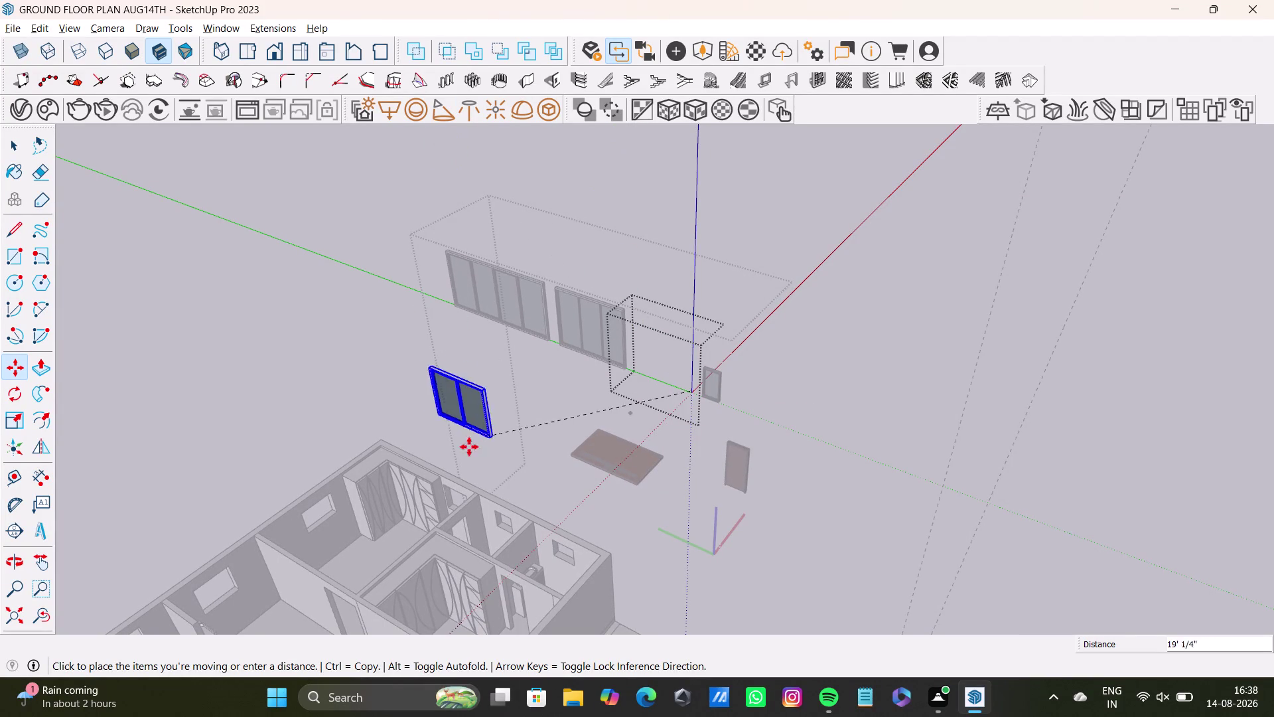
Select the two-pane window and rotate it about its corner to align it in its box.
scroll(up, 3)
key(space)
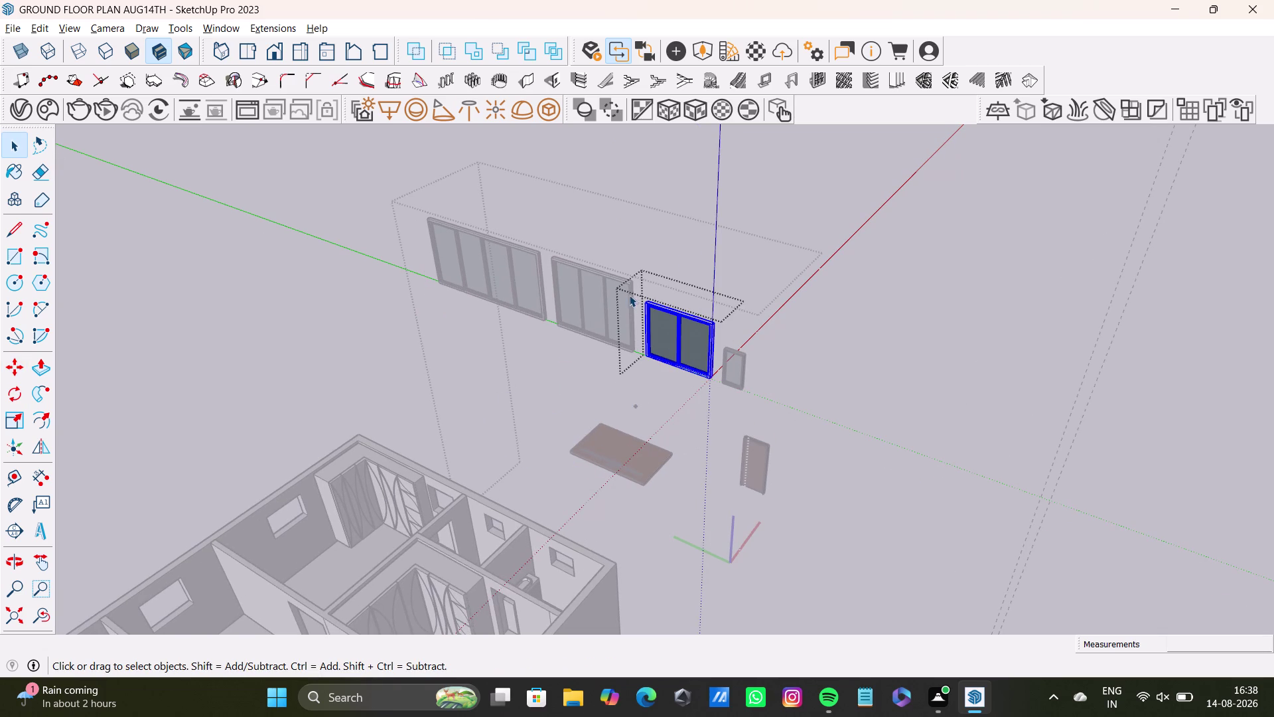
drag(625, 278, 732, 397)
key(m)
click(711, 376)
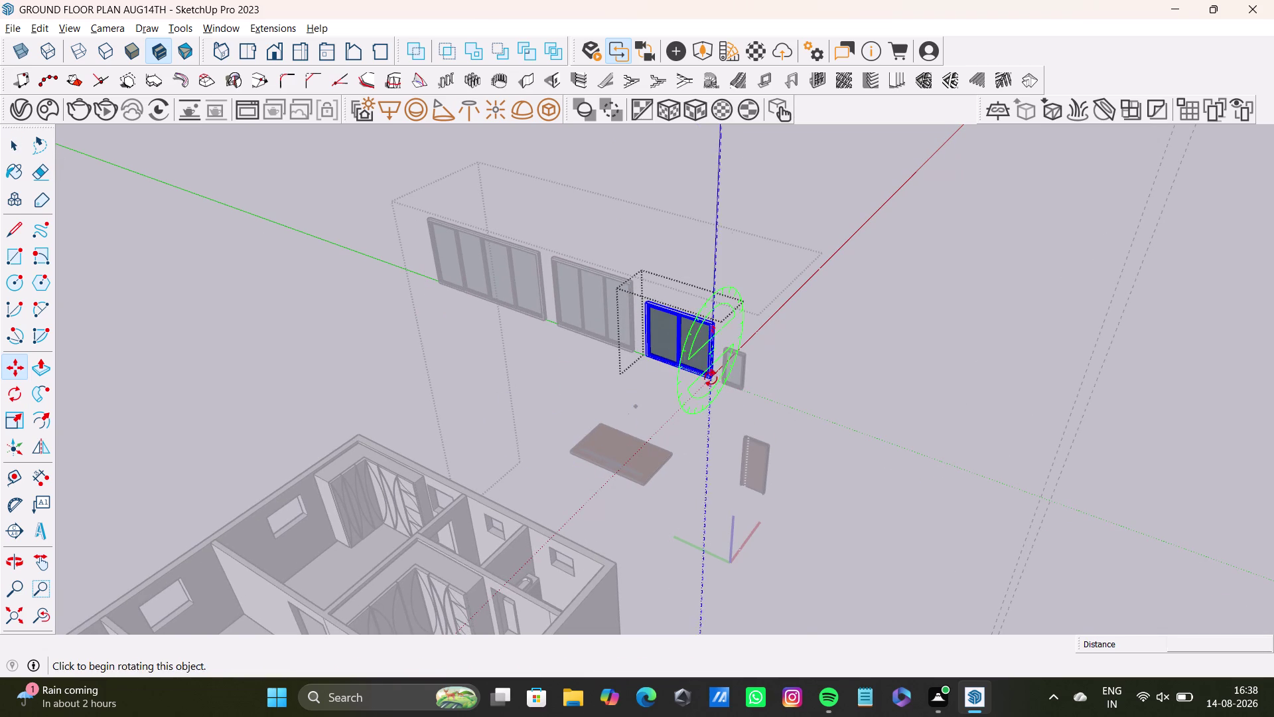
scroll(down, 3)
key(space)
scroll(up, 3)
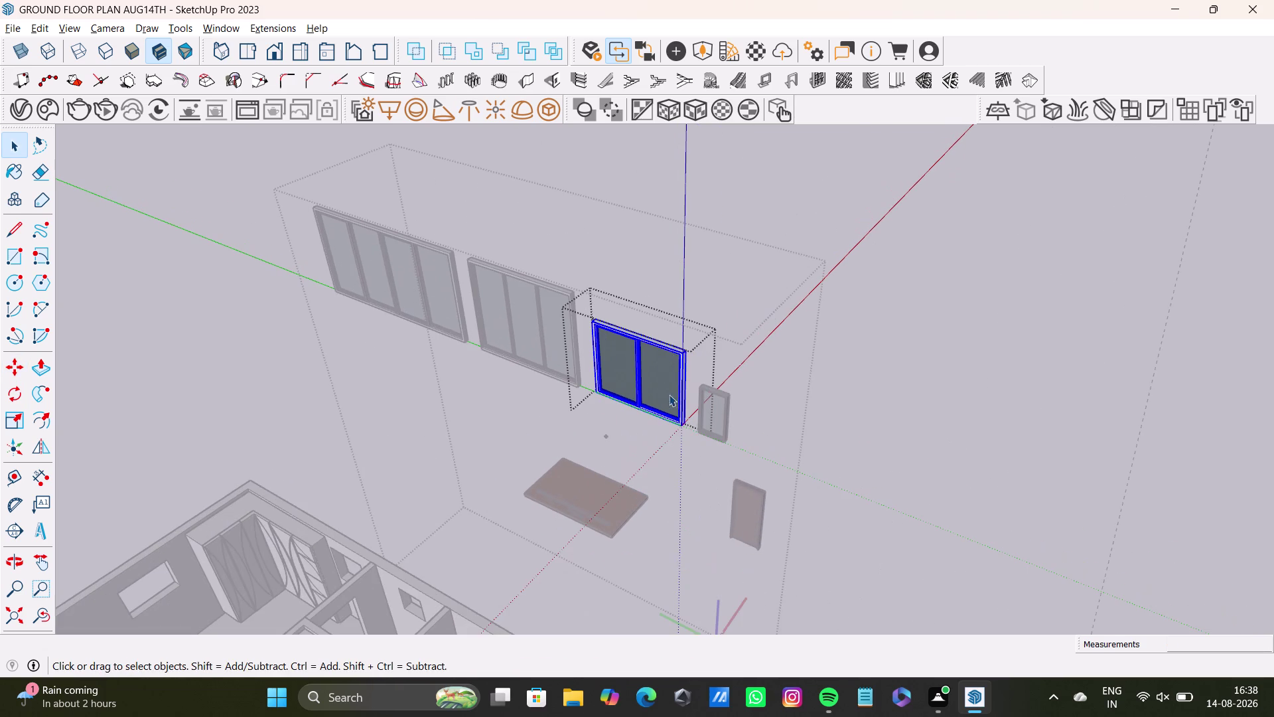
Pick up the two-pane window at its corner with Move.
key(m)
click(686, 430)
click(685, 429)
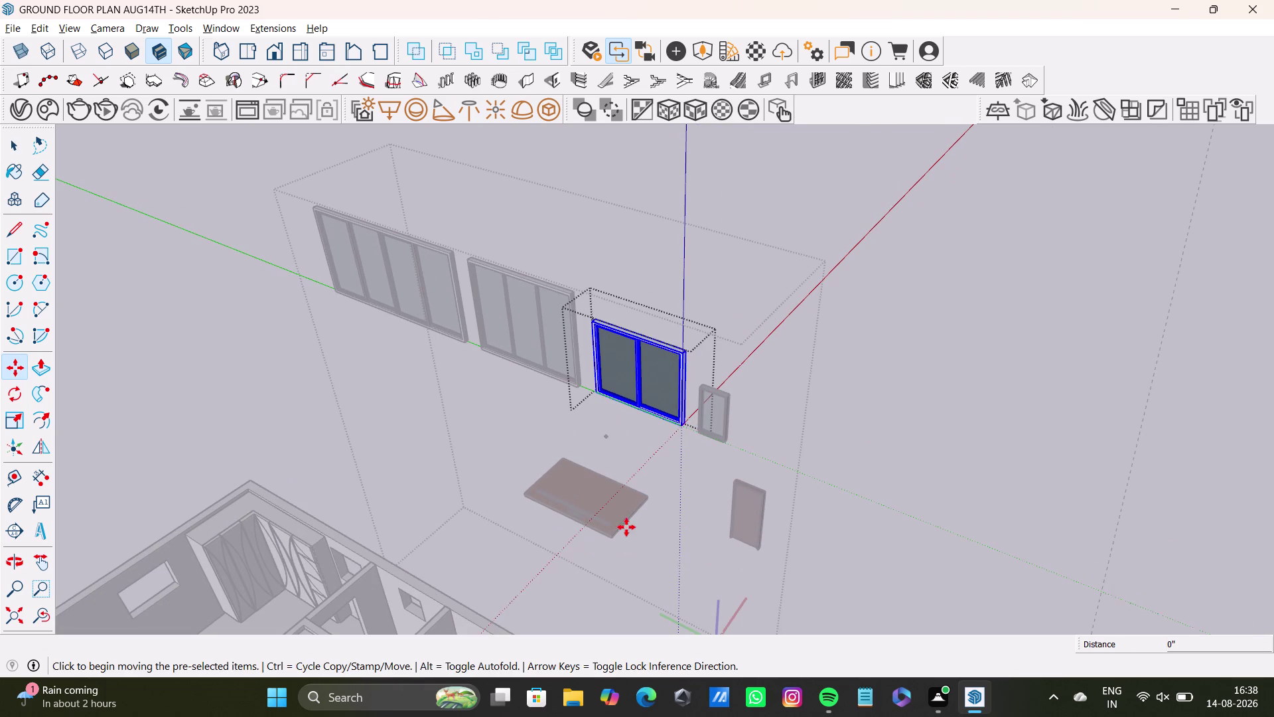
click(679, 430)
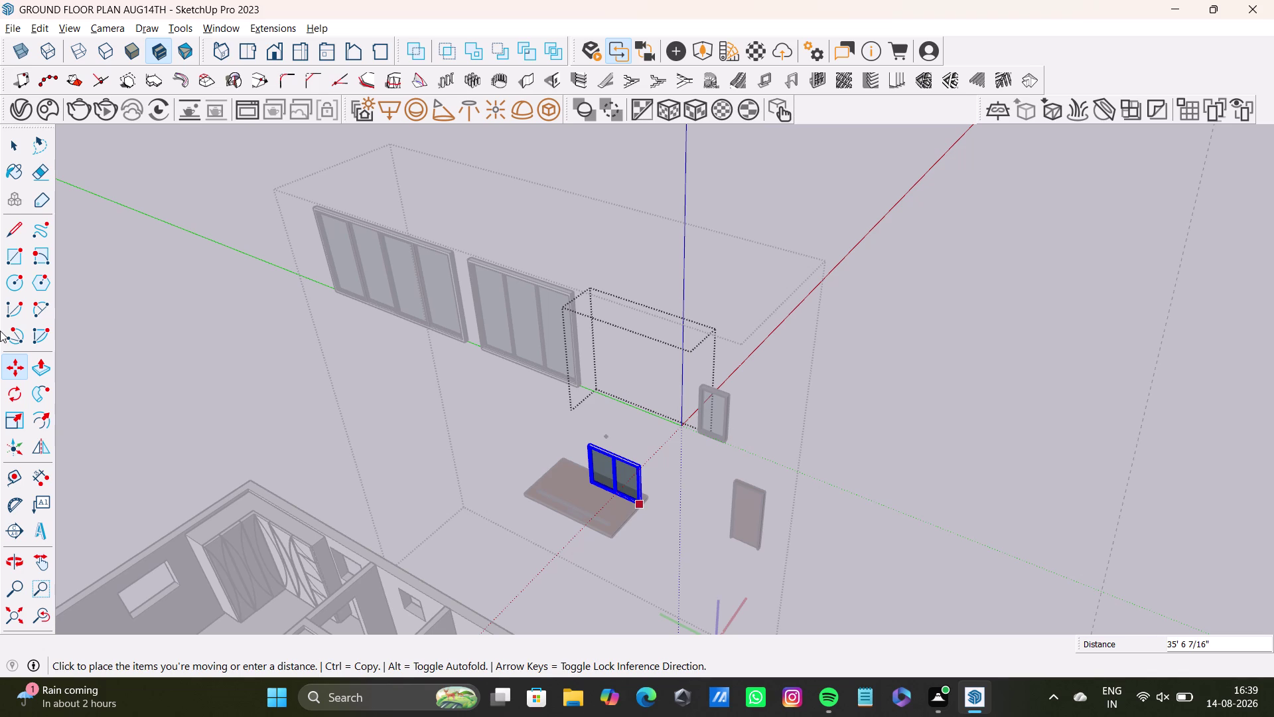
scroll(up, 3)
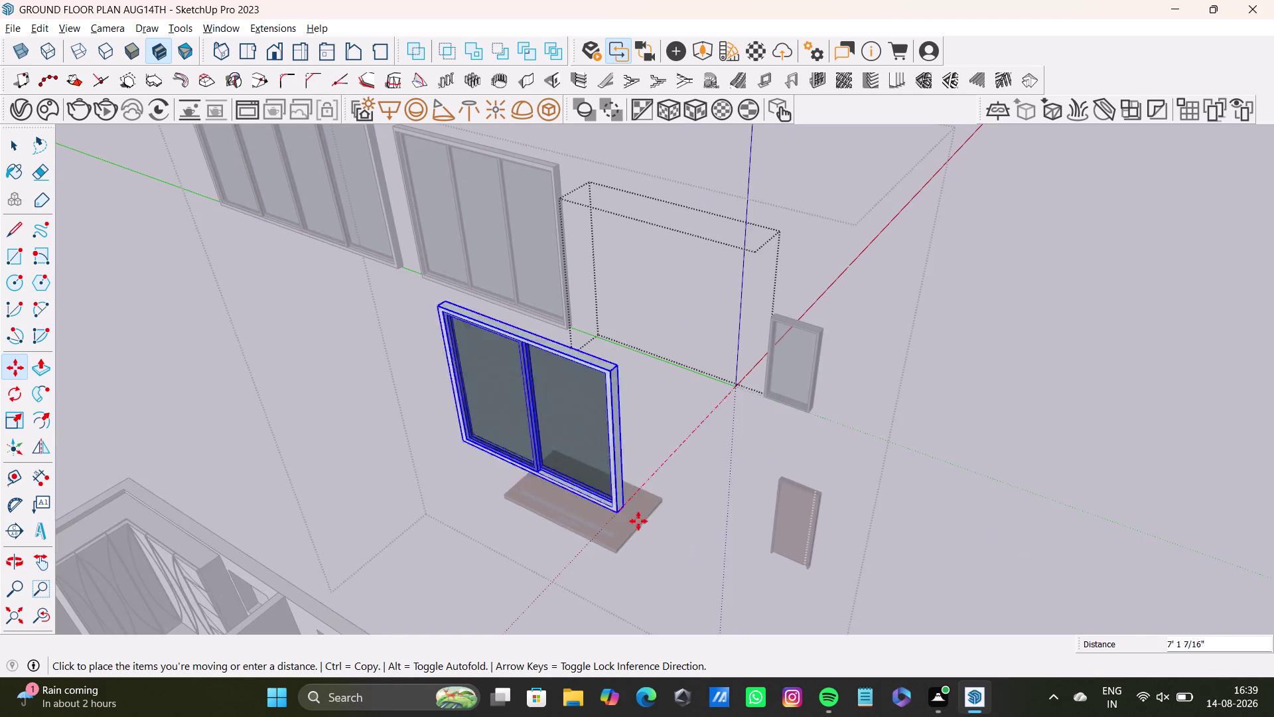
scroll(down, 3)
Carry the window toward the house, orbiting to face the wall openings, then cancel the move.
middle_drag(669, 512, 709, 325)
scroll(up, 3)
middle_drag(682, 431, 609, 472)
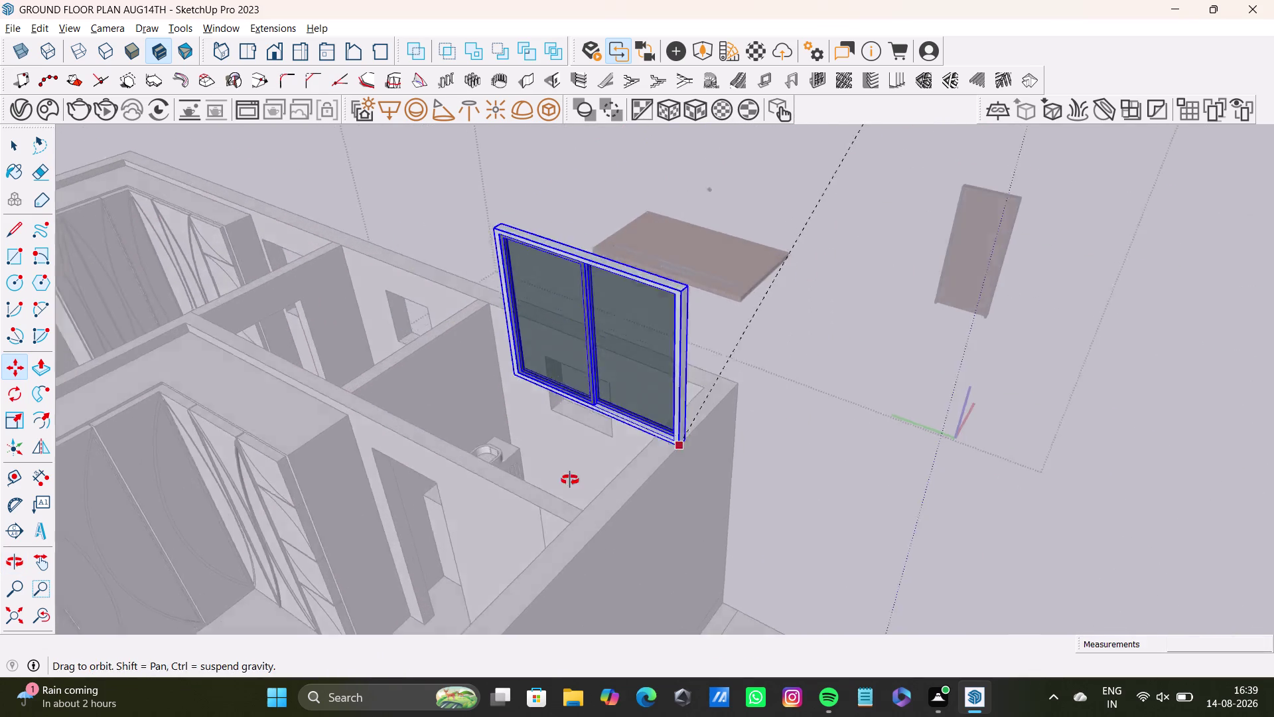
middle_drag(609, 473, 121, 503)
scroll(up, 3)
middle_drag(559, 371, 935, 410)
middle_drag(498, 397, 700, 356)
middle_drag(588, 460, 314, 392)
scroll(down, 3)
middle_drag(589, 431, 695, 357)
middle_drag(697, 357, 704, 449)
key(space)
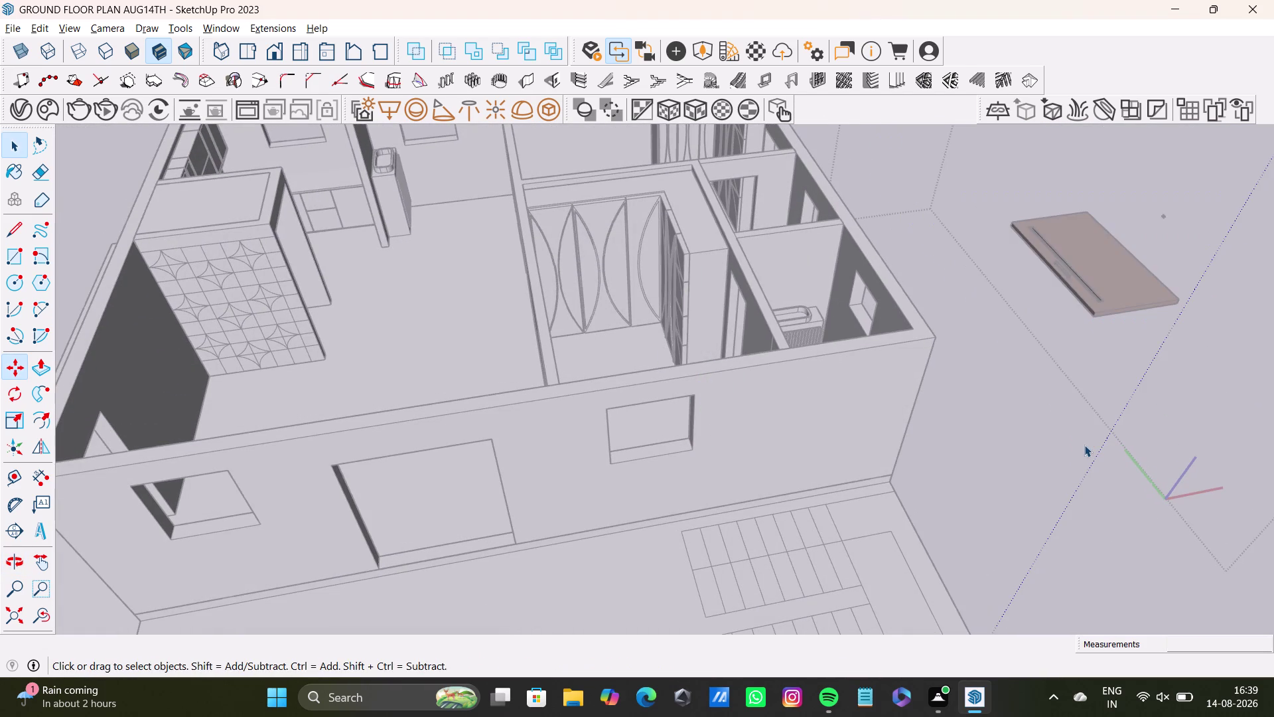
Select the whole narrow window in its box, start moving it, then cancel.
scroll(down, 3)
middle_drag(921, 406, 754, 442)
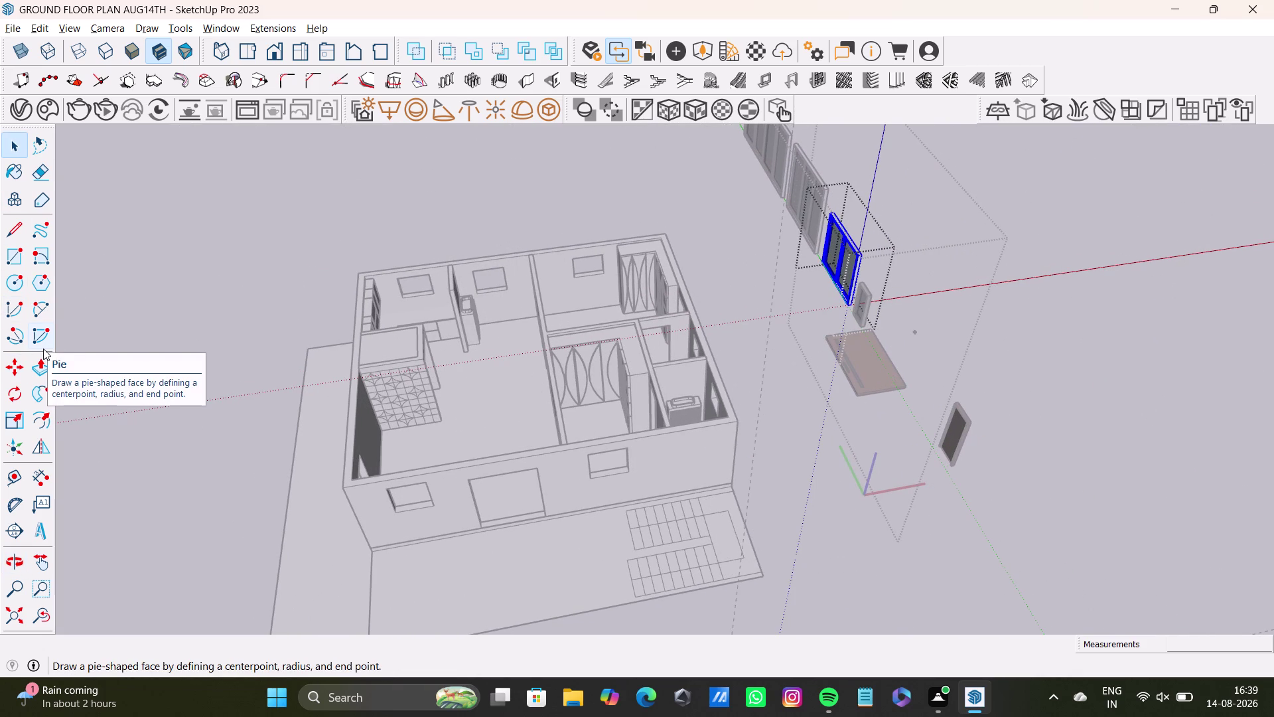
scroll(up, 3)
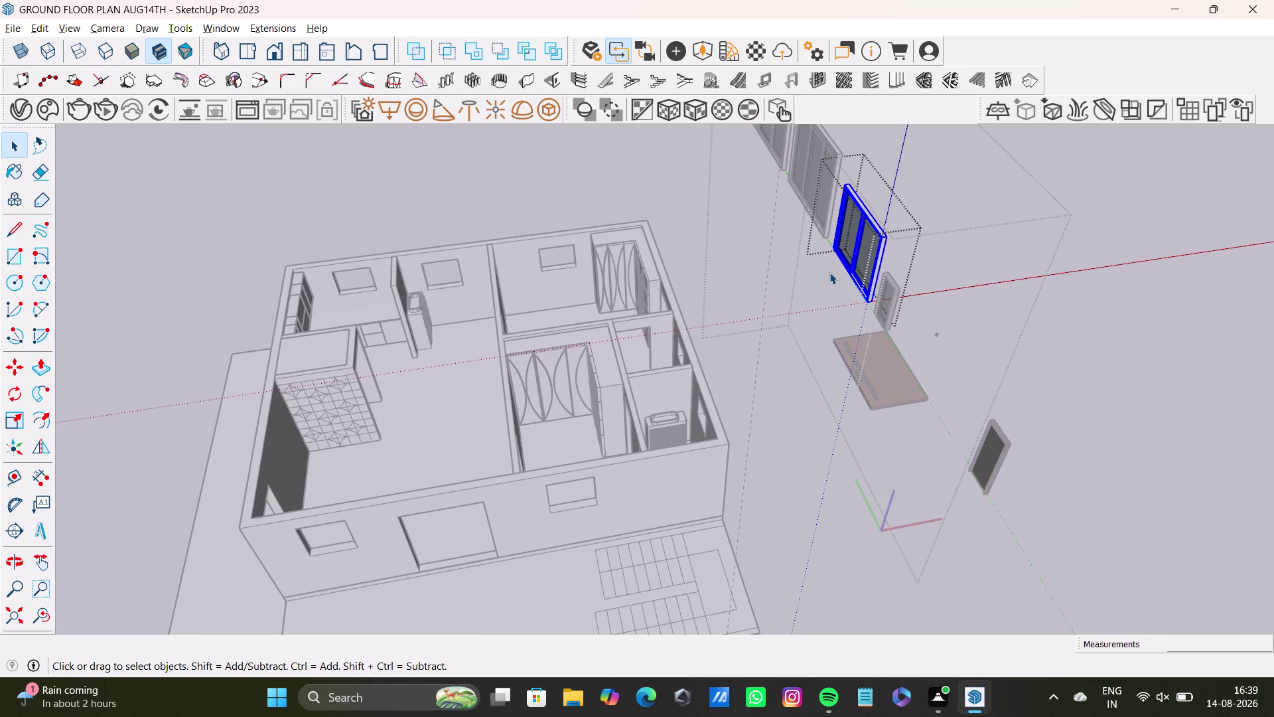
scroll(up, 3)
scroll(down, 3)
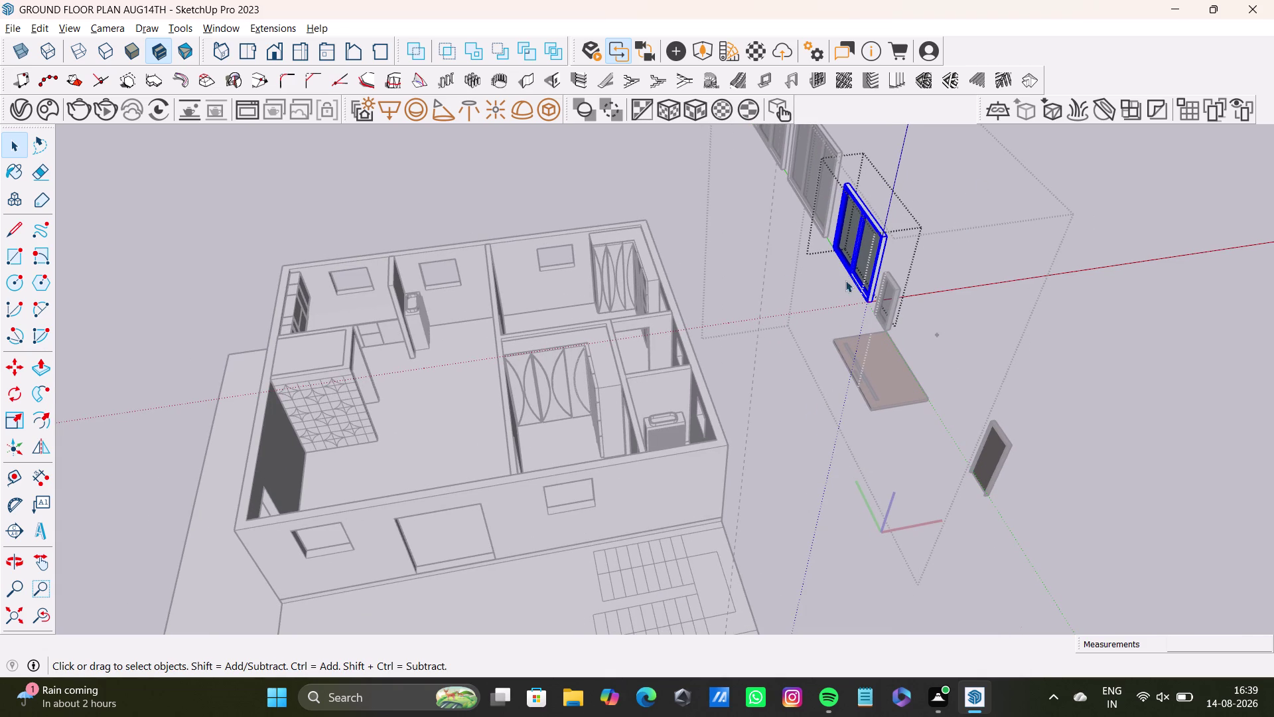
click(859, 278)
triple_click(872, 282)
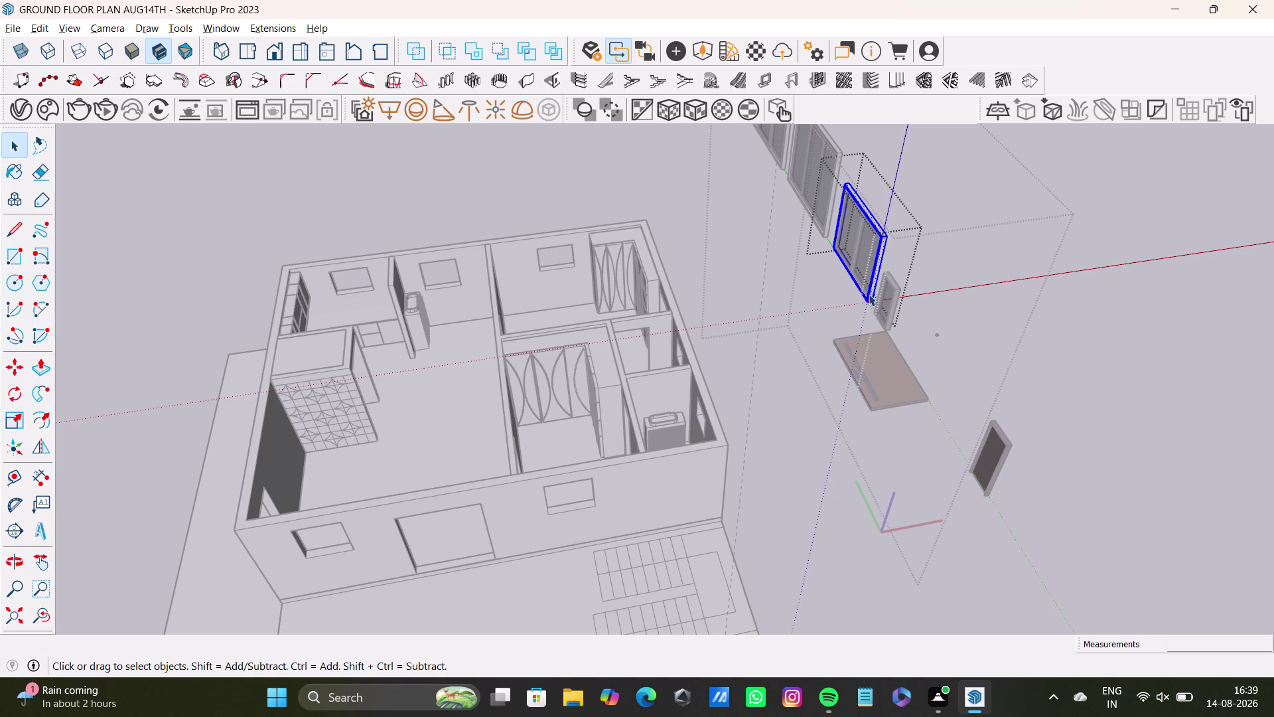
key(m)
click(869, 309)
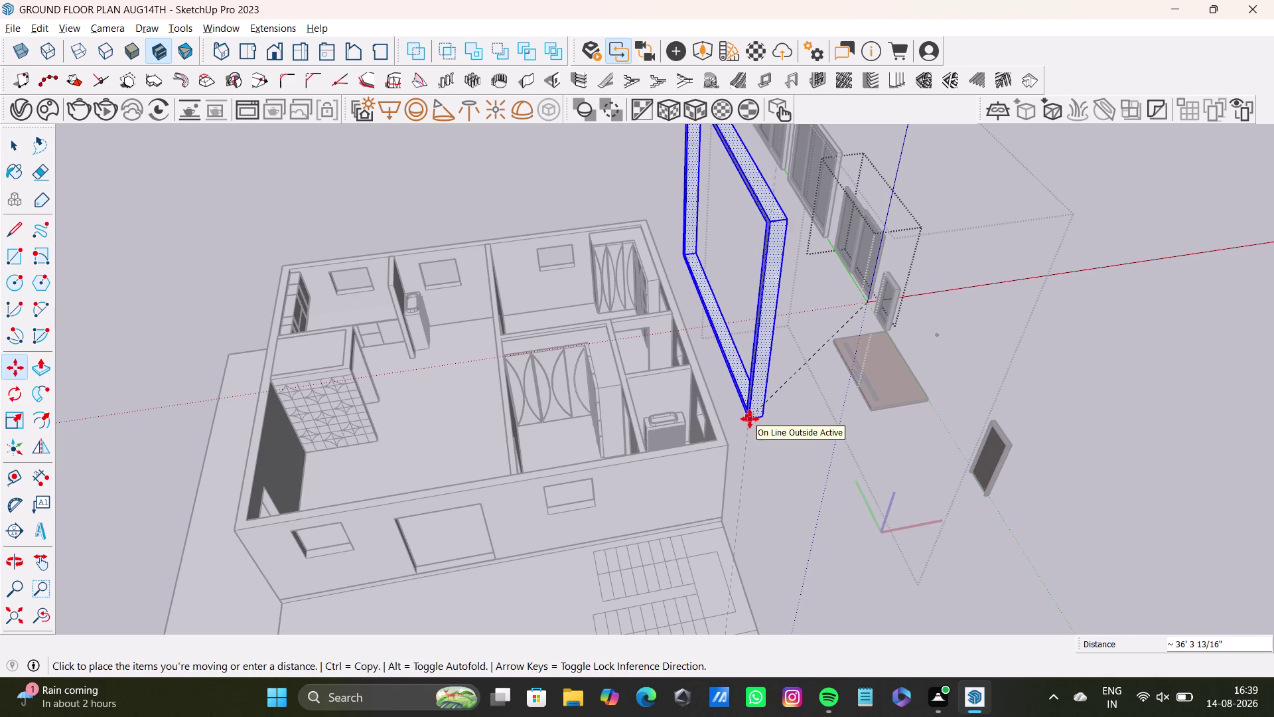
scroll(down, 3)
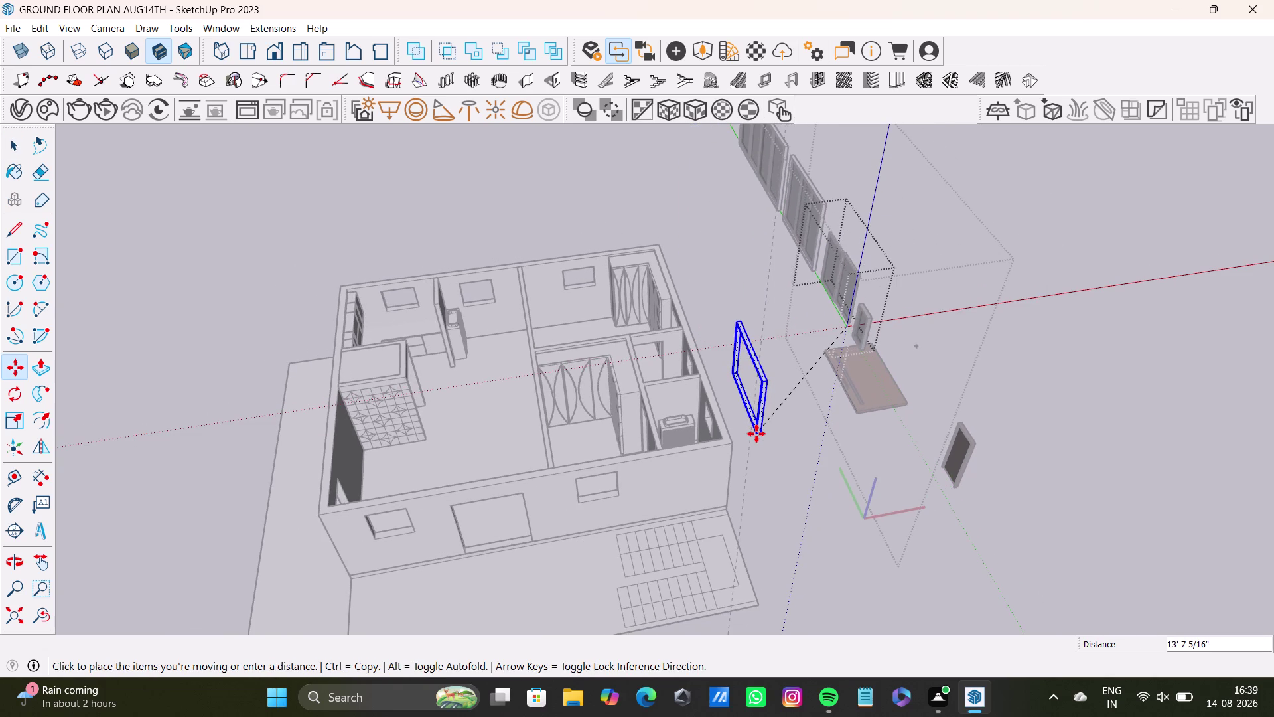
key(space)
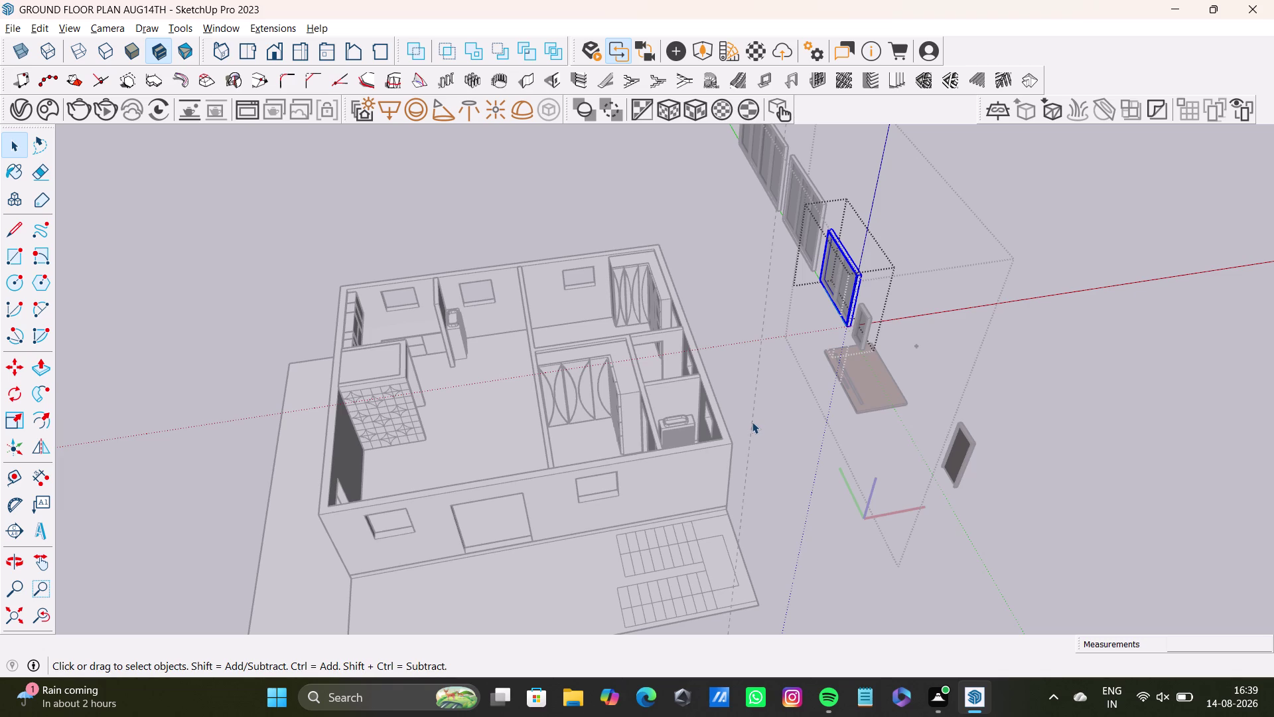
Exit the inner and outer window component editing back to the main model.
key(space)
triple_click(972, 286)
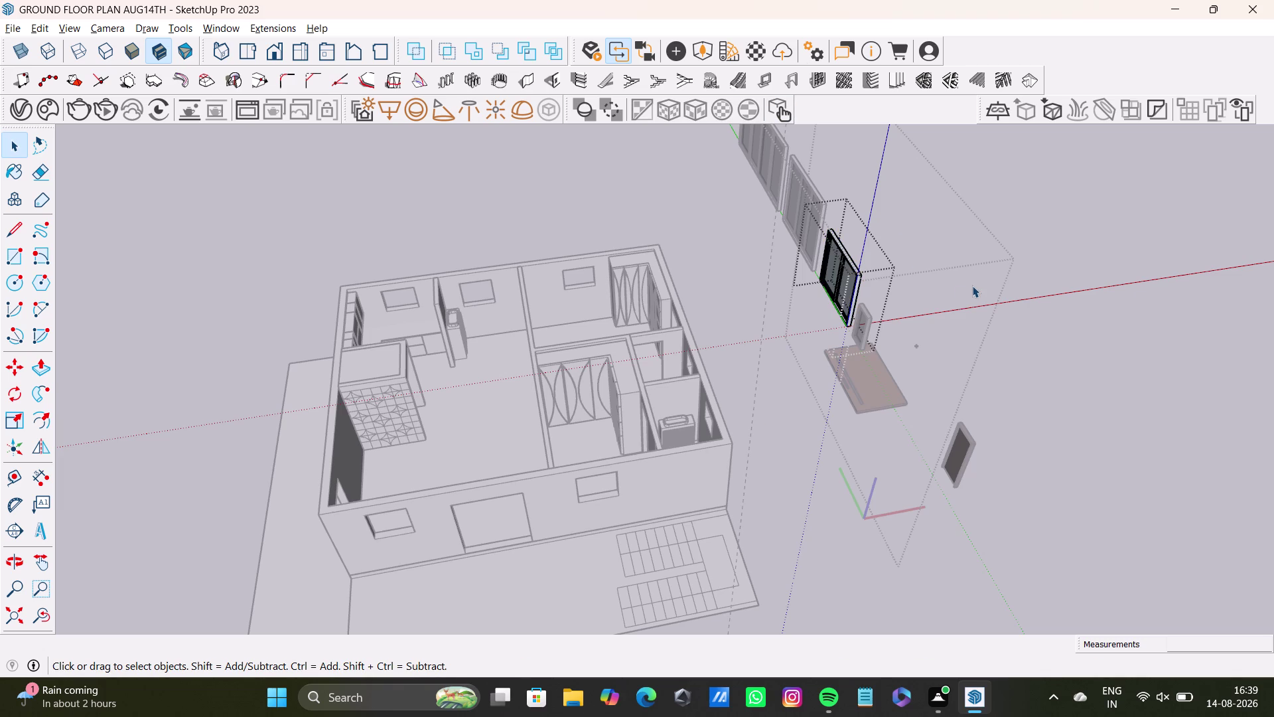
double_click(972, 286)
double_click(972, 285)
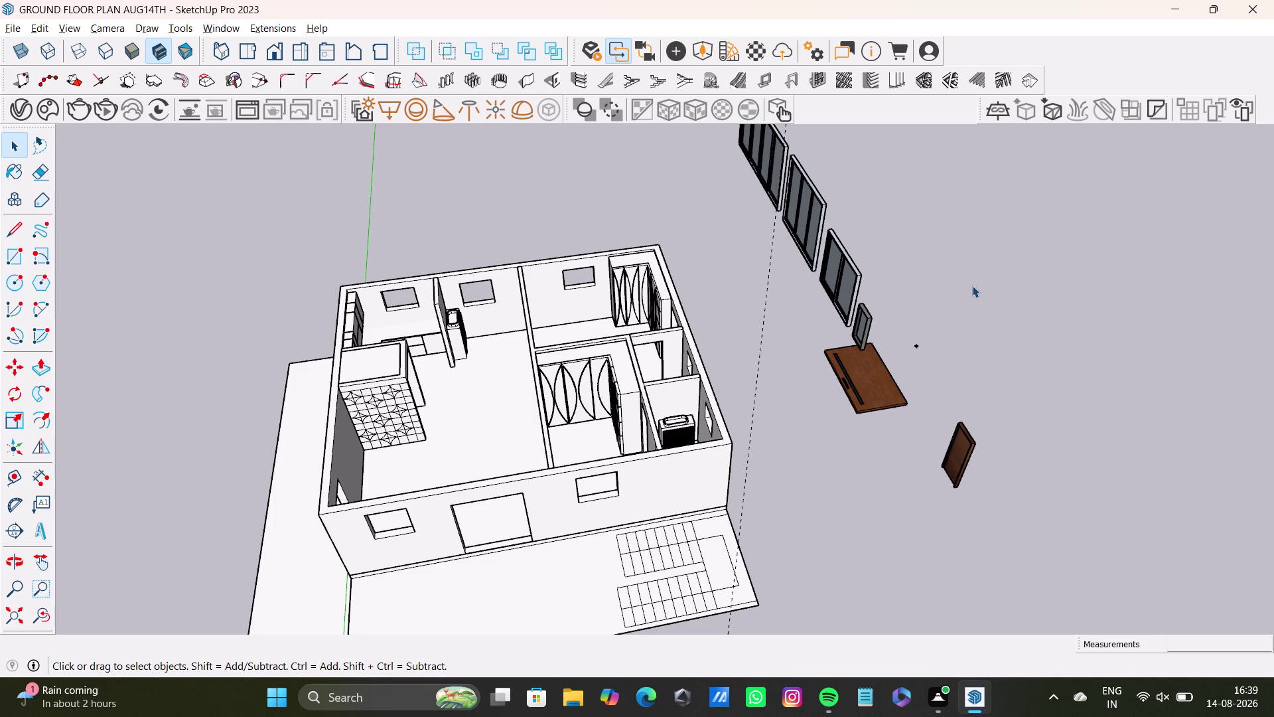
scroll(up, 3)
middle_drag(864, 293, 954, 268)
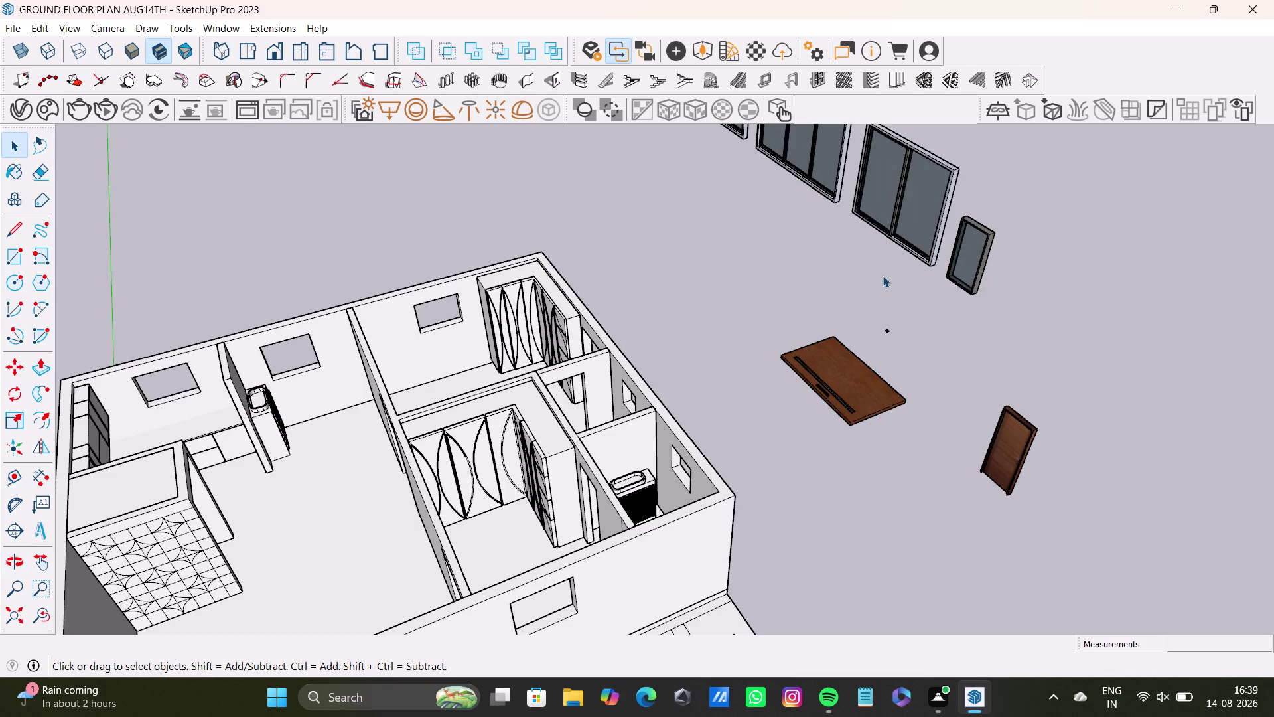
key(space)
scroll(down, 3)
middle_drag(921, 272, 790, 371)
scroll(up, 3)
middle_drag(829, 383, 950, 335)
drag(993, 200, 993, 215)
drag(903, 181, 918, 217)
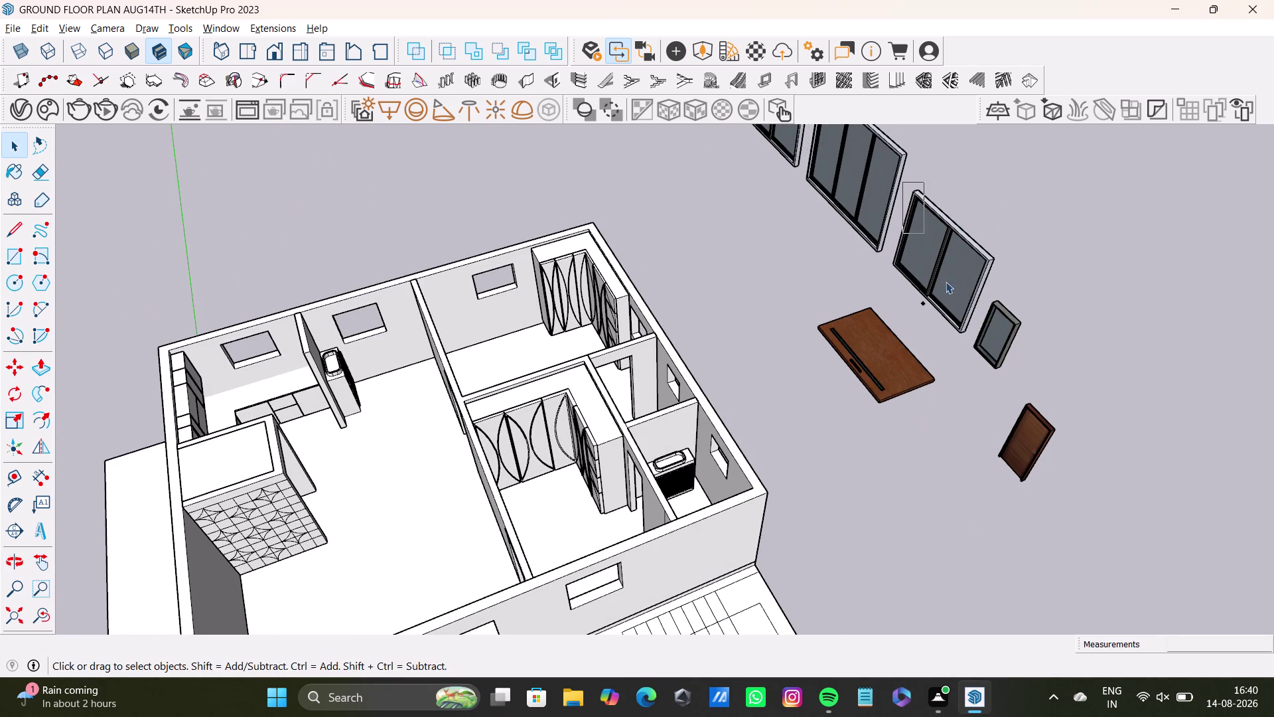
drag(918, 217, 1022, 409)
triple_click(962, 286)
click(963, 285)
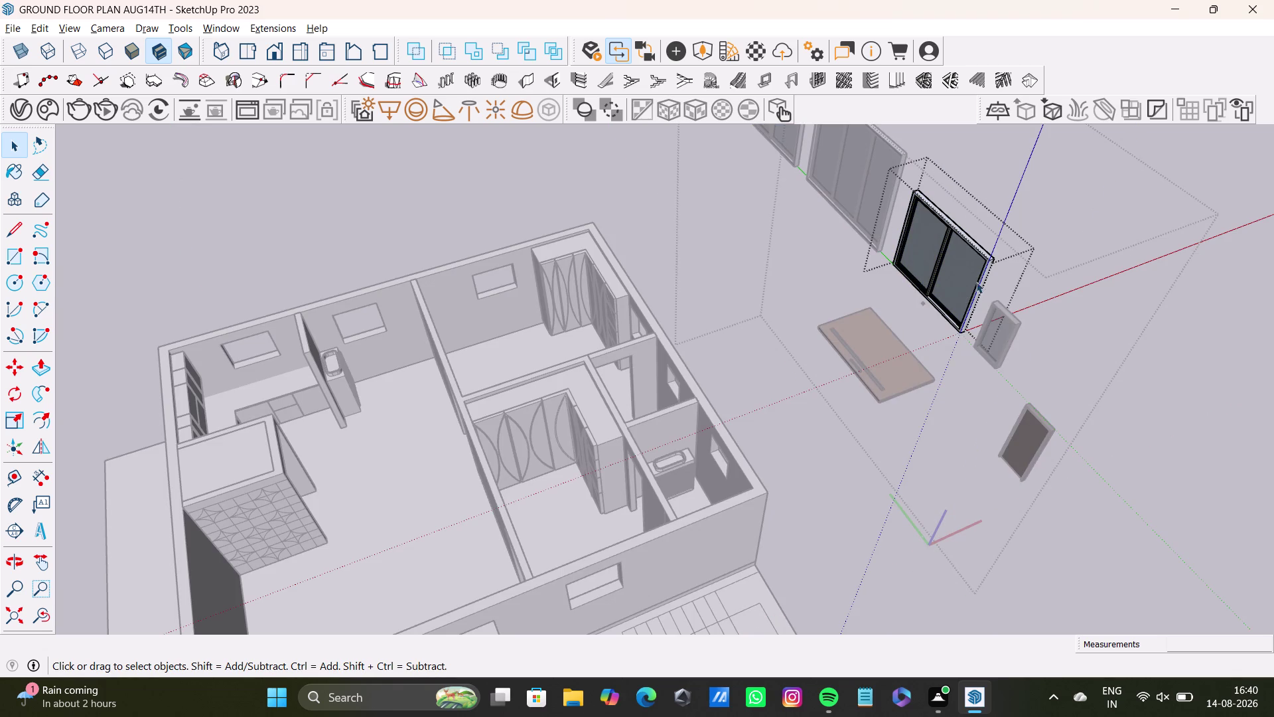
key(space)
key(space)
key(space)
key(space)
triple_click(1085, 210)
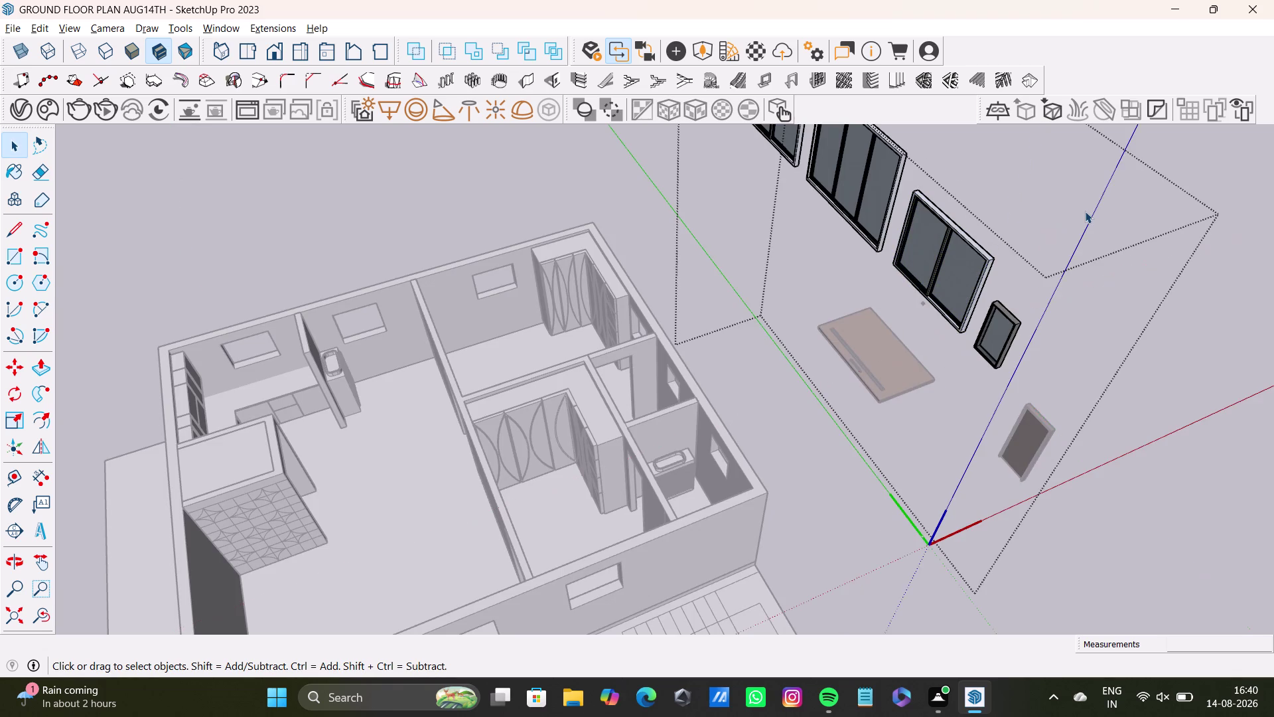
double_click(1085, 211)
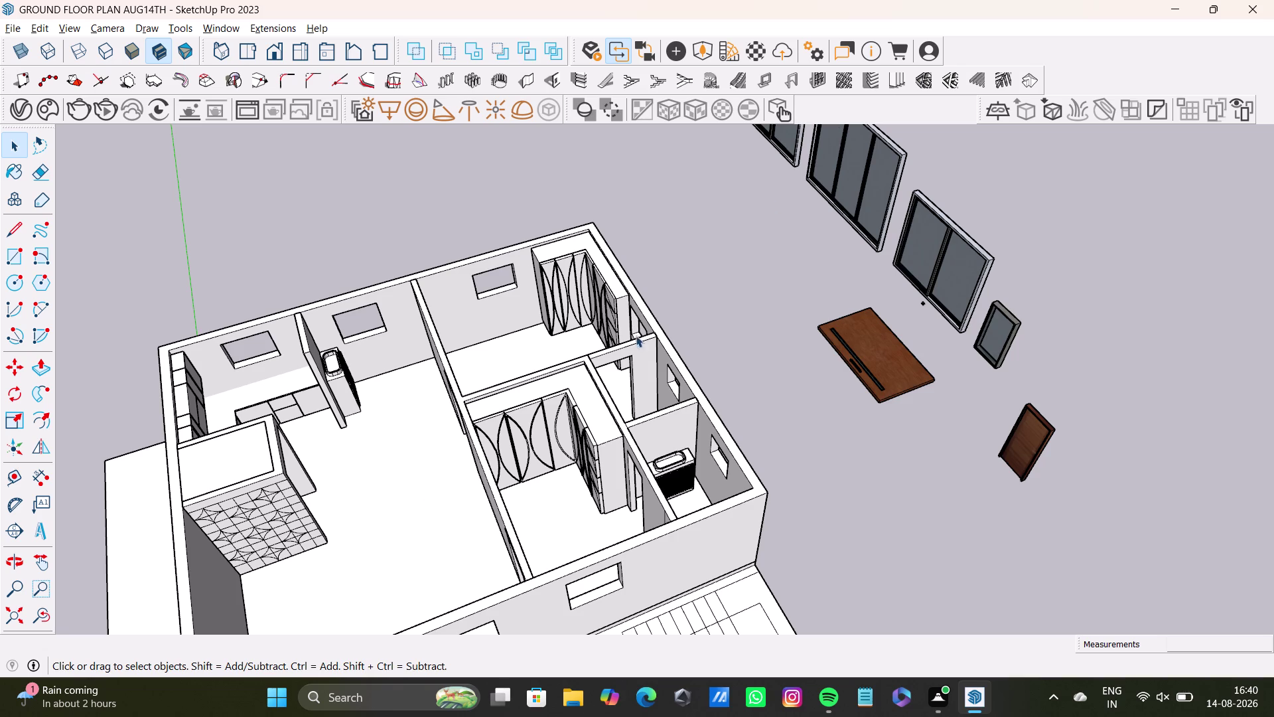
scroll(up, 3)
scroll(down, 3)
middle_drag(591, 403, 597, 329)
middle_drag(688, 343, 288, 326)
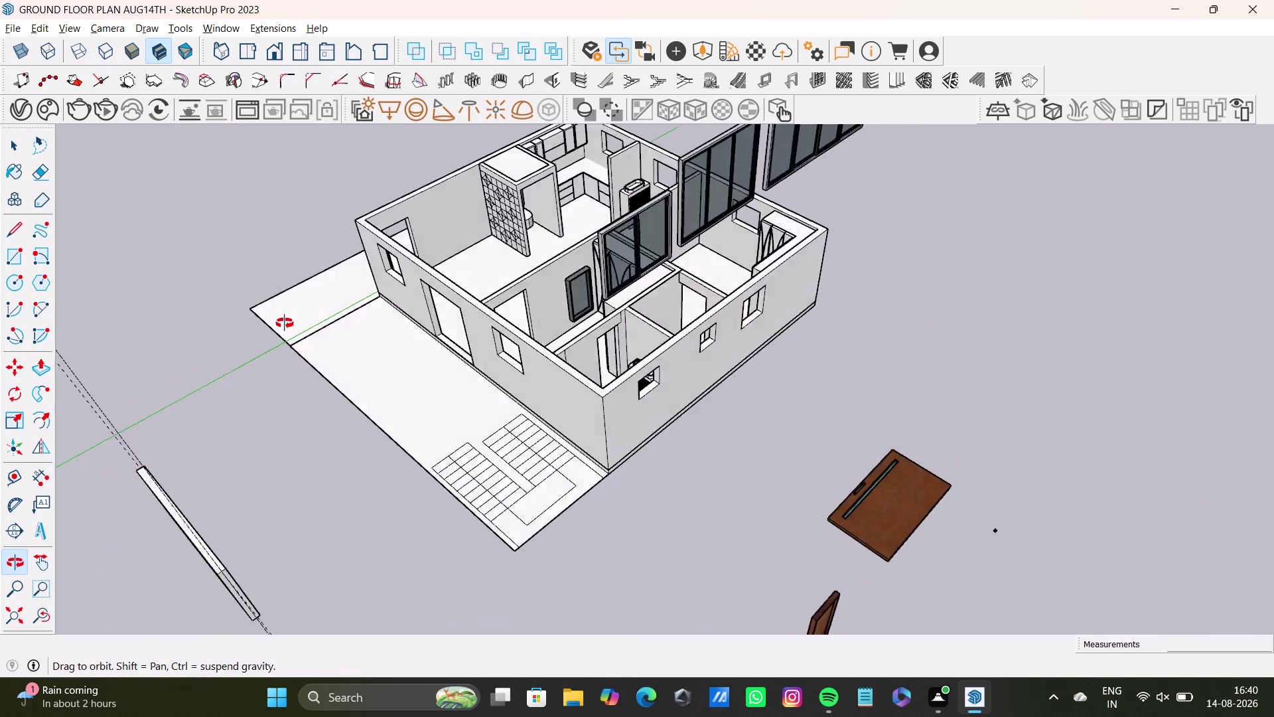
middle_drag(287, 326, 190, 322)
scroll(up, 3)
middle_drag(476, 284, 942, 337)
middle_drag(620, 401, 761, 436)
middle_drag(731, 300, 406, 531)
scroll(up, 3)
middle_drag(651, 425, 740, 349)
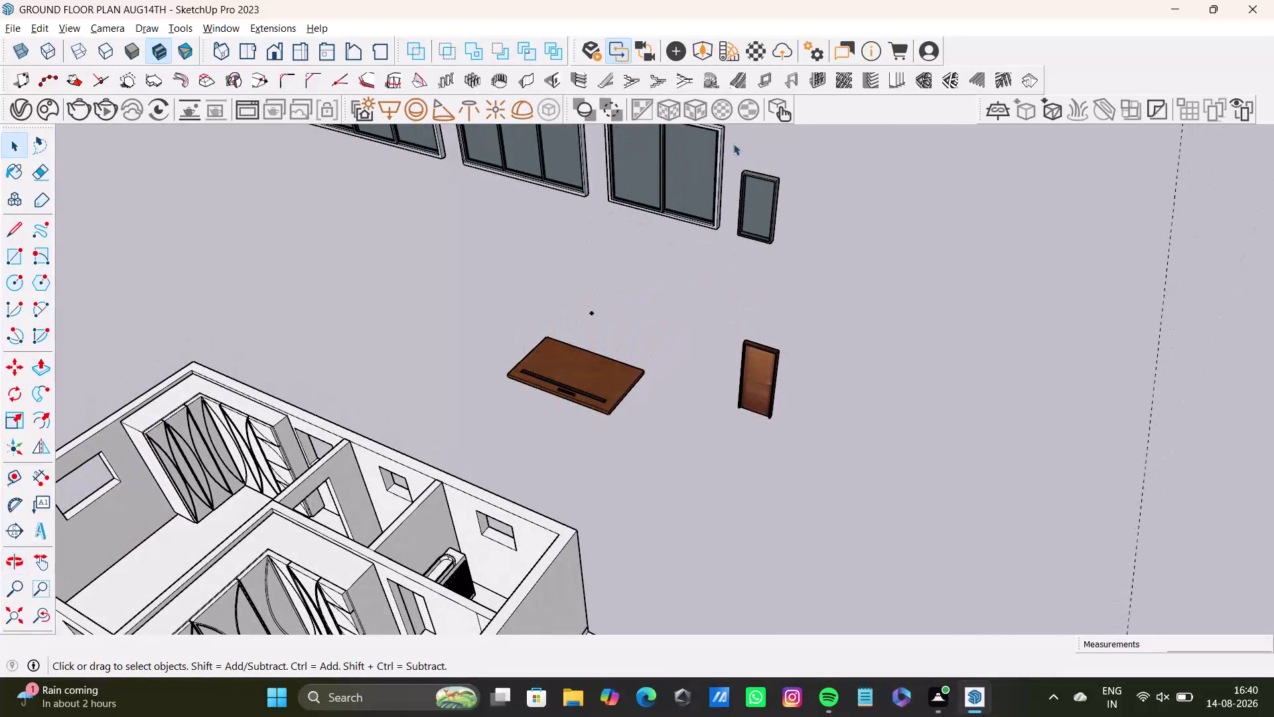
Select and open the small single window, briefly start moving it, then cancel.
drag(733, 143, 833, 307)
triple_click(771, 222)
double_click(770, 222)
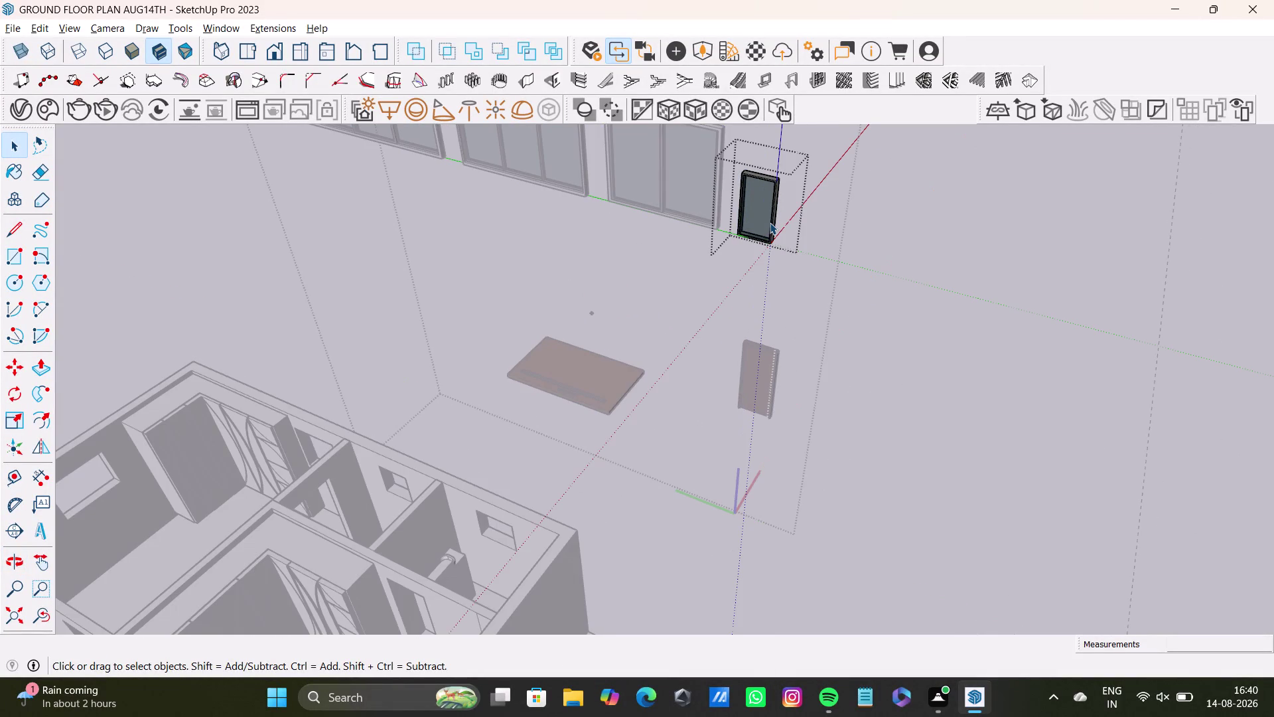
key(m)
click(773, 245)
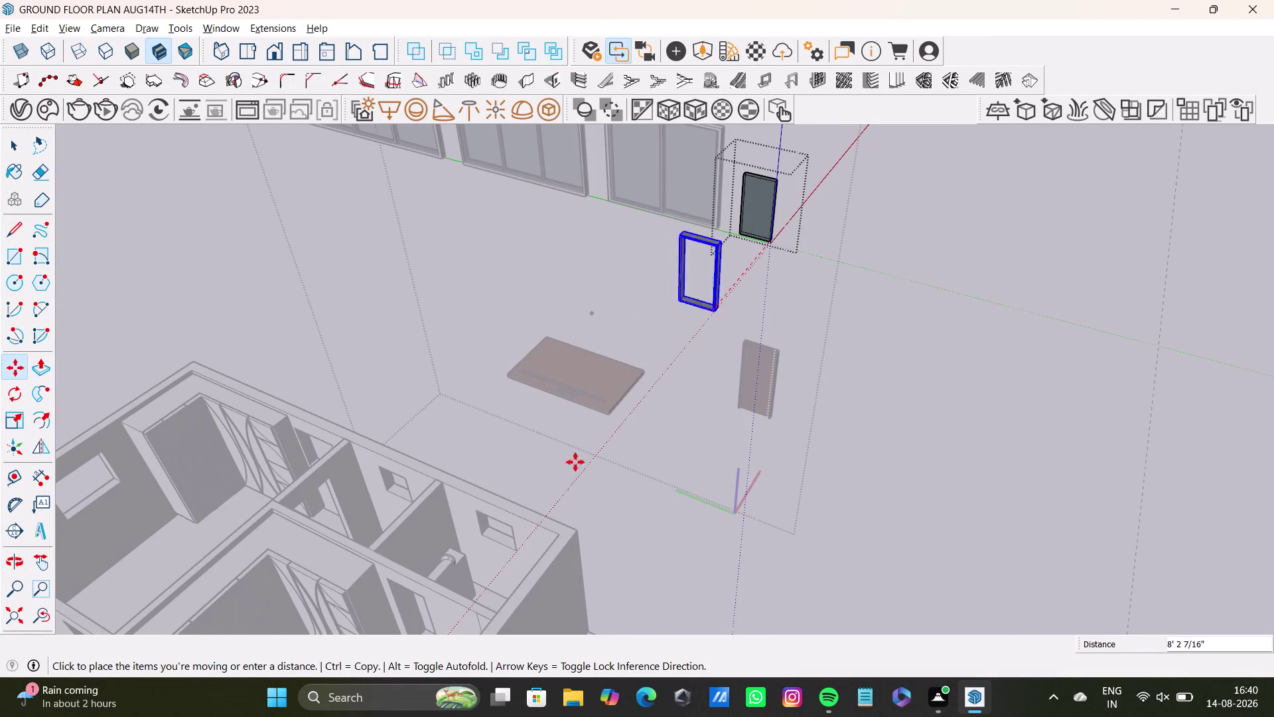
scroll(down, 3)
key(space)
scroll(up, 3)
triple_click(722, 241)
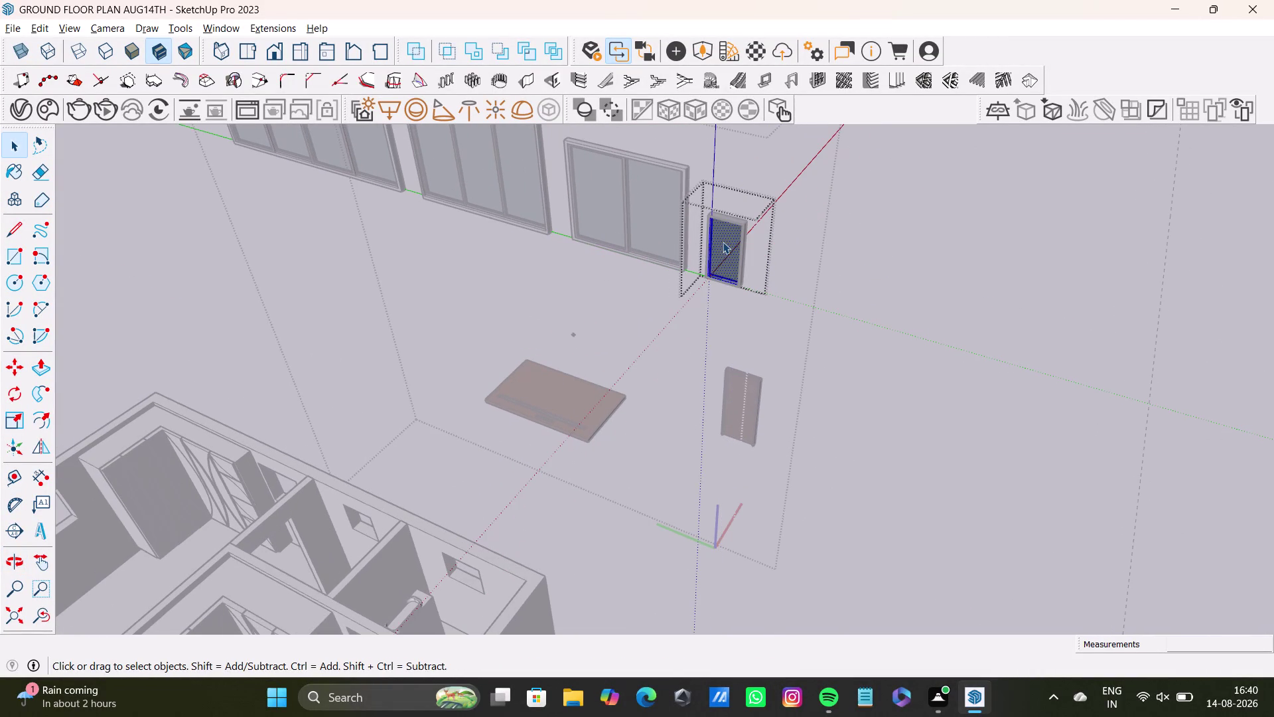
key(space)
click(882, 312)
triple_click(883, 312)
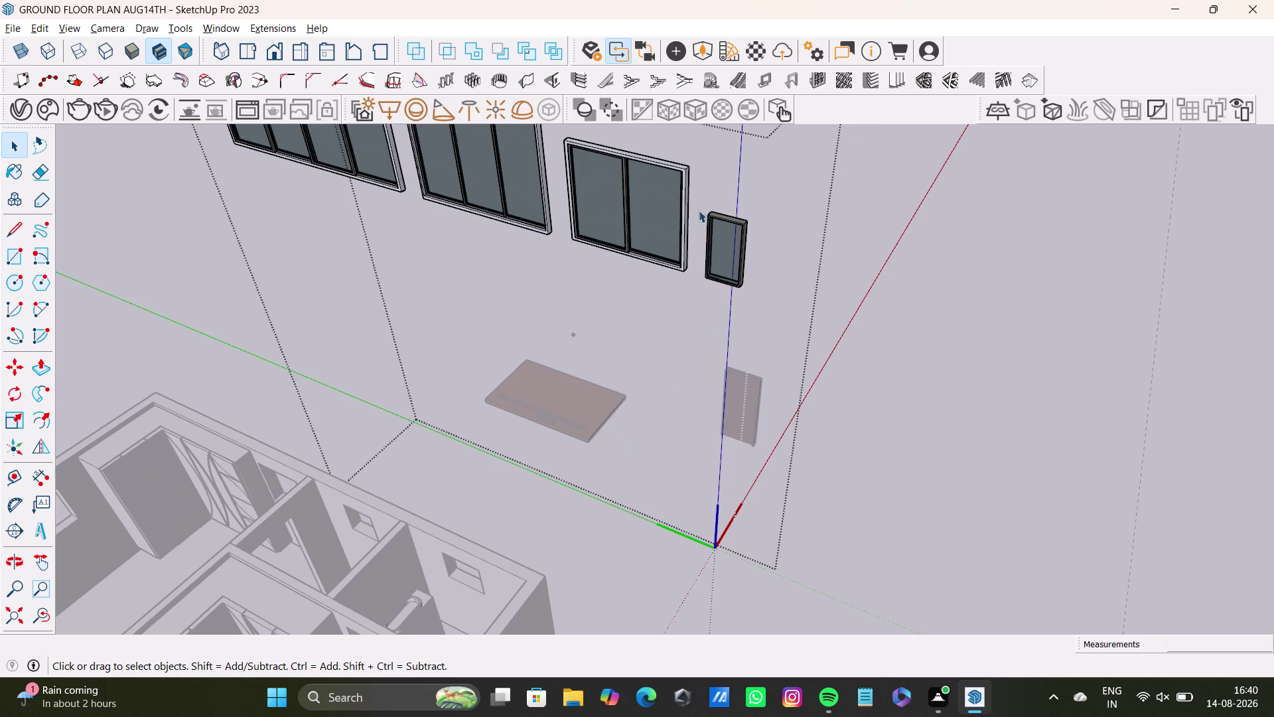
Face the row of windows, reselect the single-pane window, and orbit toward the house walls.
middle_drag(704, 251, 836, 277)
drag(792, 160, 803, 172)
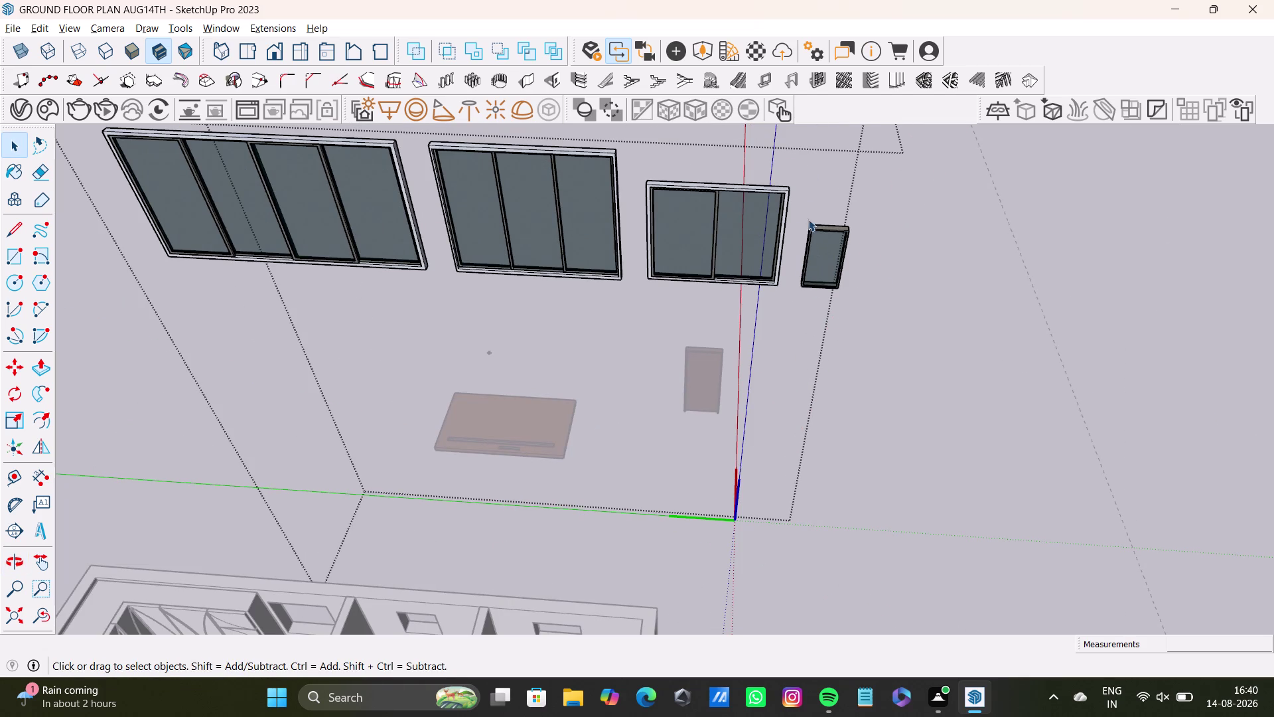
drag(799, 179, 872, 336)
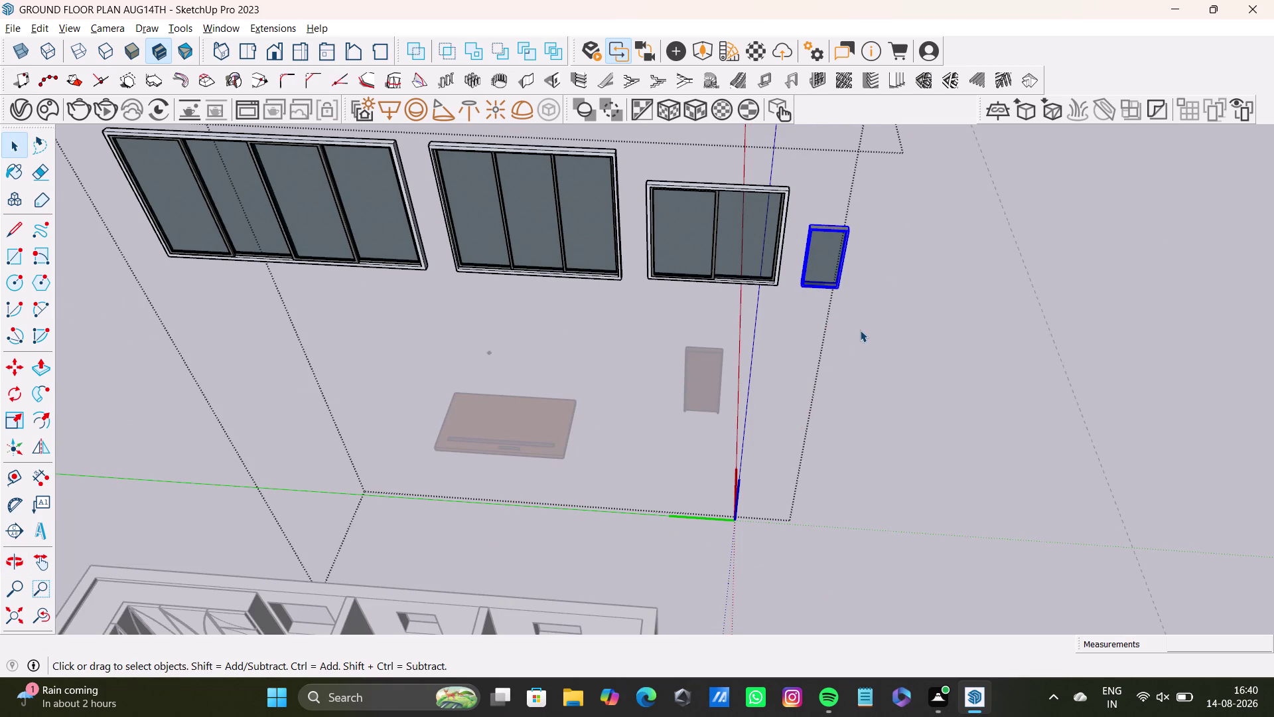
click(835, 201)
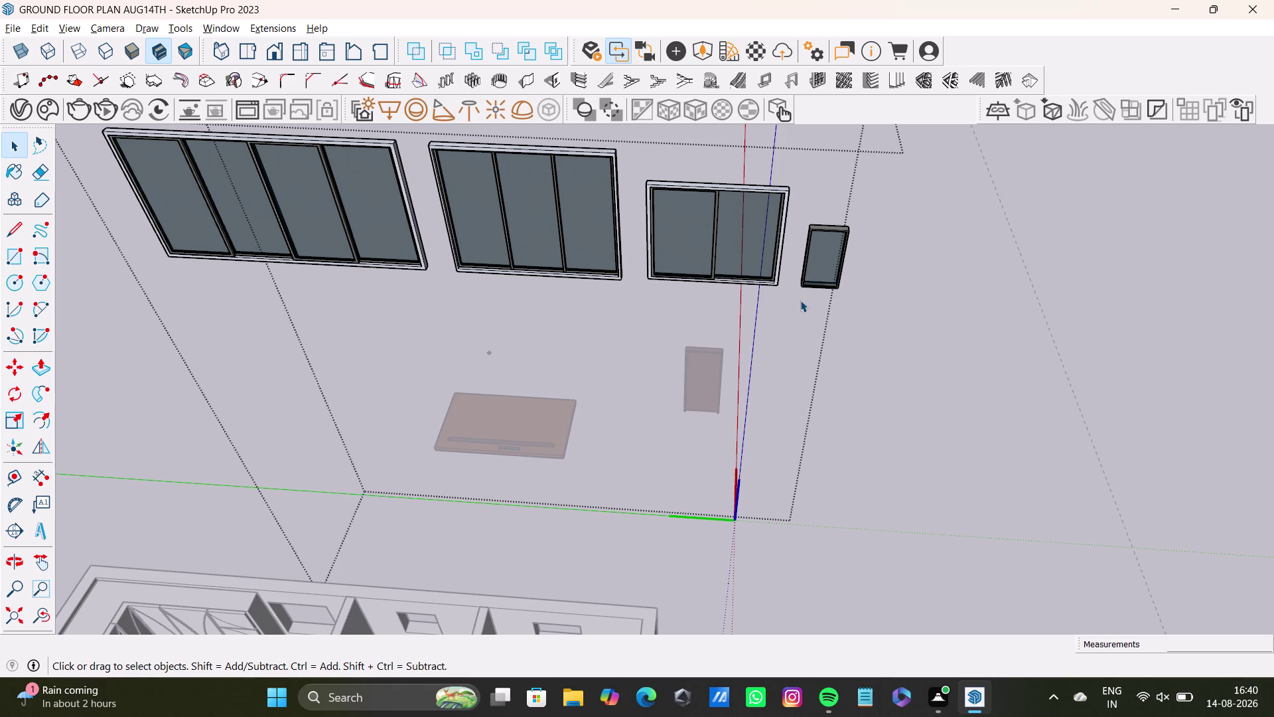
click(798, 188)
drag(801, 199, 909, 369)
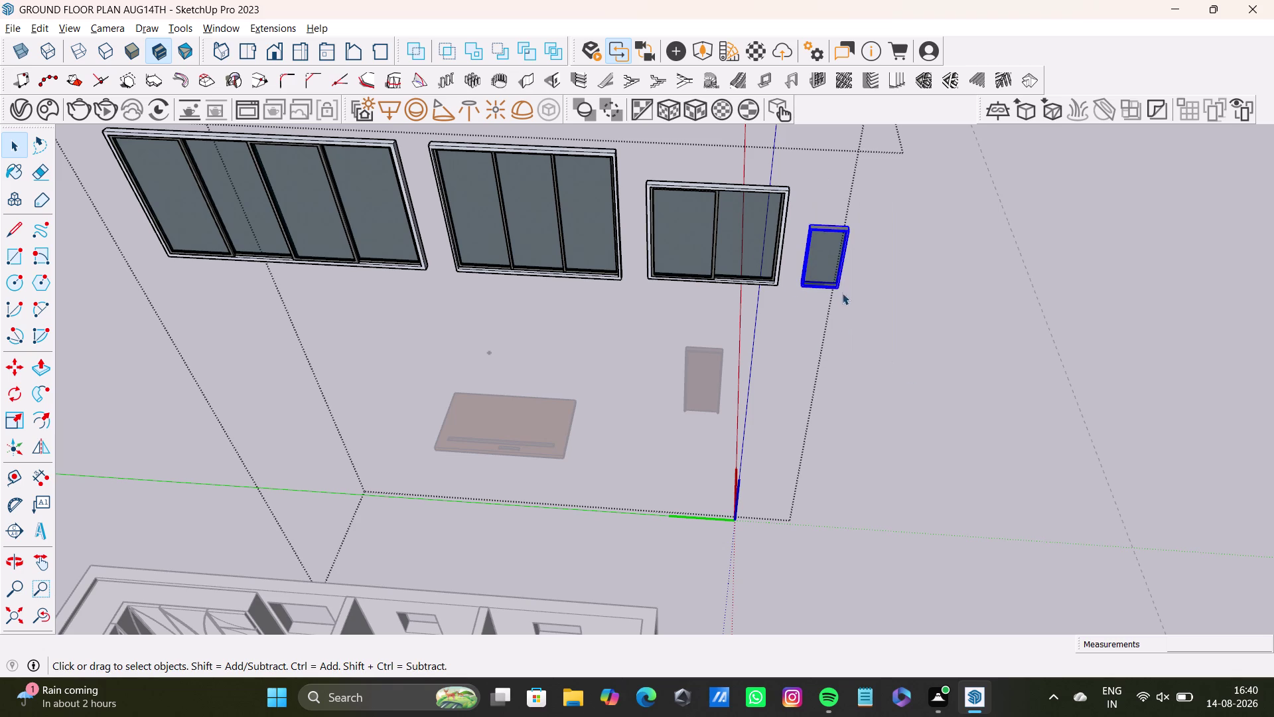
middle_drag(917, 287, 576, 257)
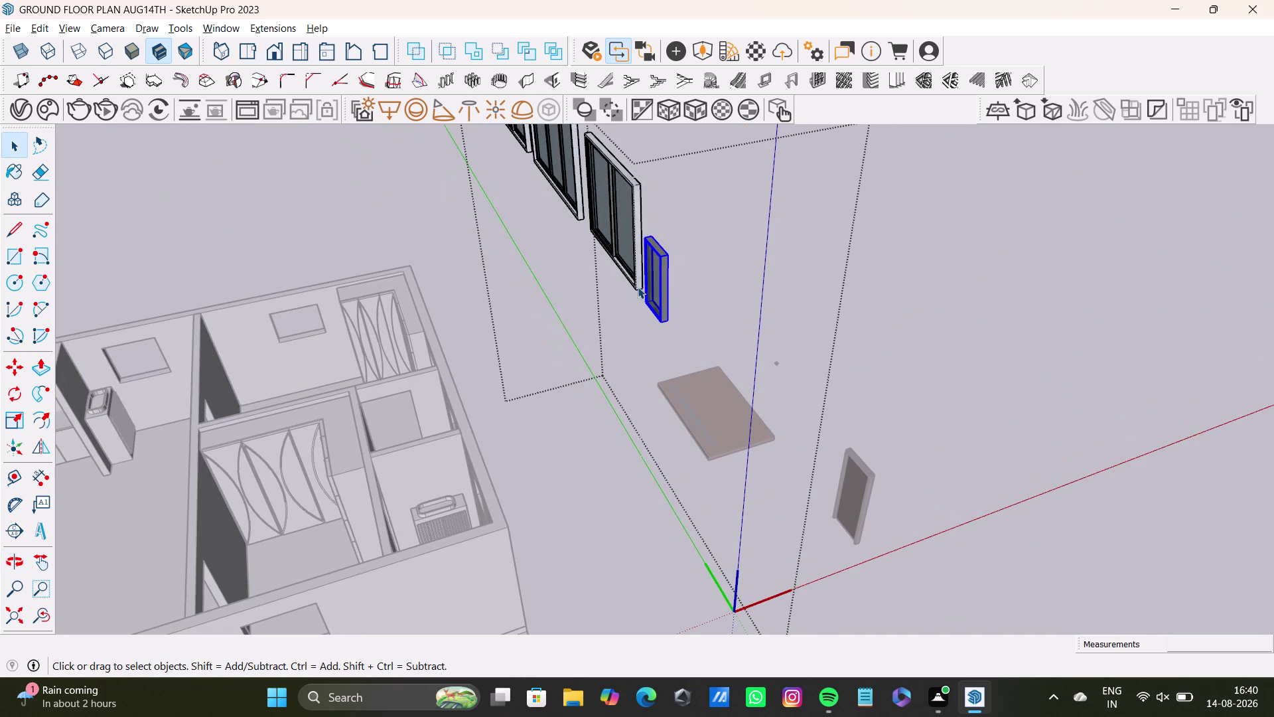
Move the small window into the target wall opening.
key(m)
click(673, 321)
scroll(down, 3)
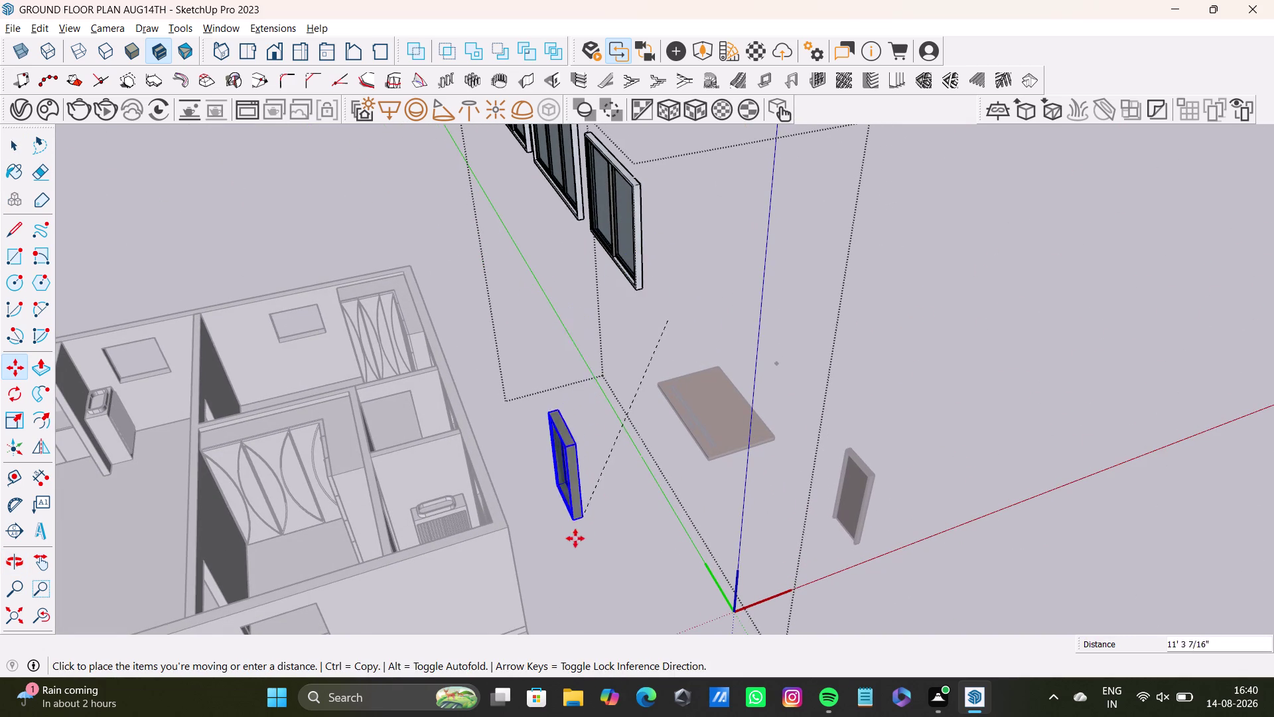
middle_drag(556, 552, 372, 570)
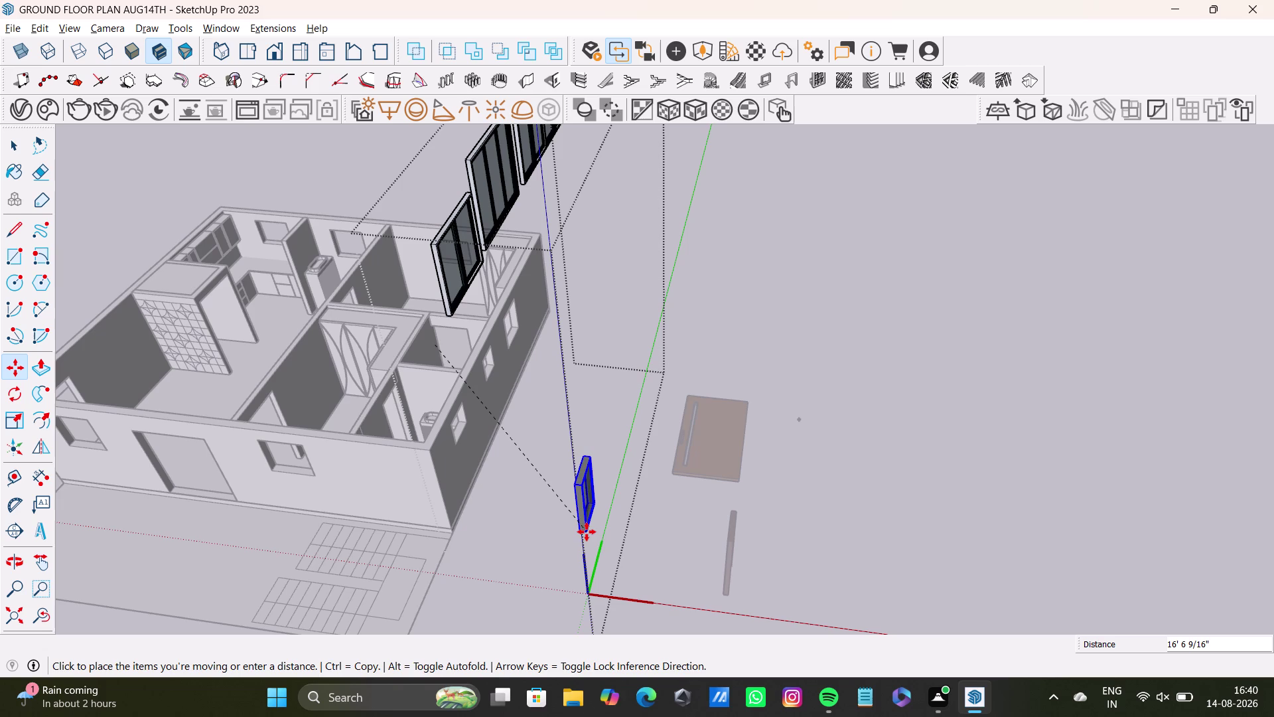
scroll(up, 3)
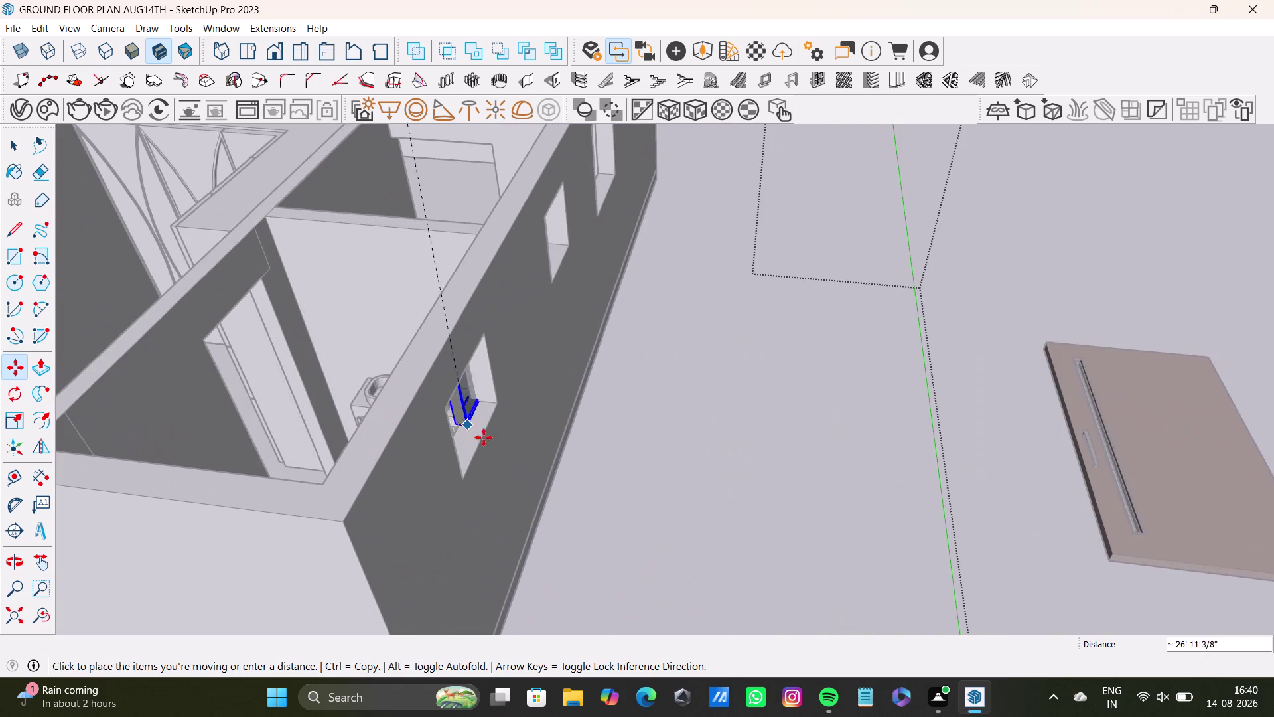
middle_drag(480, 443, 286, 424)
middle_drag(395, 353, 447, 442)
scroll(up, 3)
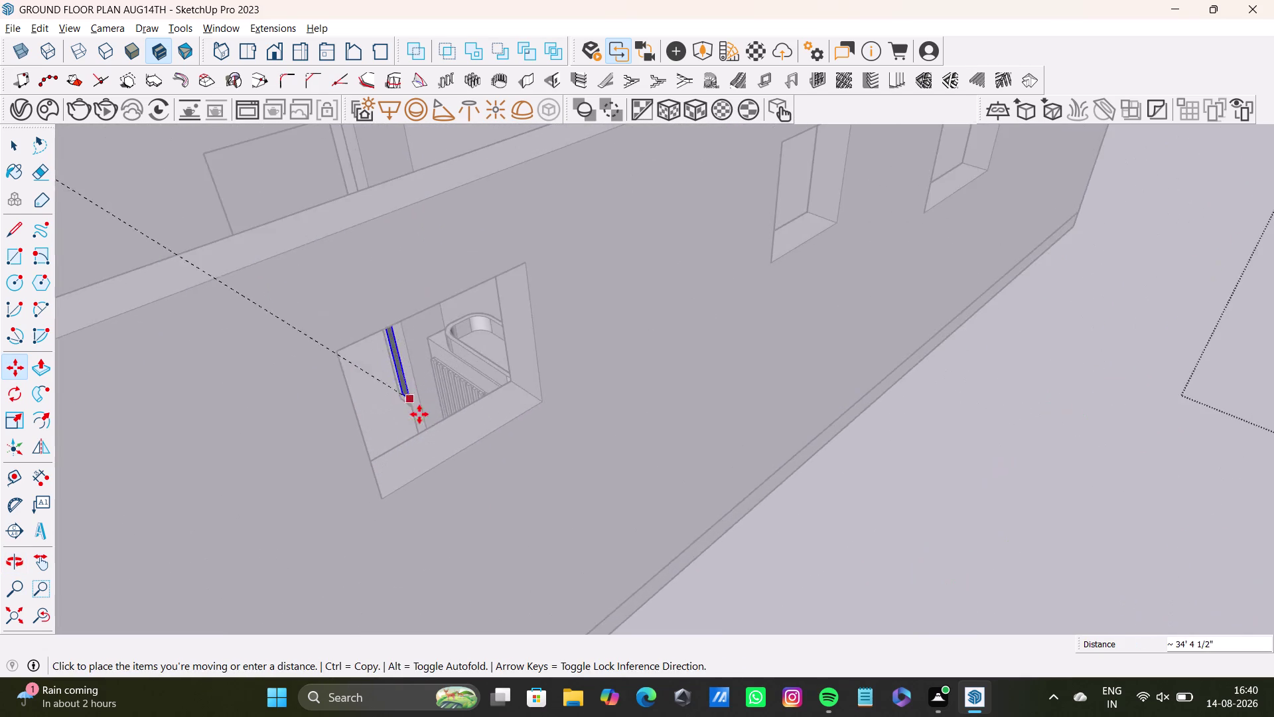
scroll(up, 3)
click(354, 536)
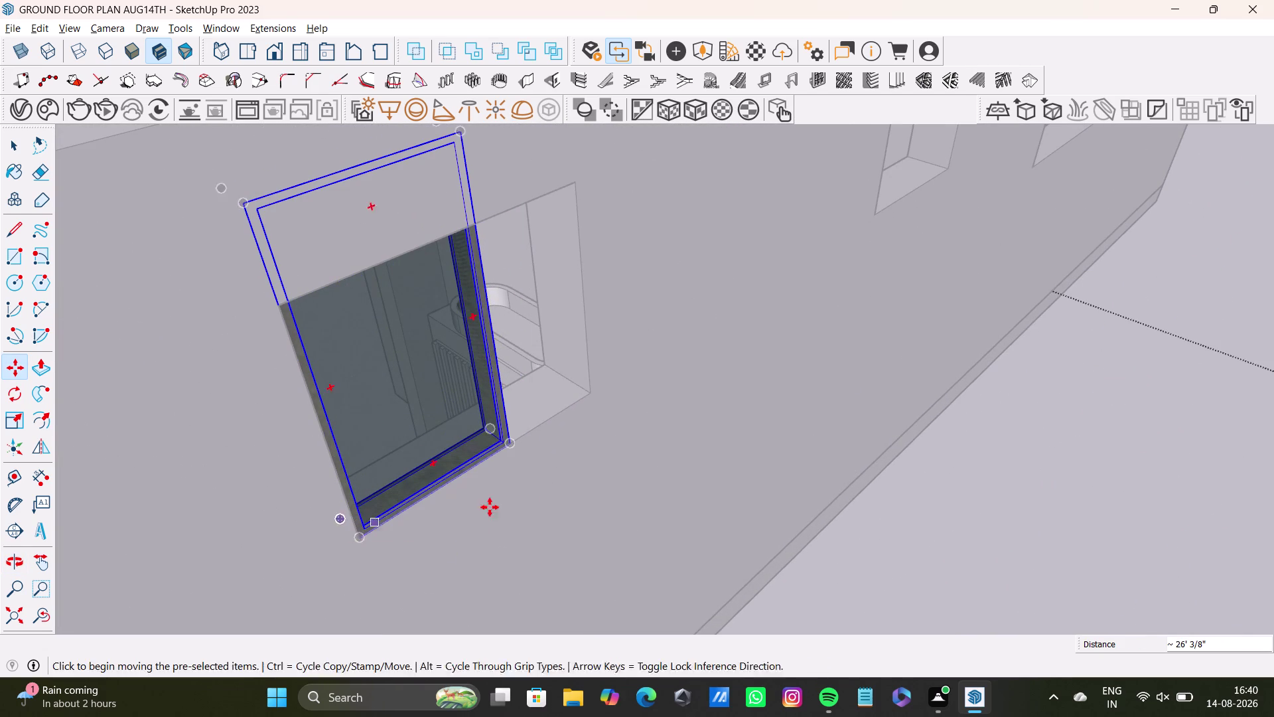
middle_drag(519, 503, 442, 535)
middle_drag(442, 535, 623, 549)
middle_drag(630, 550, 614, 558)
Scale the window up to the opening's top and out to its width.
key(s)
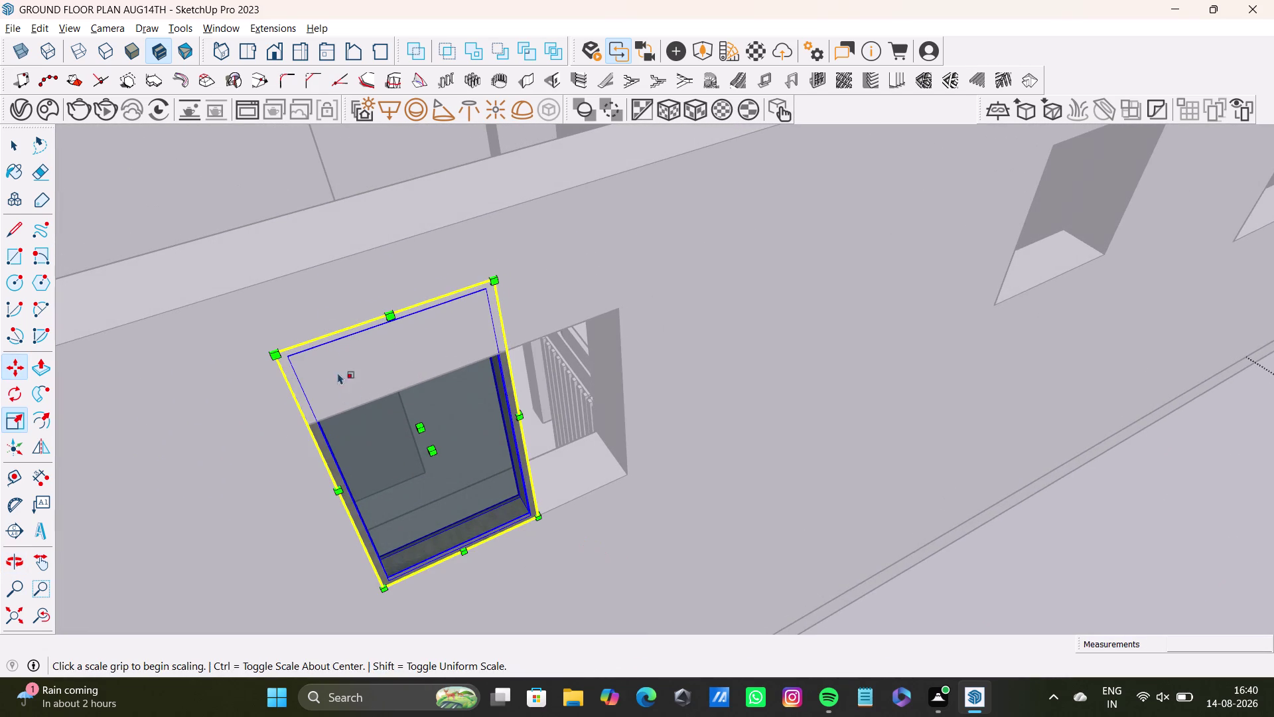
drag(376, 295, 376, 300)
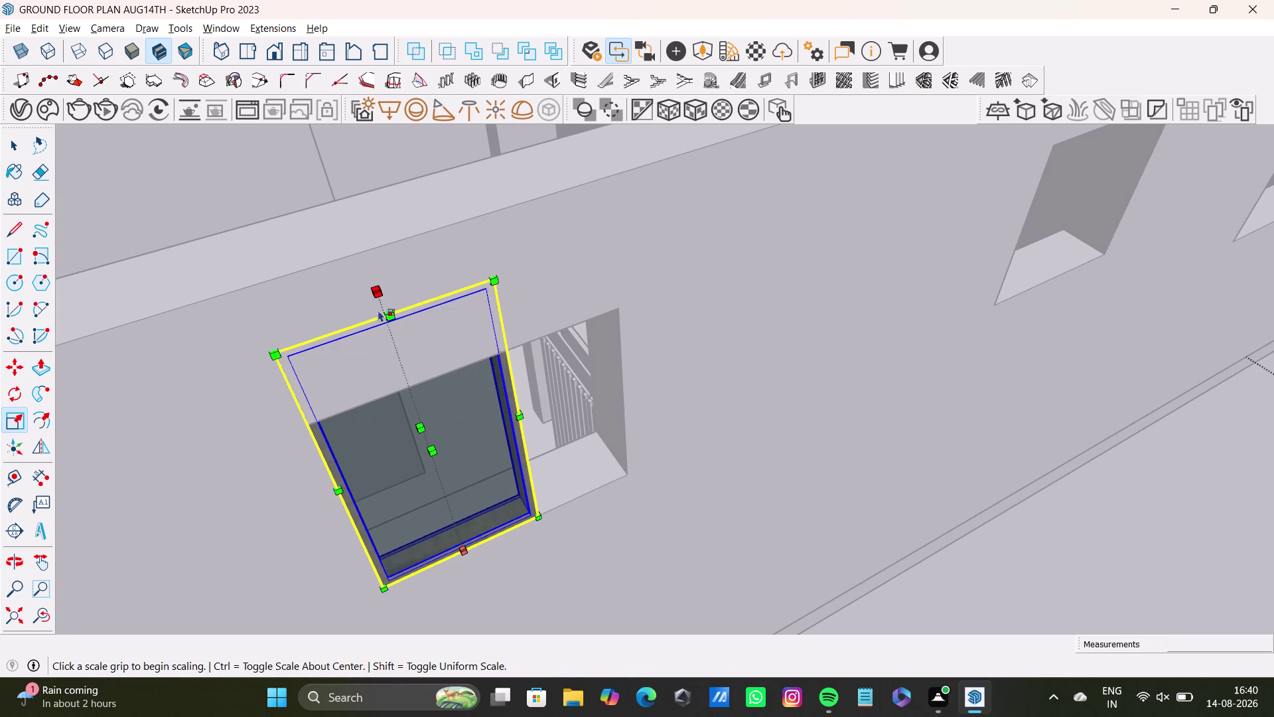
drag(376, 300, 393, 357)
middle_drag(529, 454, 558, 438)
drag(455, 327, 535, 317)
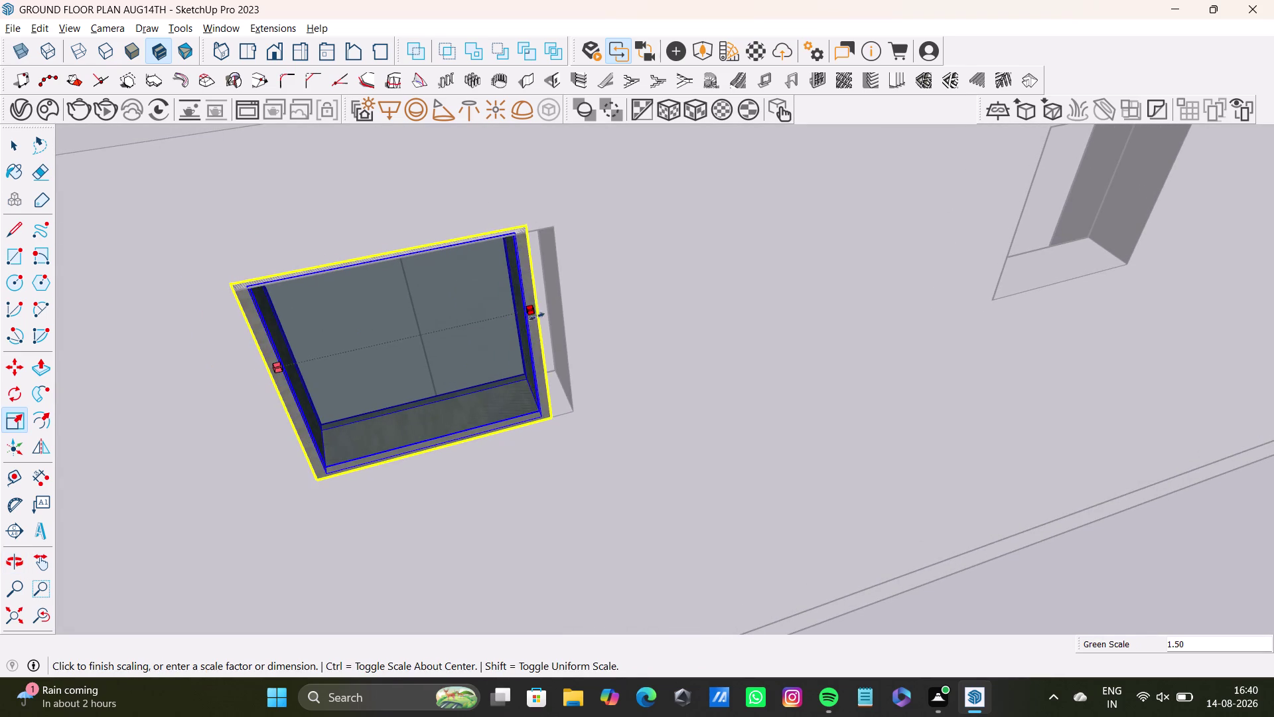
drag(535, 317, 562, 312)
key(space)
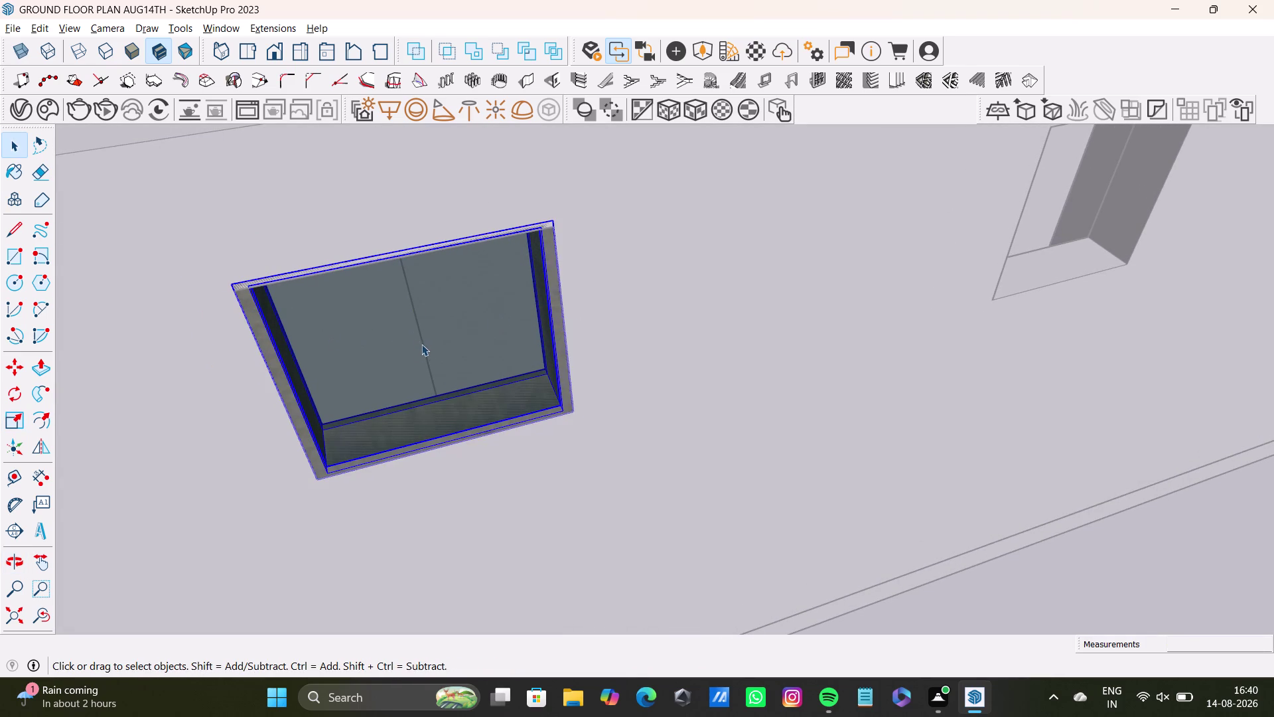
Narrow the window to the opening's exact width and inspect the fit.
key(s)
drag(429, 363, 426, 352)
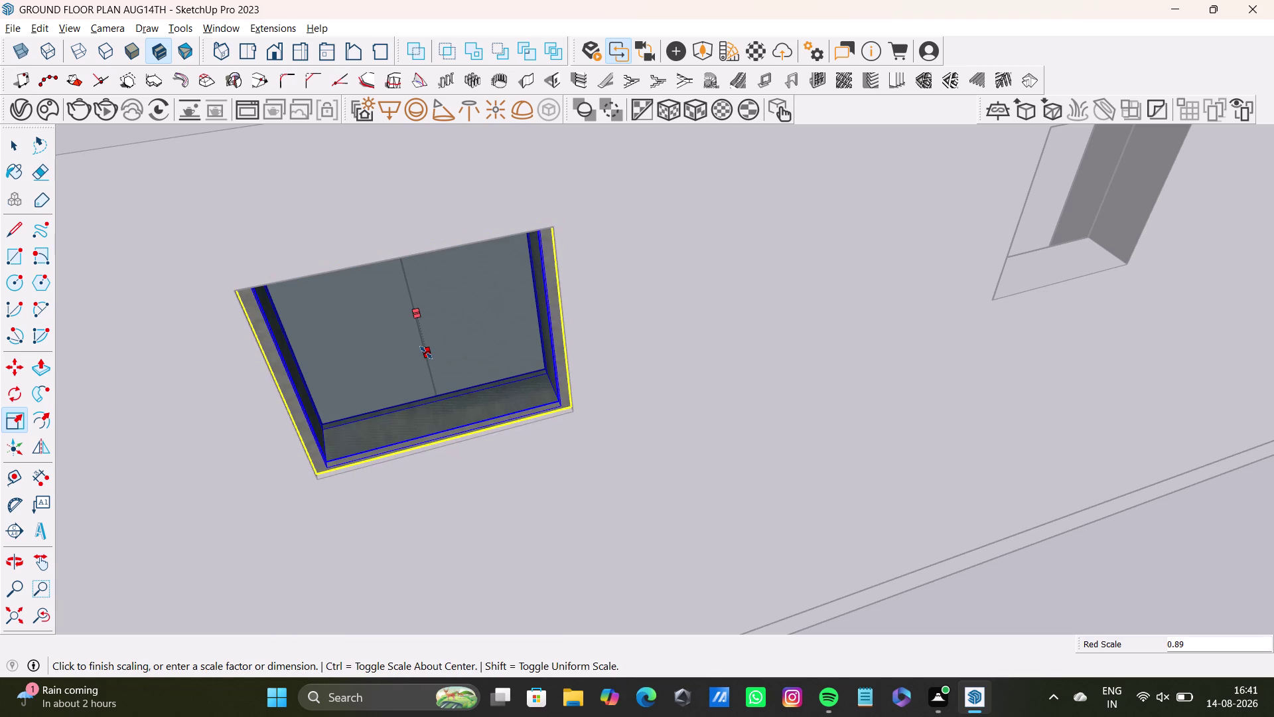
drag(426, 352, 426, 349)
key(space)
scroll(down, 3)
middle_drag(434, 410, 843, 436)
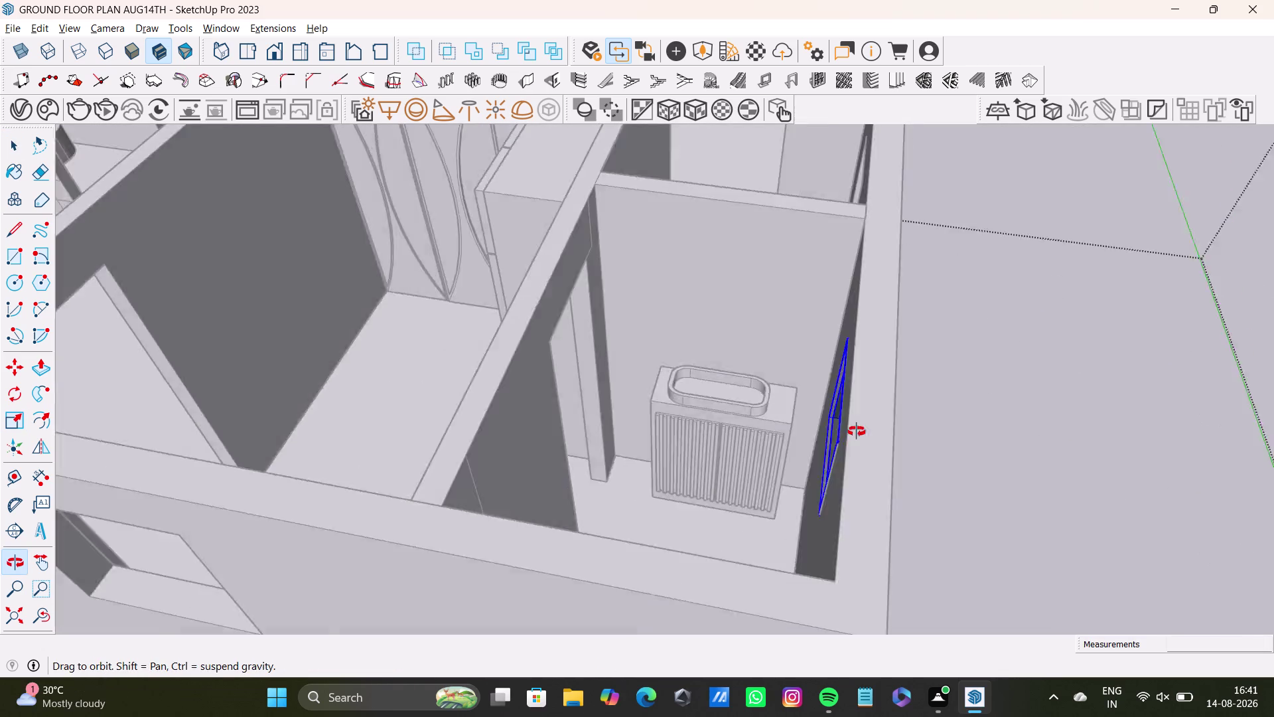
middle_drag(842, 436, 857, 431)
middle_drag(883, 404, 684, 401)
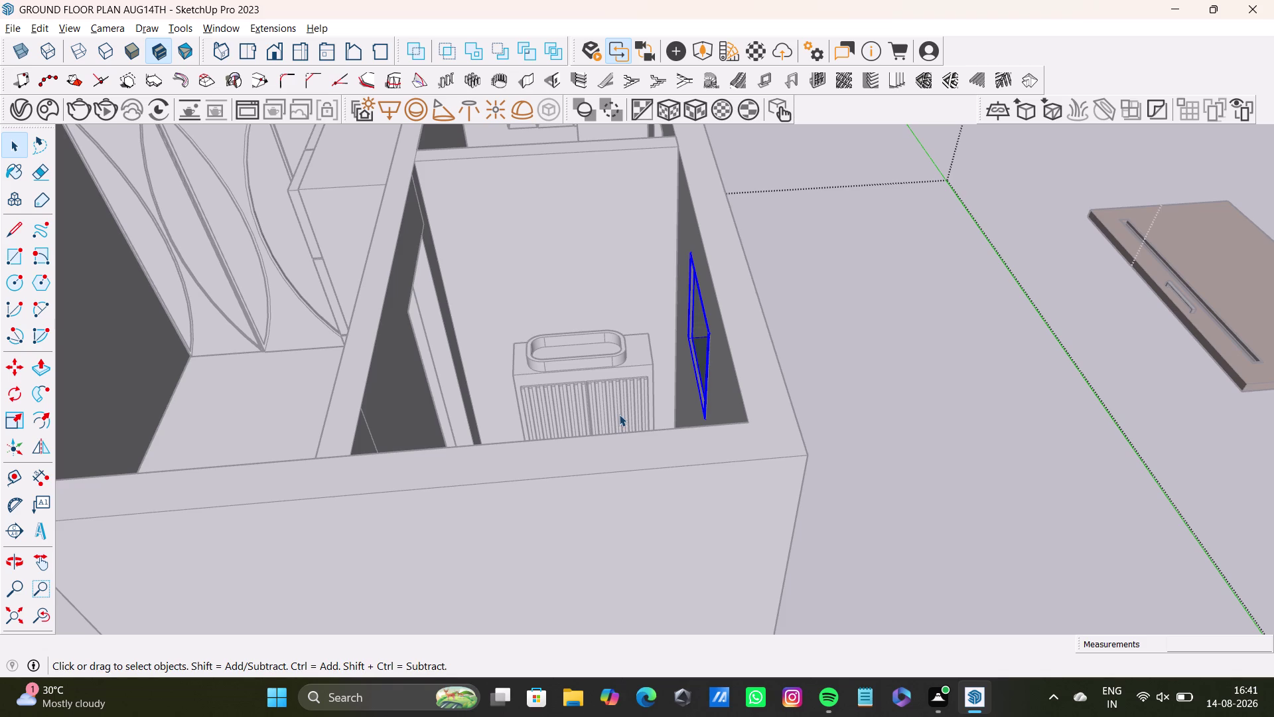
key(space)
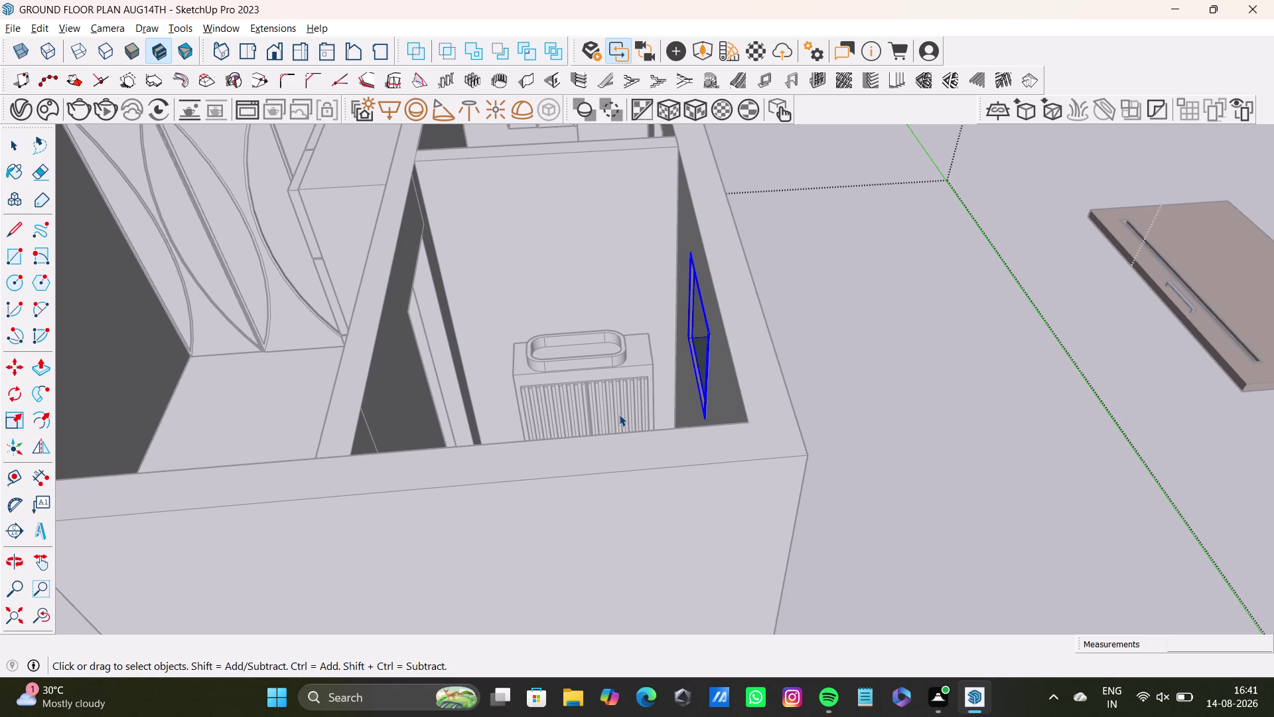
middle_drag(502, 418, 521, 496)
middle_drag(466, 423, 823, 450)
middle_drag(564, 412, 416, 628)
middle_drag(477, 577, 771, 529)
middle_drag(562, 294, 557, 307)
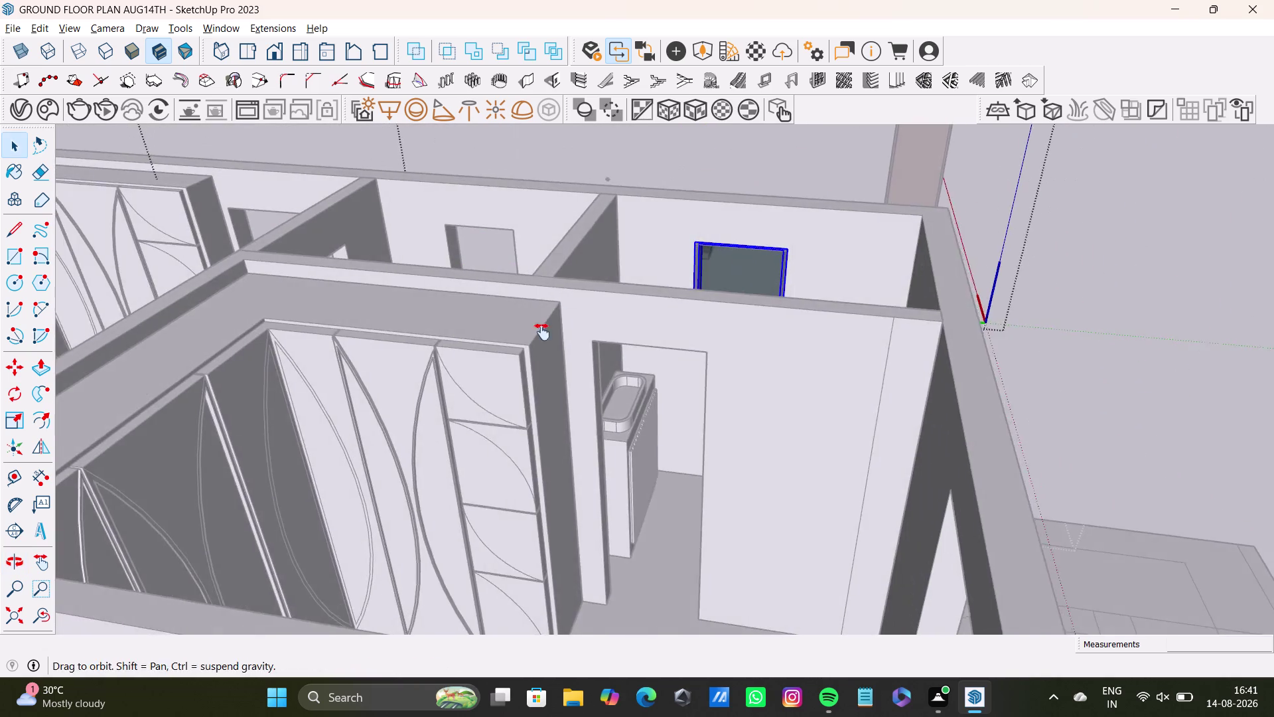
middle_drag(556, 307, 490, 441)
middle_drag(502, 463, 518, 530)
Copy the fitted window into the neighbouring back-wall opening.
key(m)
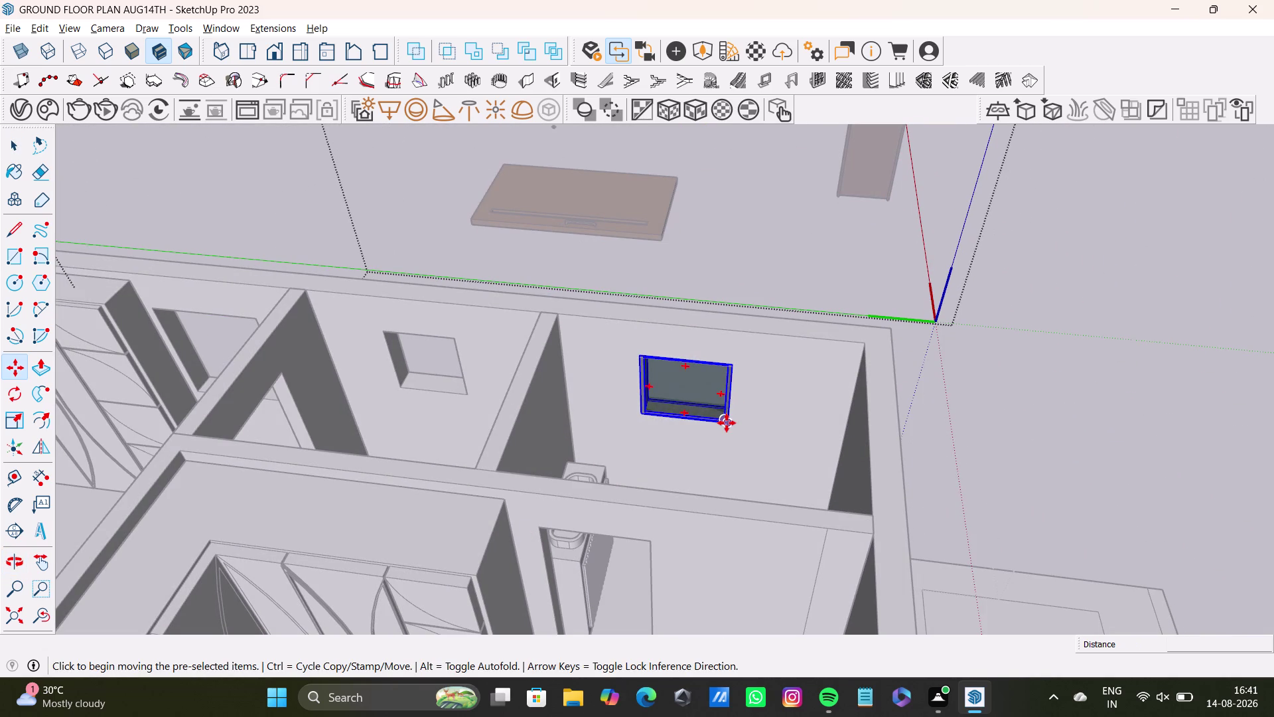
click(727, 423)
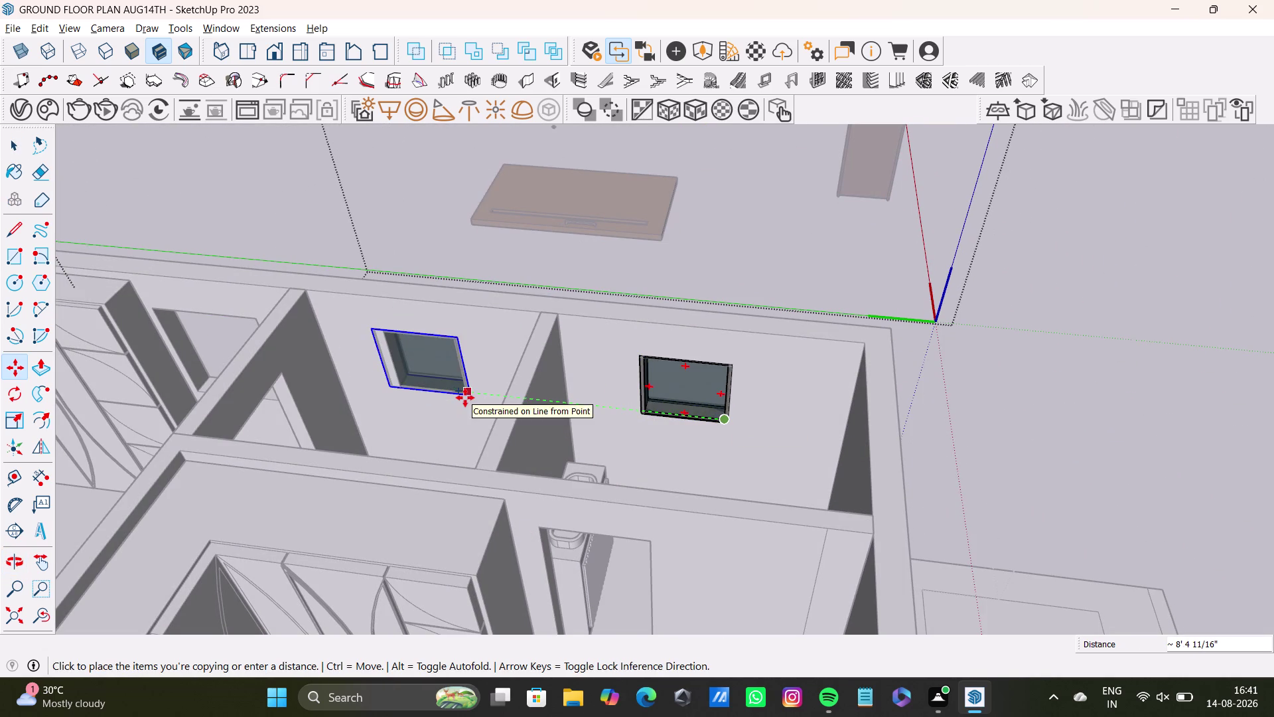
click(465, 397)
scroll(up, 3)
Scale the copy to the opening's width and height, then check it.
key(s)
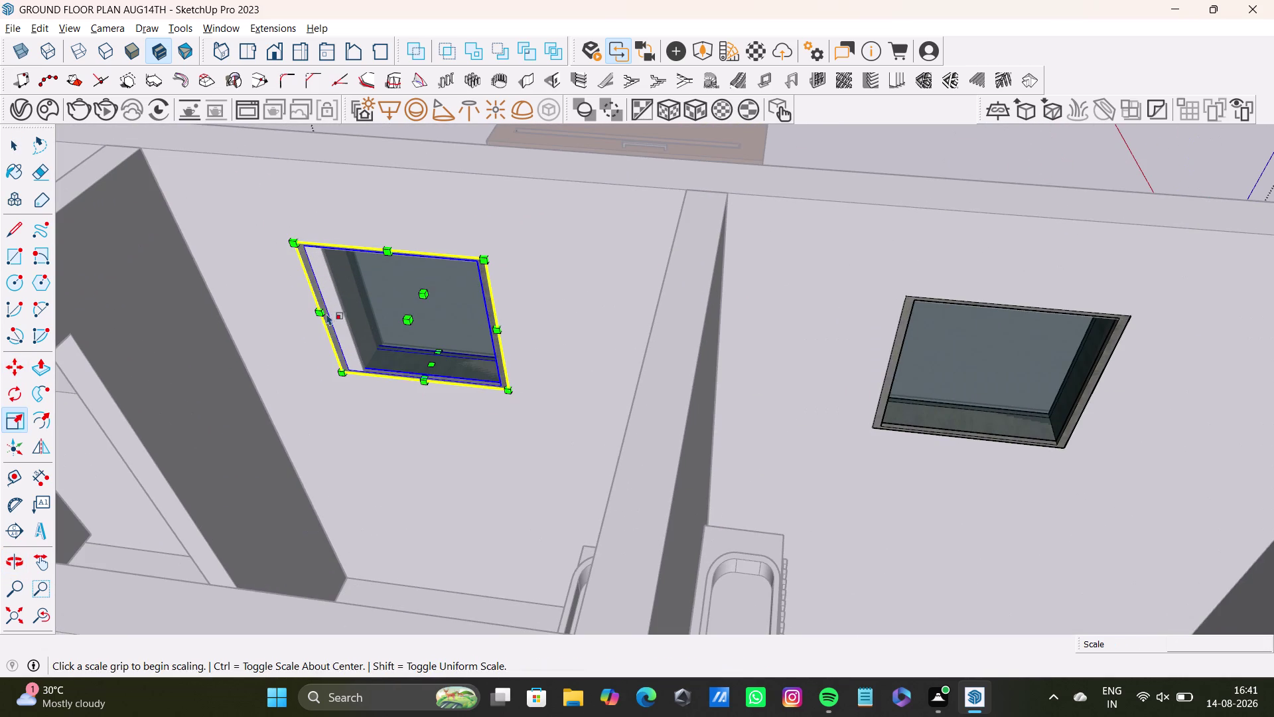
drag(329, 300, 345, 314)
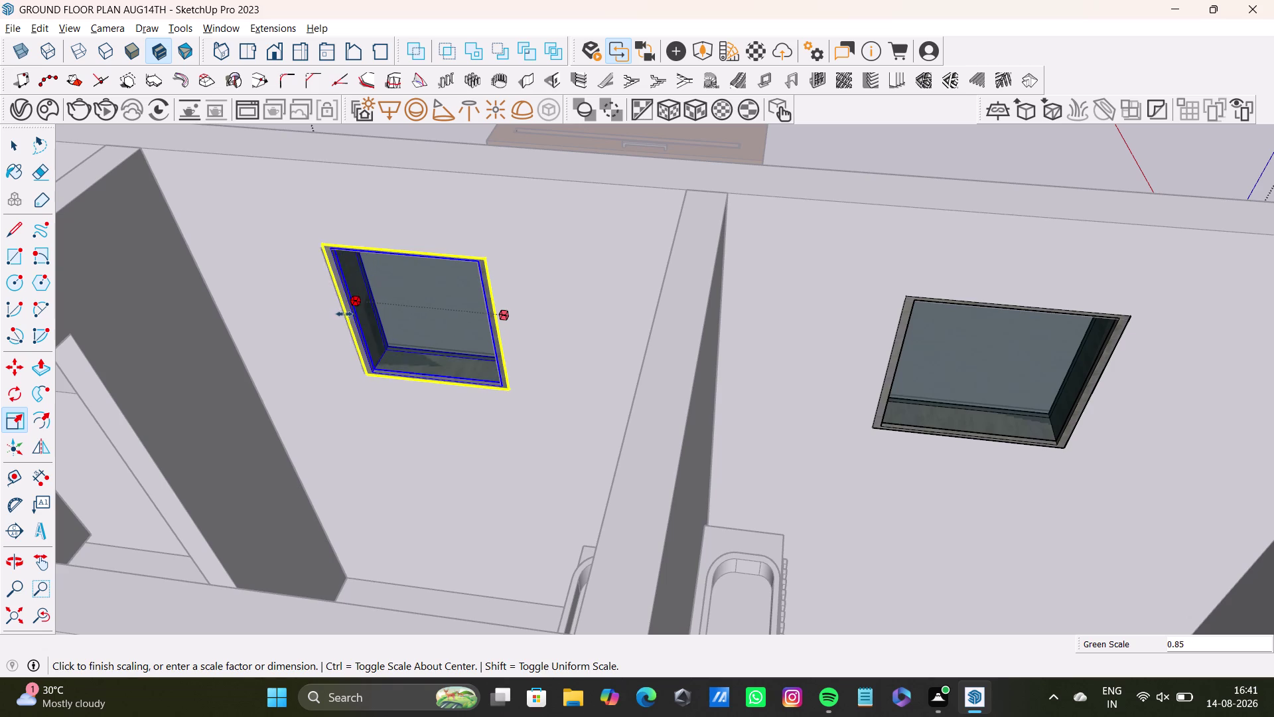
drag(344, 314, 343, 314)
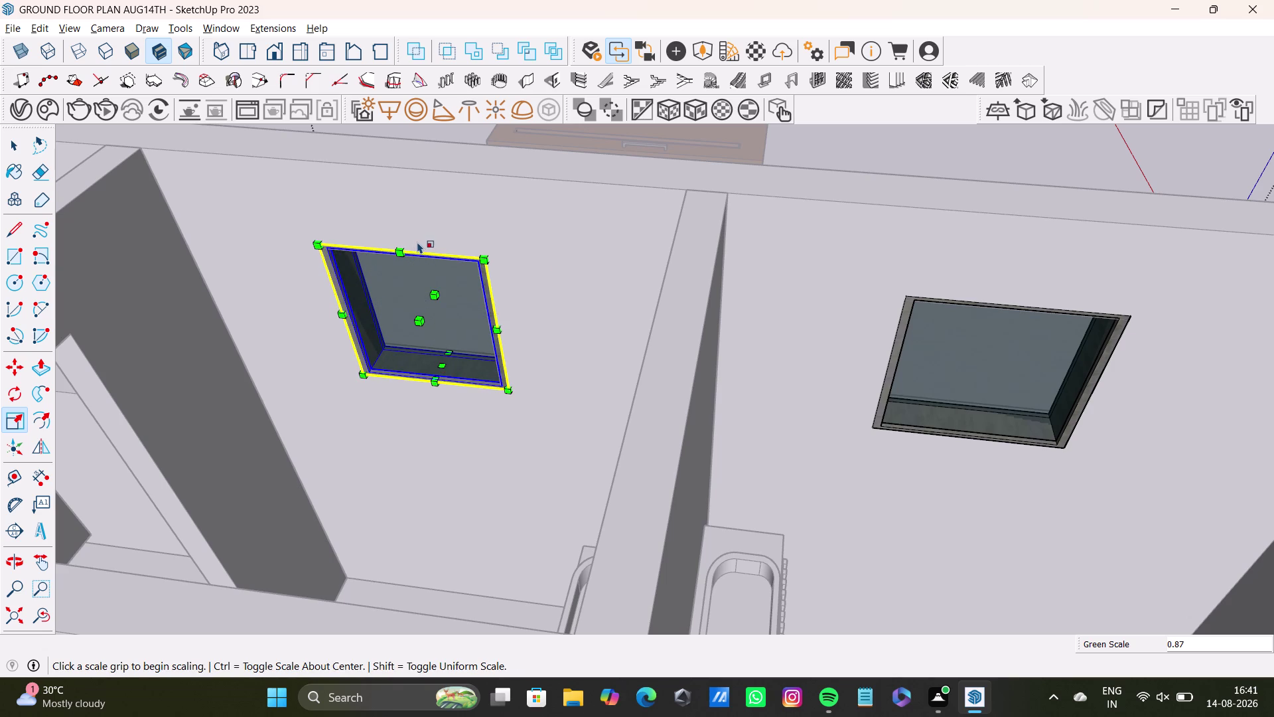
drag(416, 242, 419, 254)
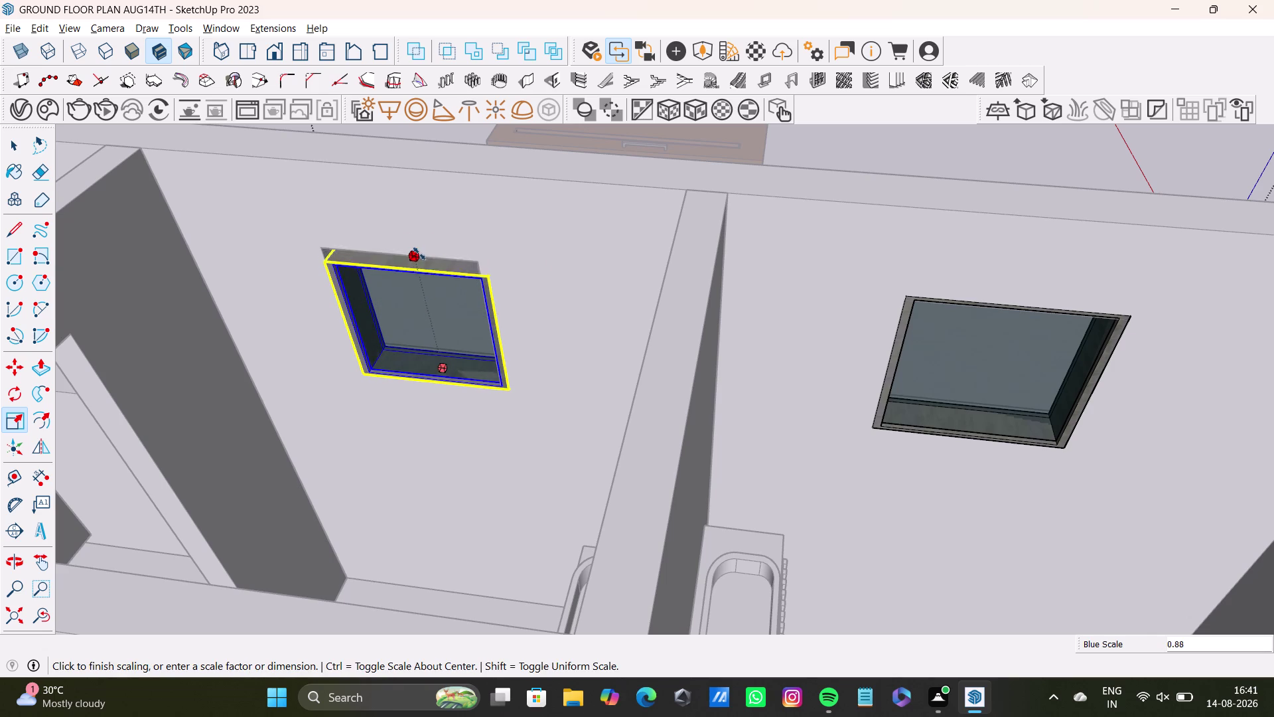
drag(420, 254, 420, 256)
key(space)
middle_drag(452, 341, 543, 316)
middle_drag(554, 317, 559, 318)
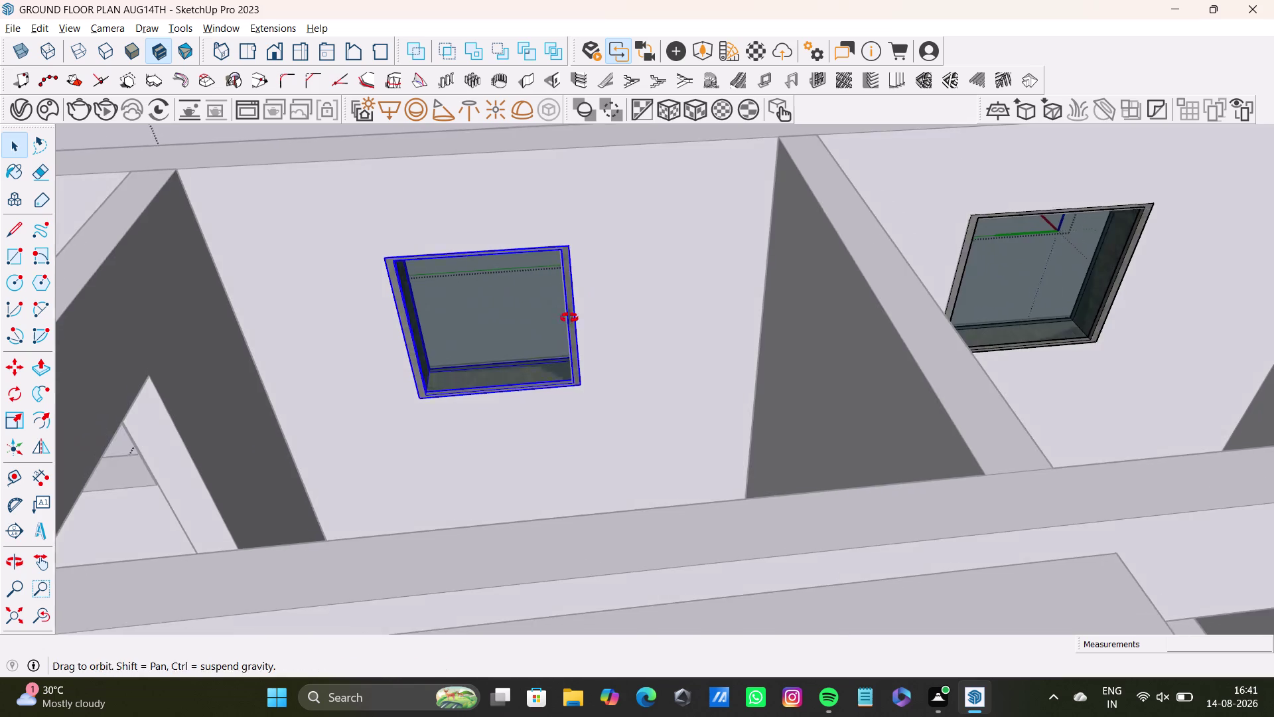
middle_drag(559, 317, 622, 305)
Make a small extra scale tweak, then return to Select and orbit back out.
key(s)
drag(584, 313, 578, 316)
key(space)
middle_drag(581, 325, 428, 396)
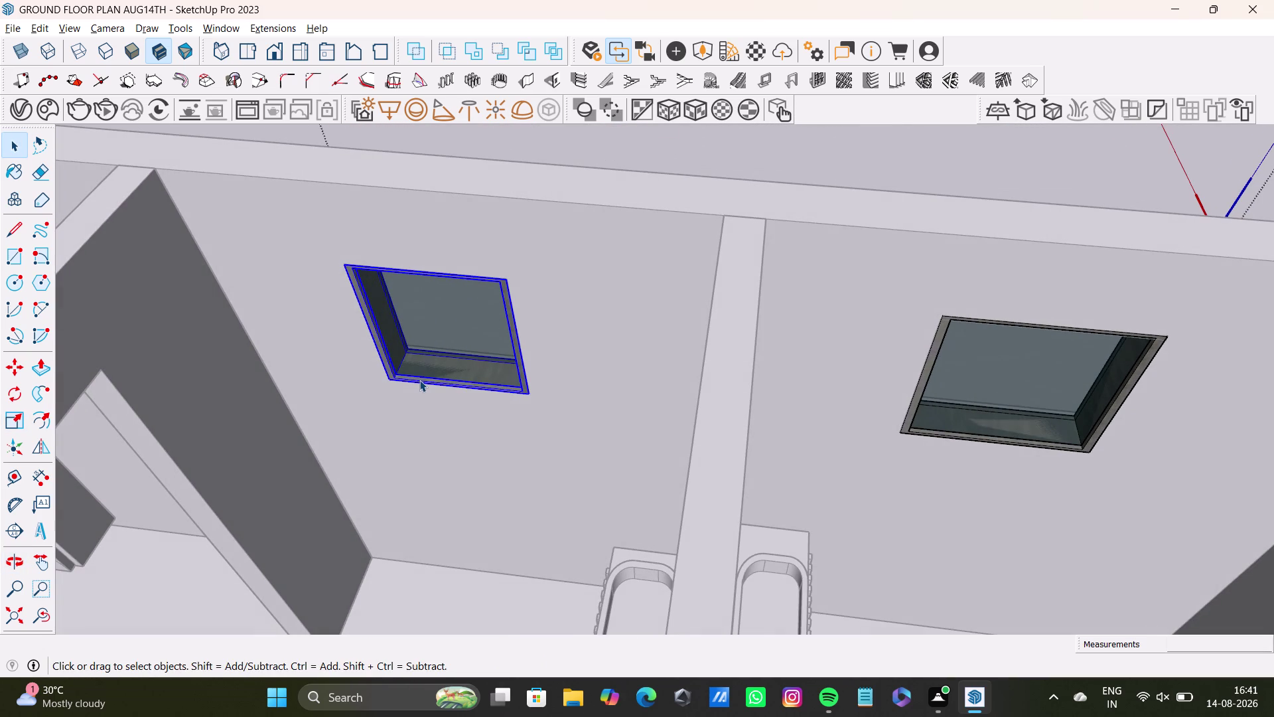
key(shift+quotedbl)
scroll(down, 3)
key(space)
scroll(down, 3)
middle_click(1087, 315)
double_click(1091, 316)
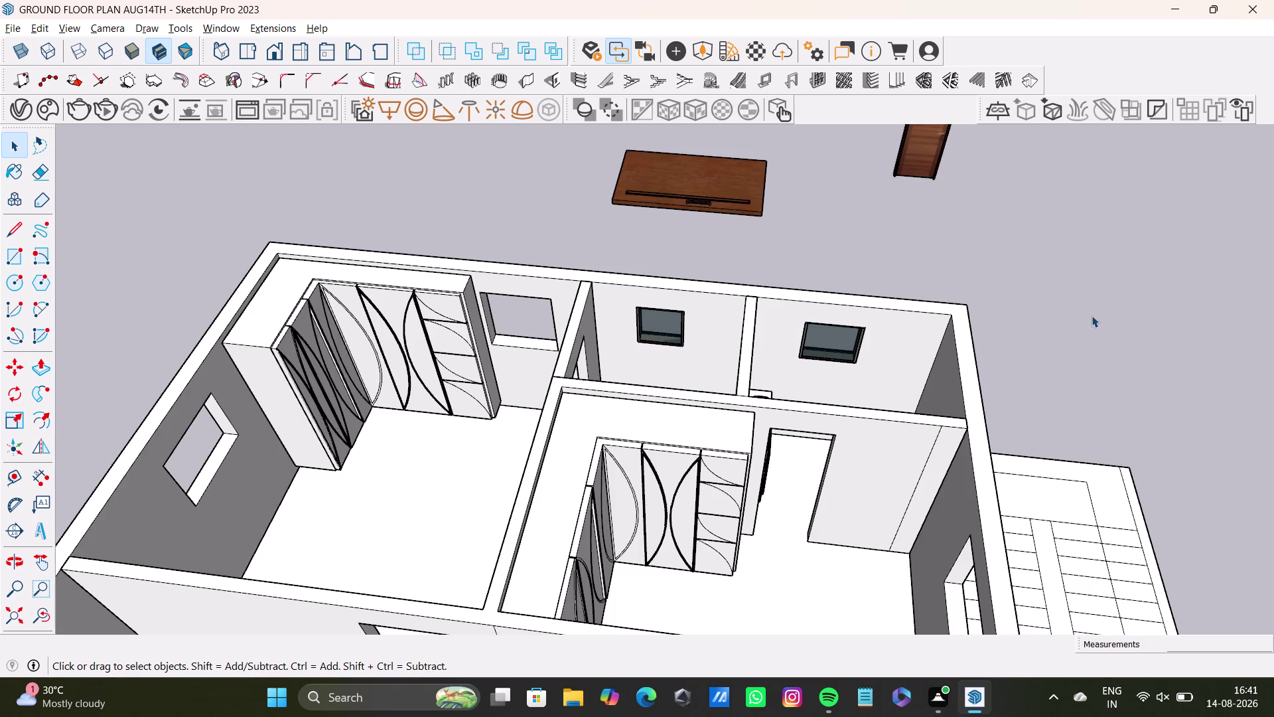
Draw a rectangle on the empty ground beside the house.
middle_drag(1135, 329, 625, 338)
scroll(up, 3)
click(10, 253)
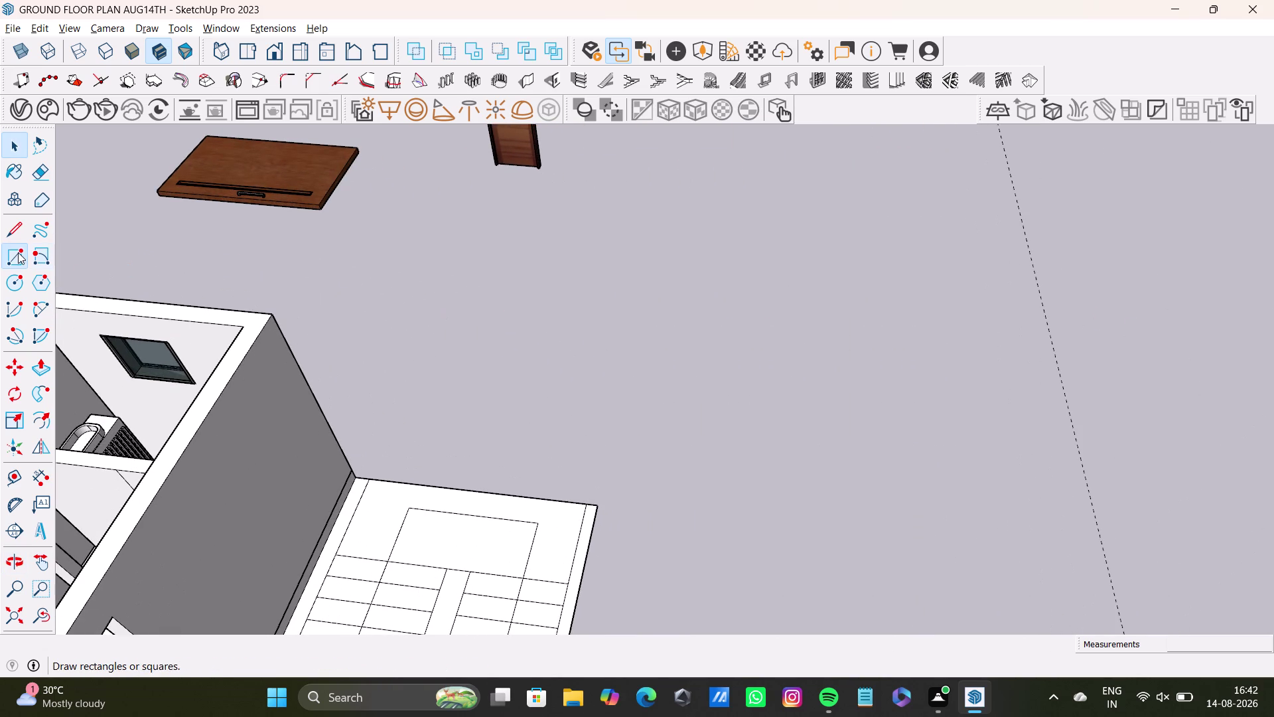
drag(713, 293, 748, 301)
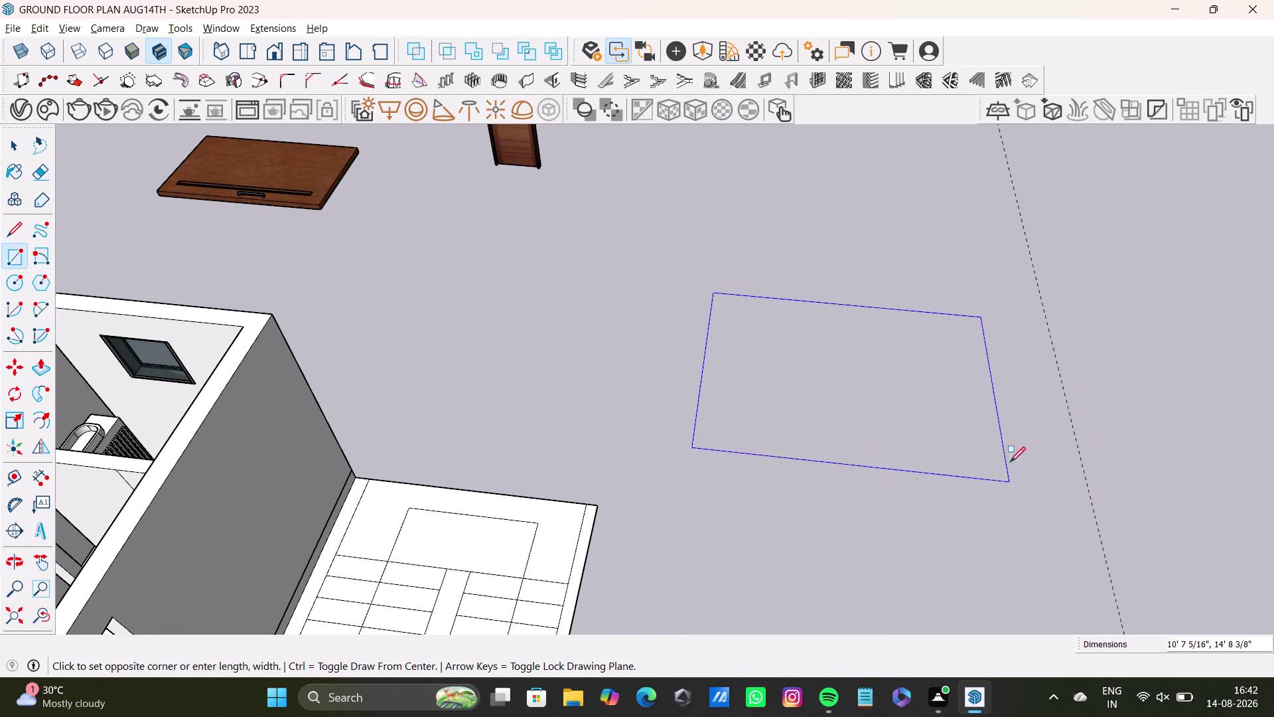
click(953, 468)
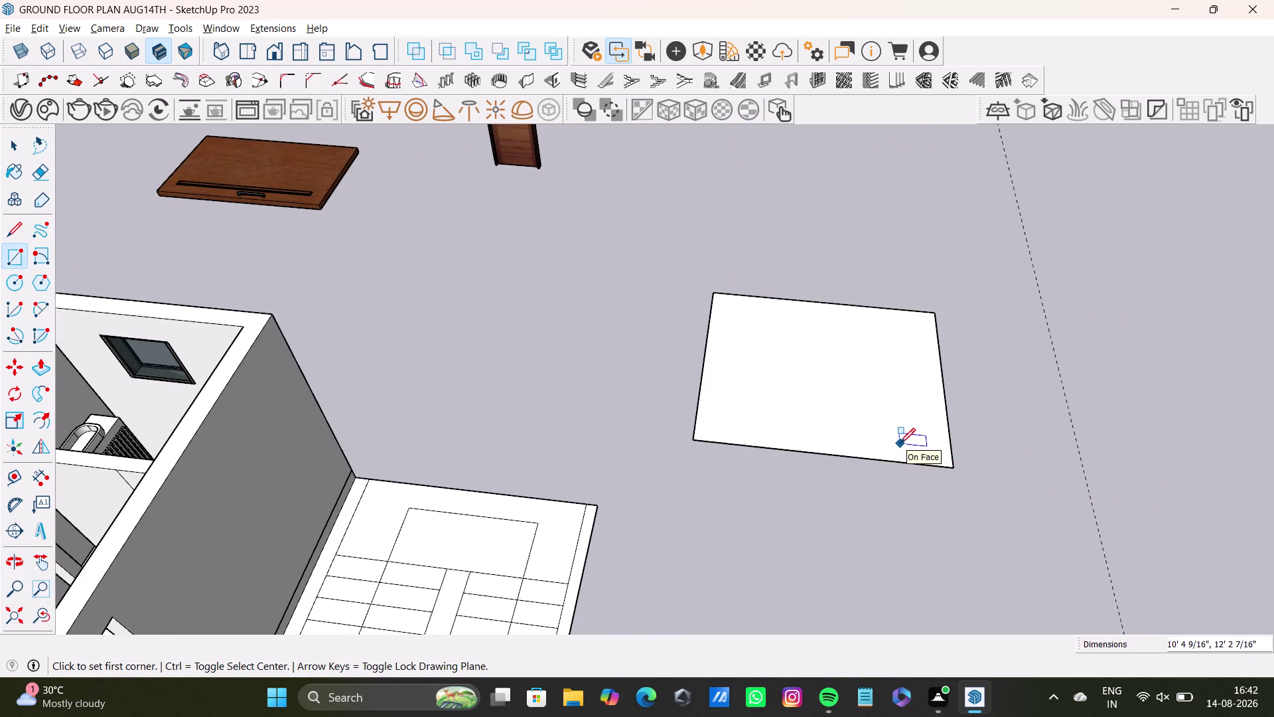
key(space)
click(897, 424)
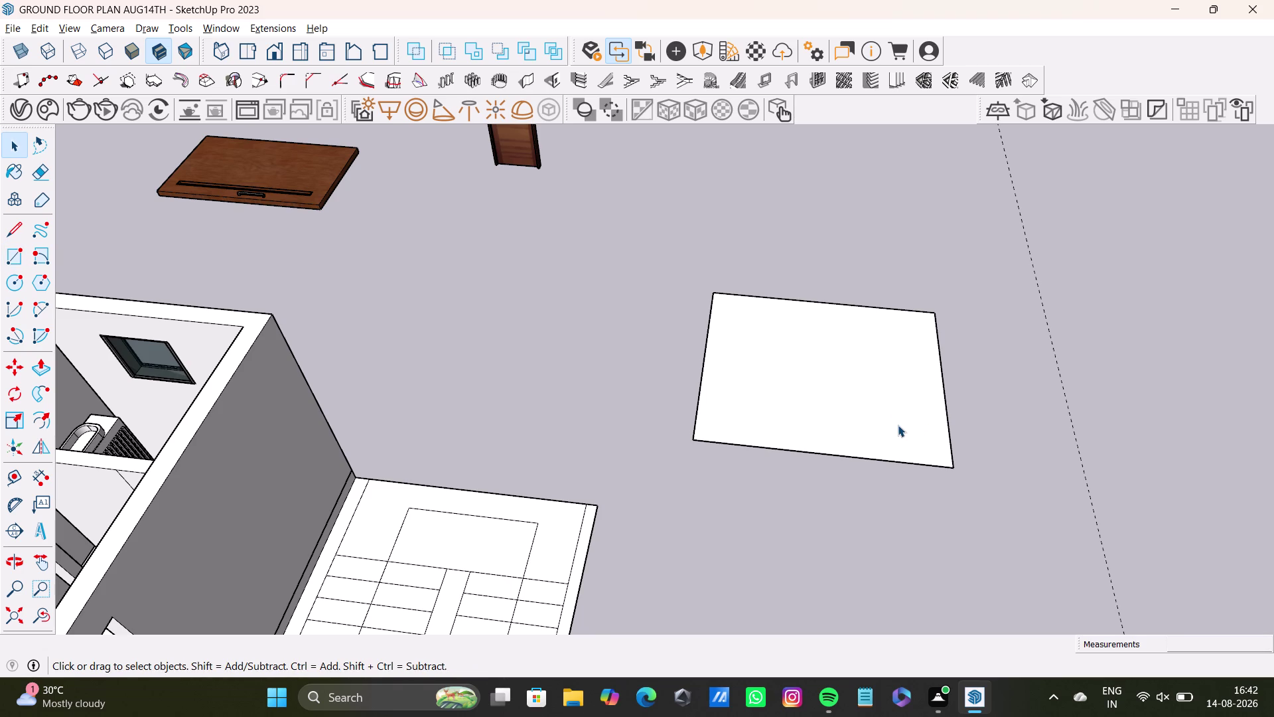
Pull the rectangle up into a box, then set its top face to distance 7.
key(p)
drag(898, 424, 896, 414)
drag(886, 373, 860, 292)
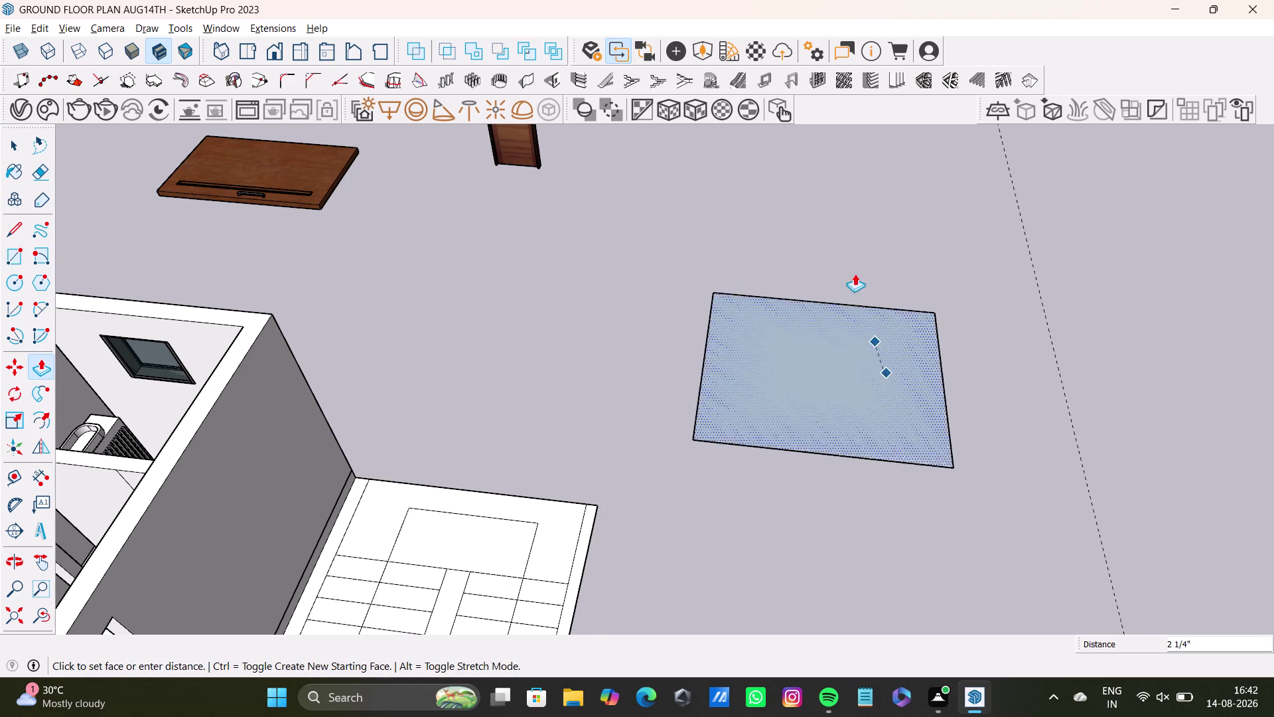
drag(860, 292, 838, 211)
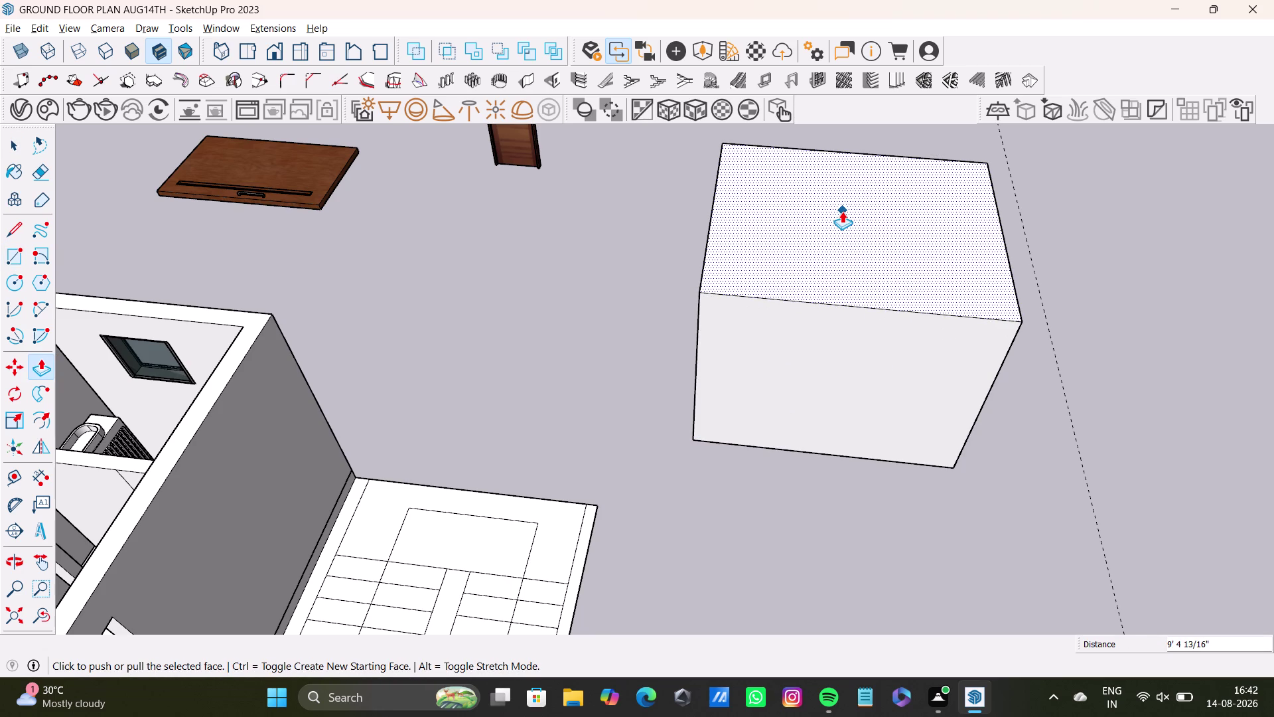
key(7)
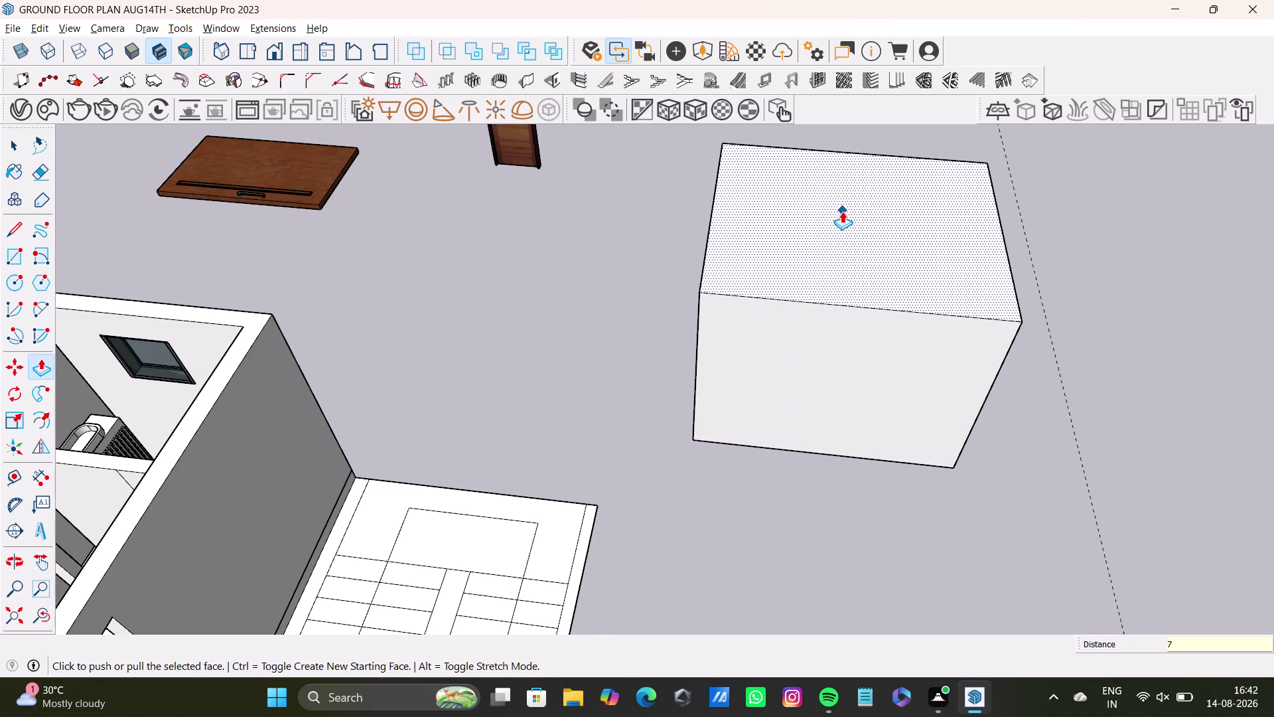
key(shift+quotedbl)
key(BackSpace)
key(apostrophe)
key(Return)
key(space)
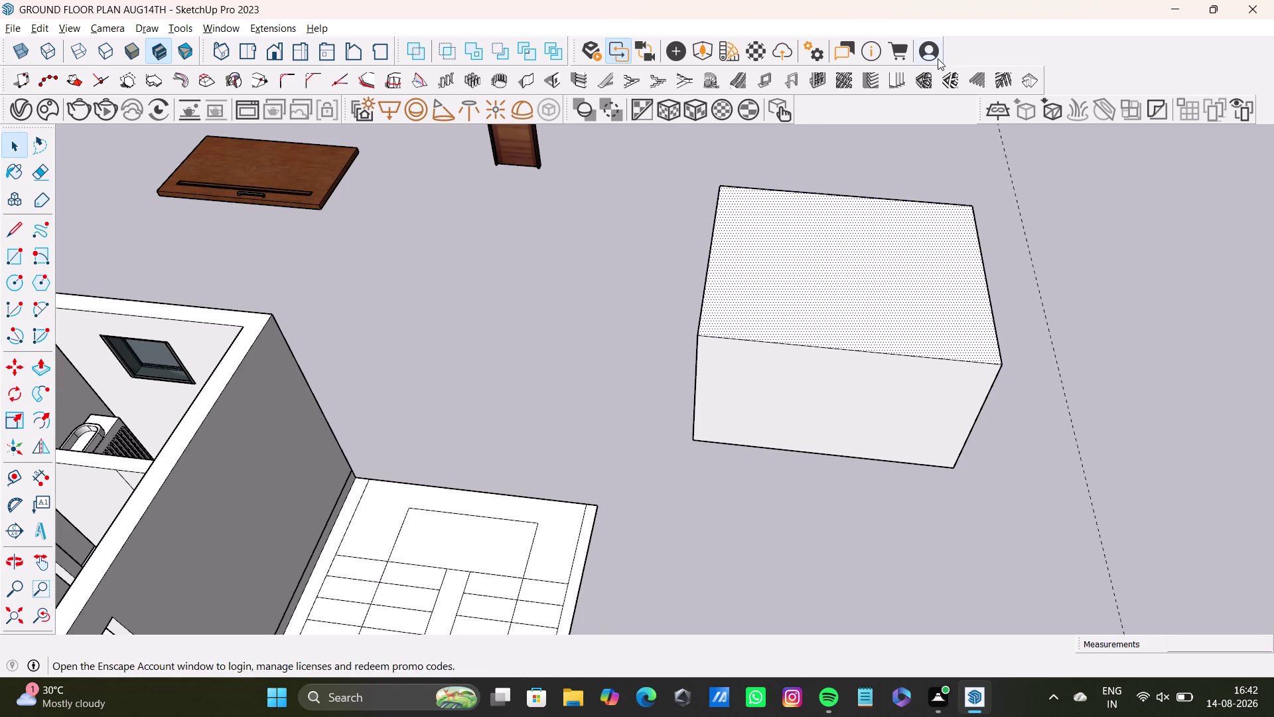
scroll(down, 3)
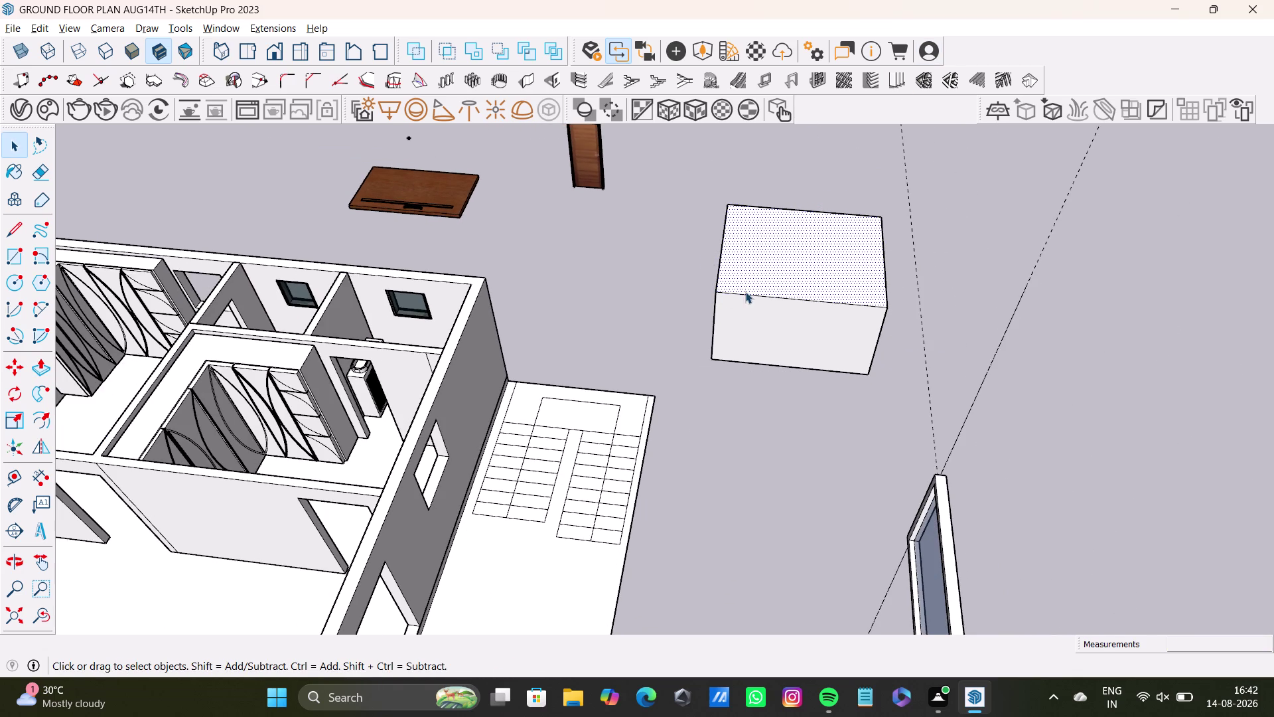
key(space)
key(space)
key(space)
middle_drag(831, 362, 897, 418)
middle_drag(849, 367, 783, 472)
drag(585, 223, 585, 235)
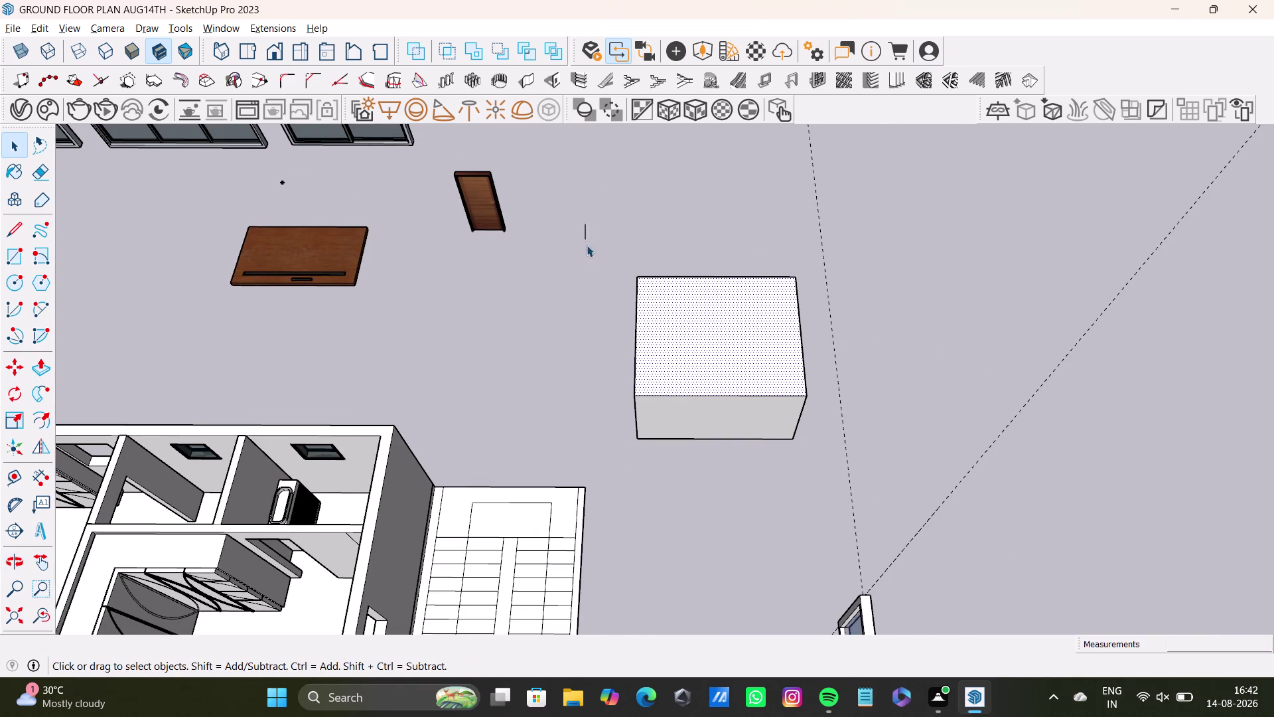
drag(585, 235, 906, 459)
key(Delete)
scroll(down, 3)
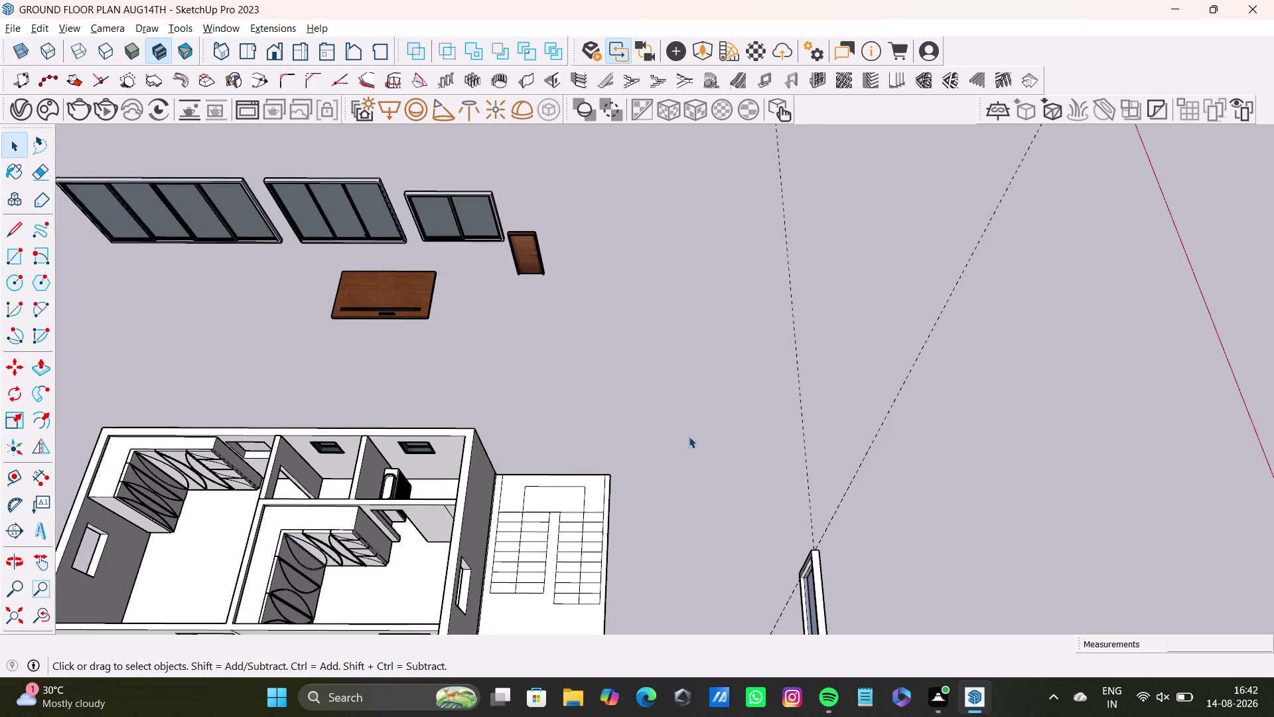
middle_drag(686, 436, 562, 291)
scroll(up, 3)
middle_drag(431, 394, 762, 387)
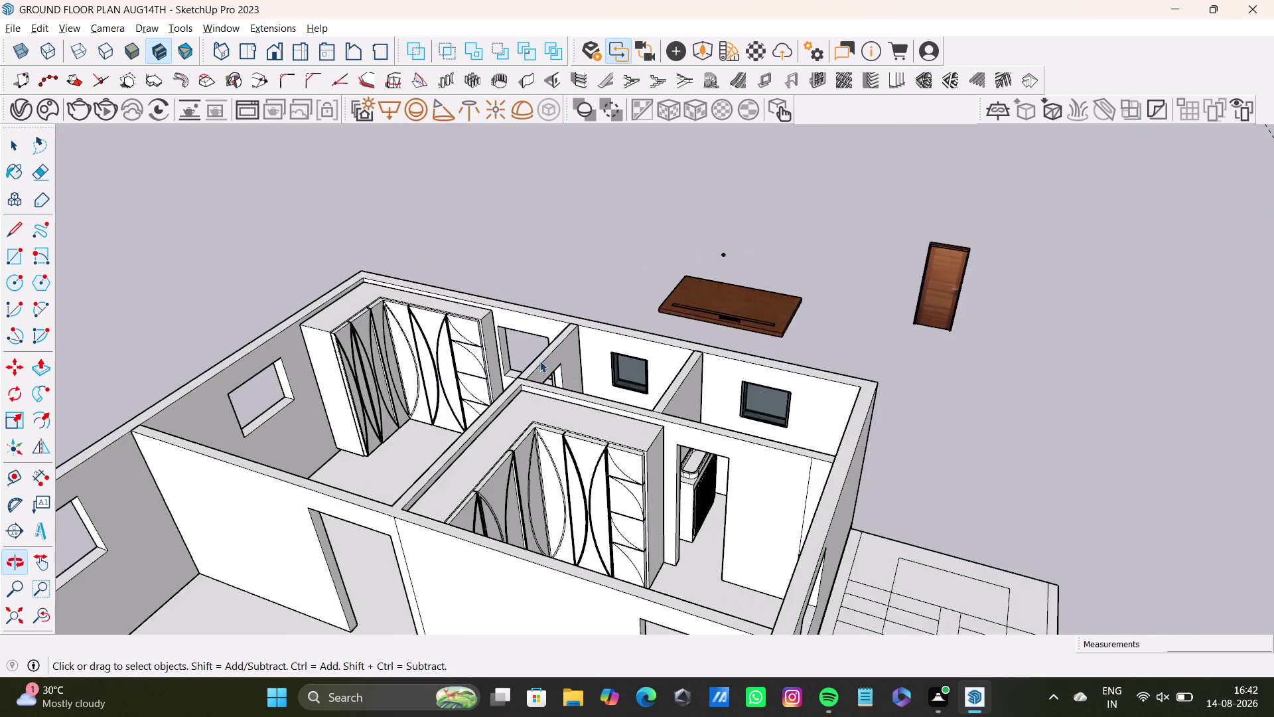
scroll(up, 3)
middle_drag(562, 351, 758, 359)
scroll(down, 3)
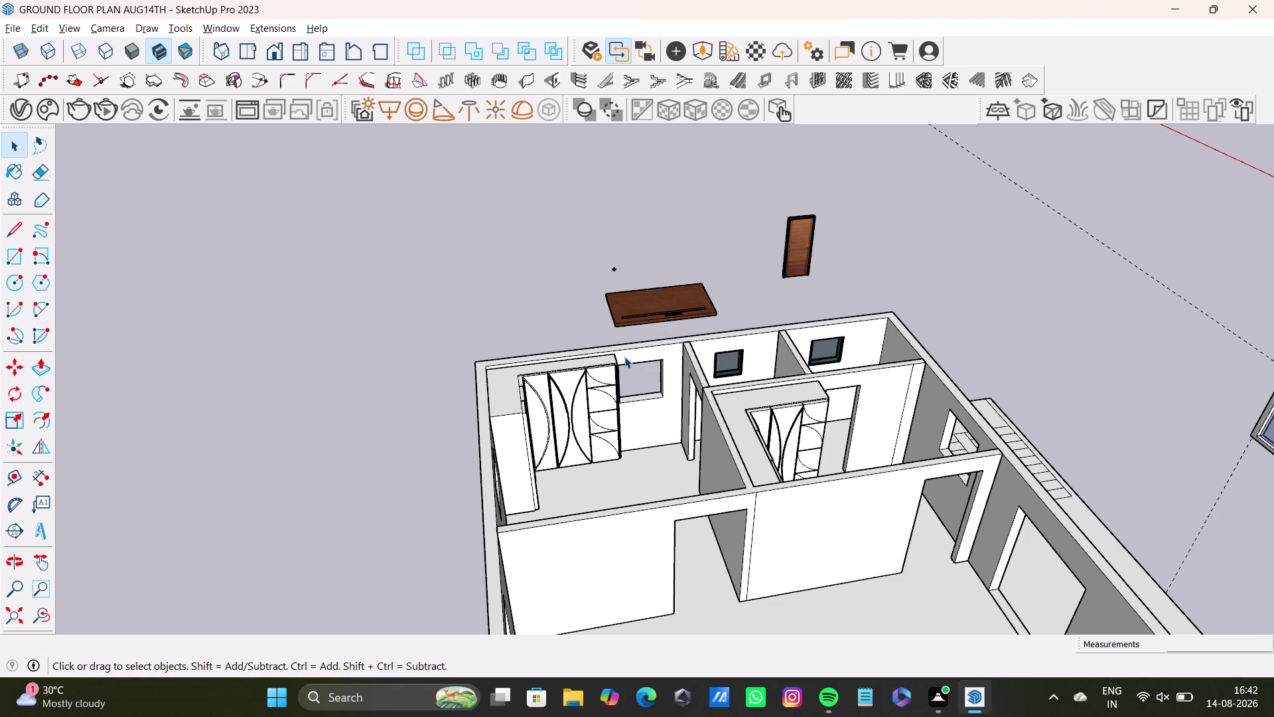
scroll(down, 3)
scroll(down, 3)
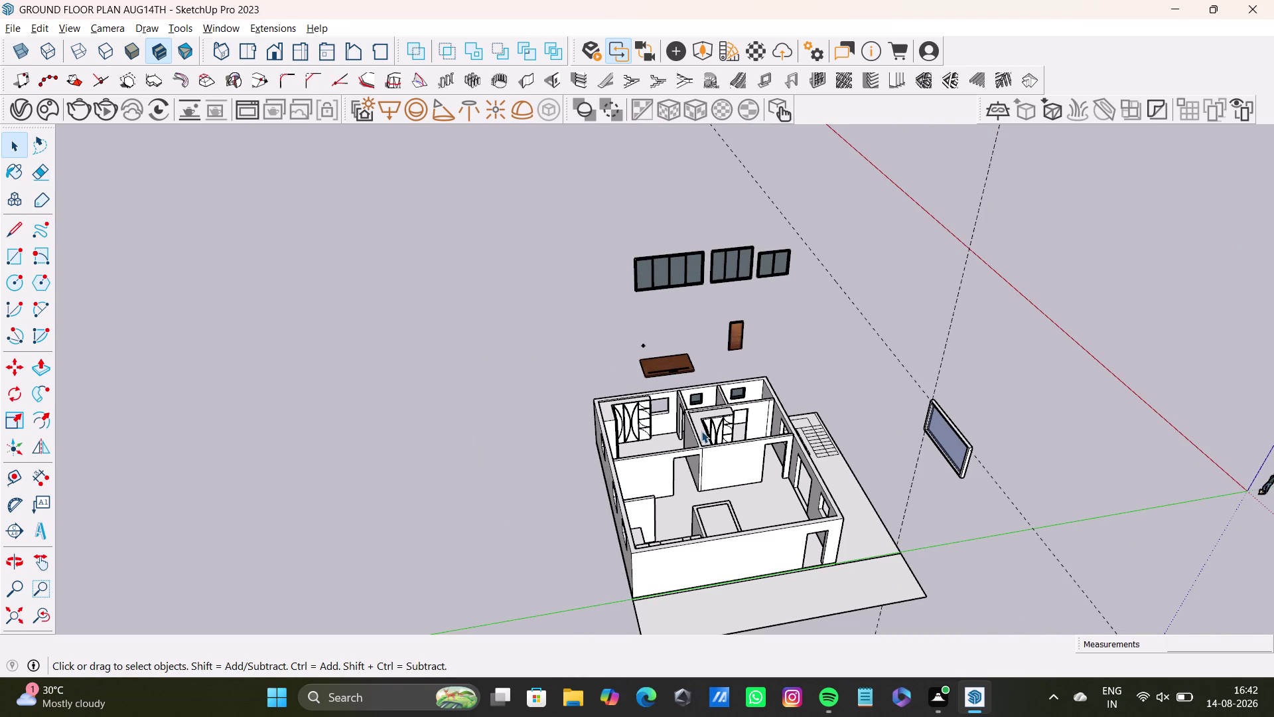
scroll(up, 3)
middle_drag(862, 425, 699, 466)
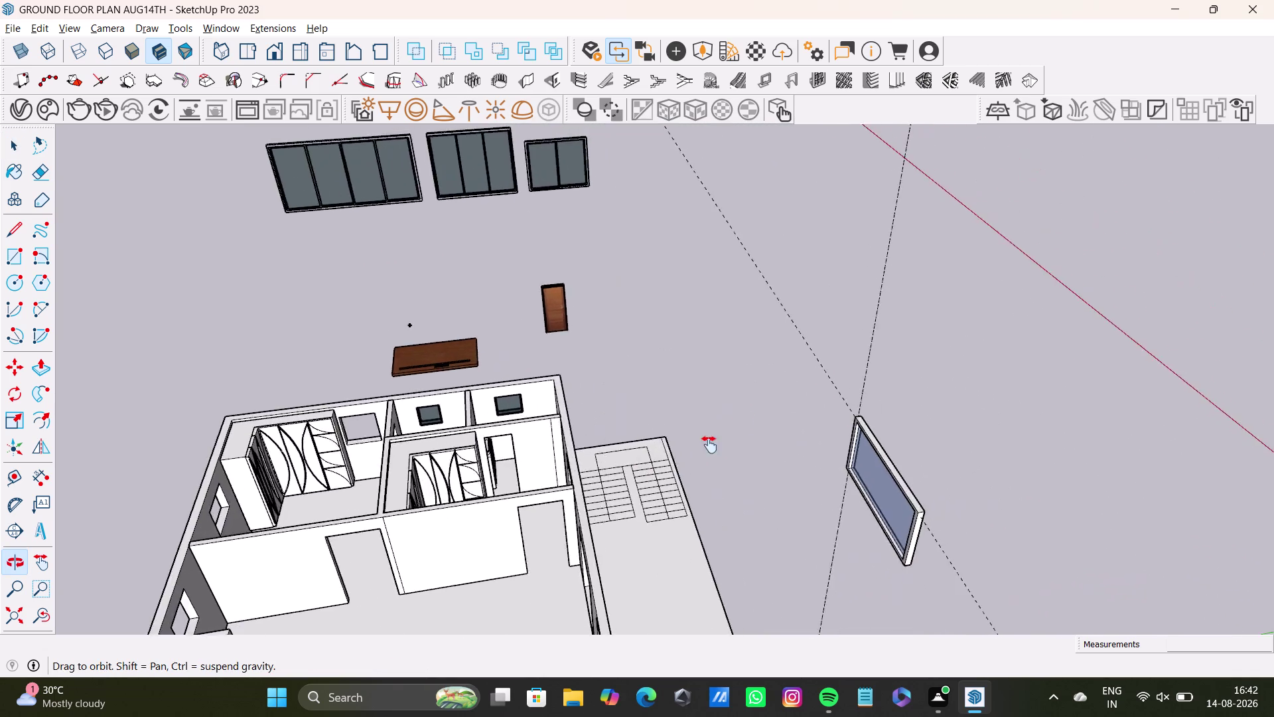
middle_drag(699, 465, 852, 415)
middle_drag(859, 435, 587, 502)
scroll(up, 3)
middle_drag(732, 345, 800, 500)
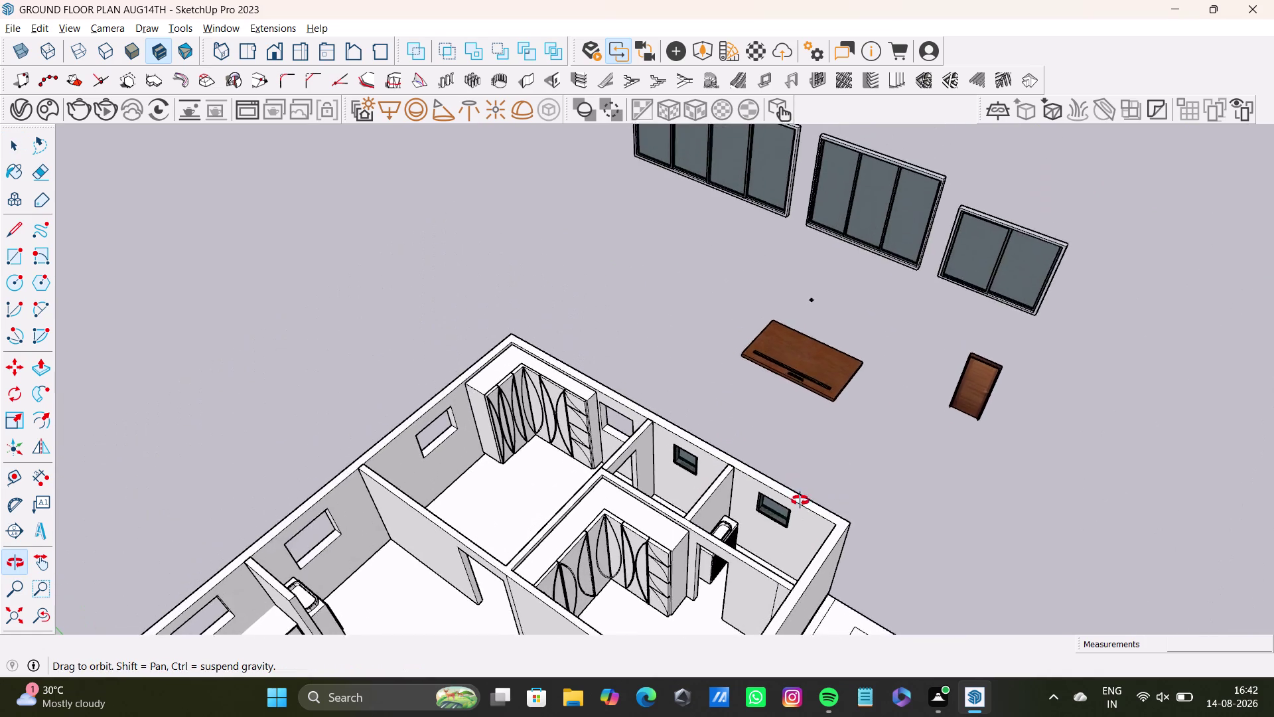
middle_drag(800, 500, 213, 438)
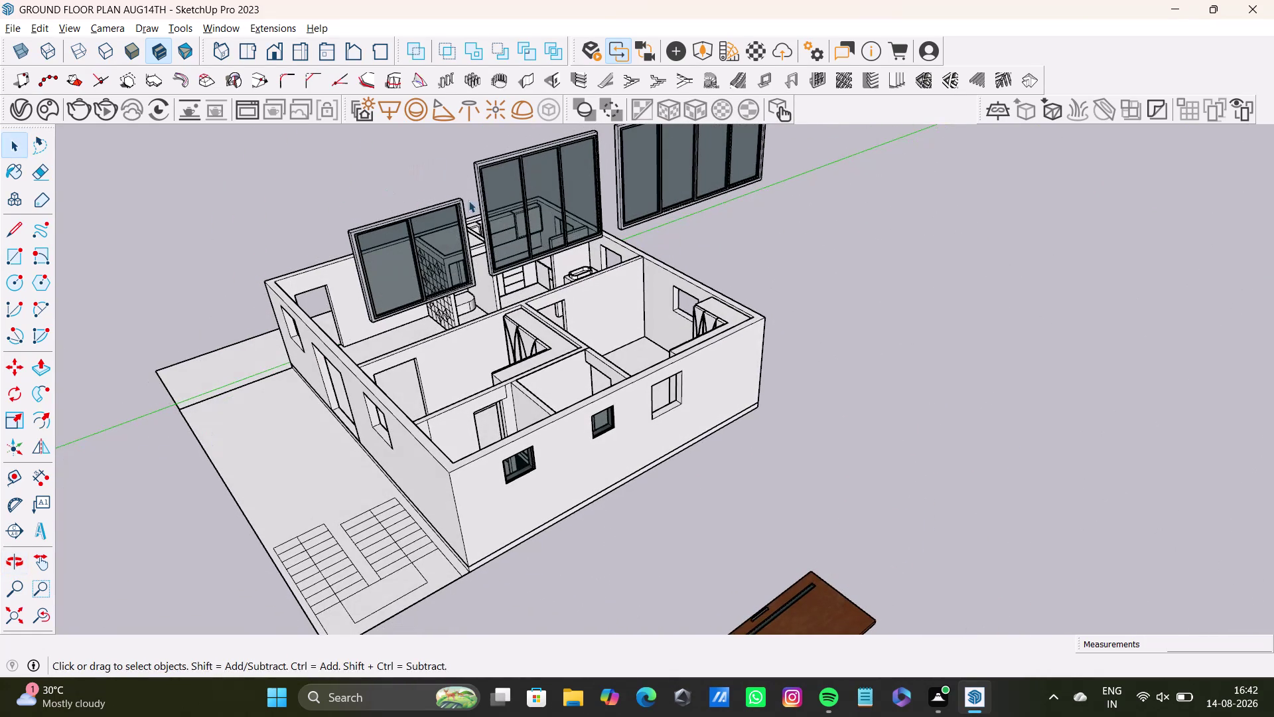
Select the three-pane window component and orbit to view the front wall openings.
triple_click(546, 177)
click(546, 177)
key(space)
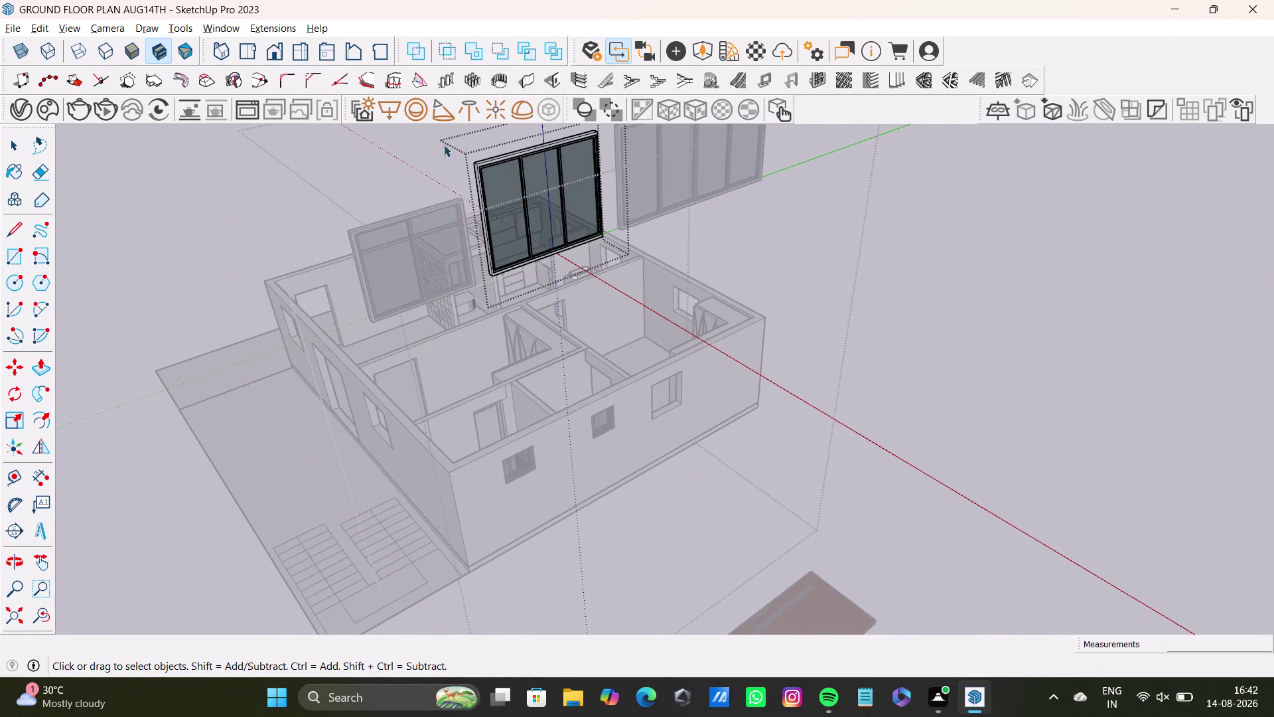
click(439, 142)
drag(443, 138, 636, 290)
middle_drag(613, 264, 513, 280)
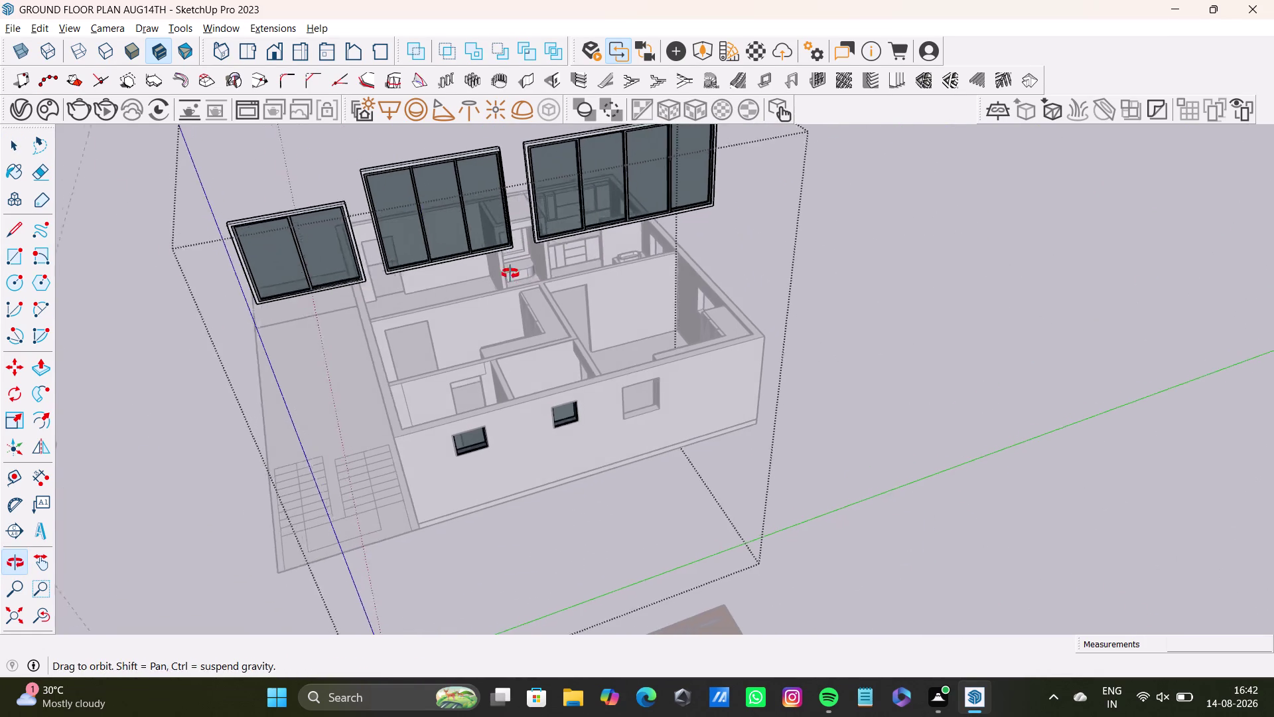
middle_drag(514, 280, 509, 269)
Copy the window from its corner to the corner of a front-wall opening.
click(493, 146)
key(m)
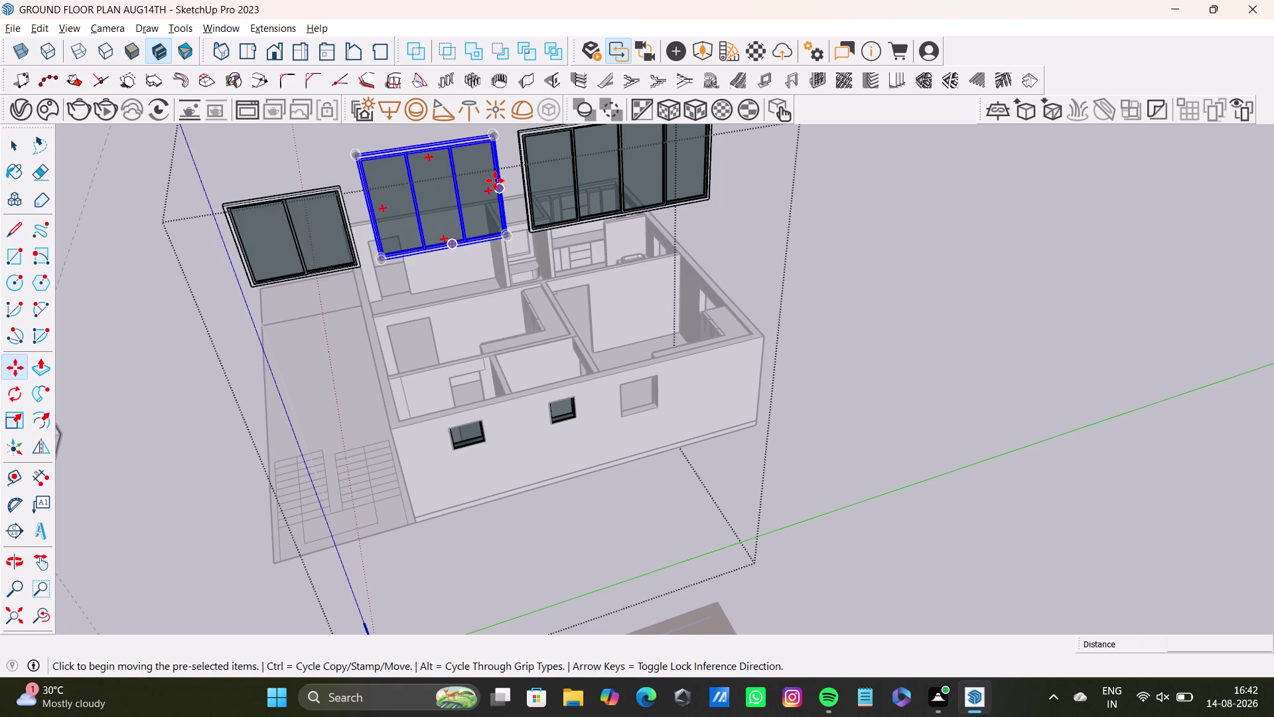
click(508, 236)
scroll(up, 3)
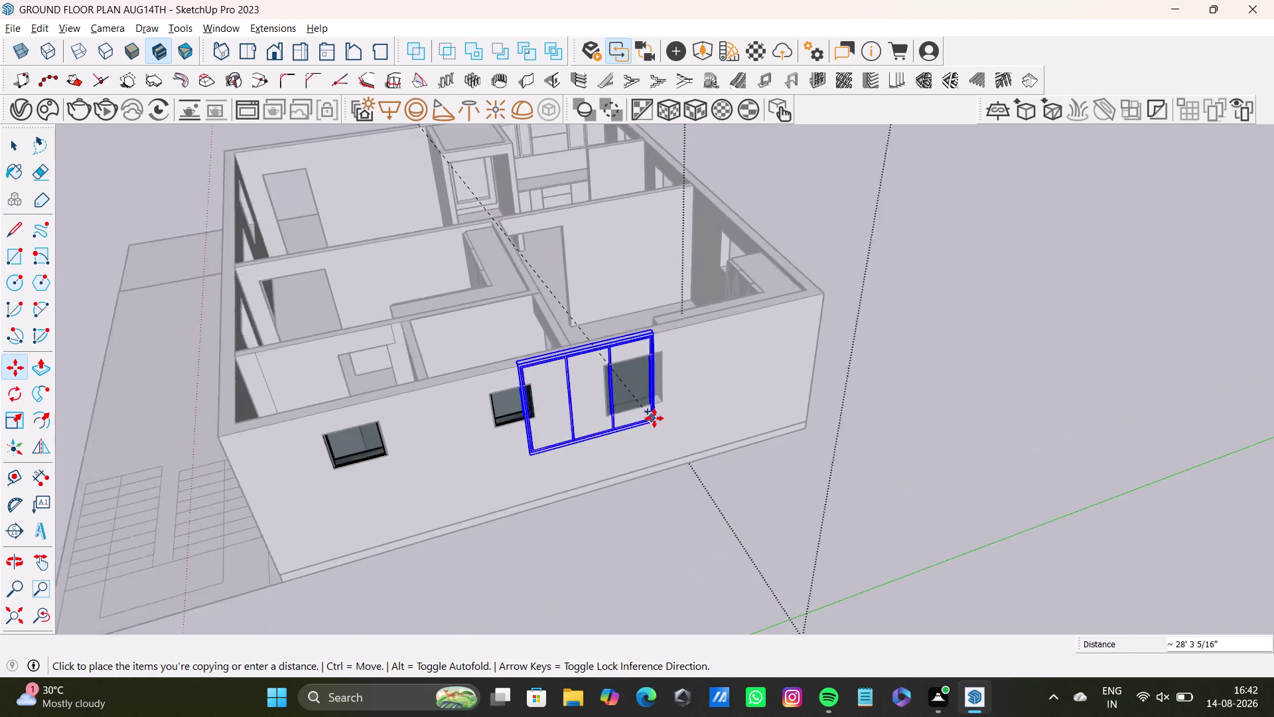
scroll(up, 3)
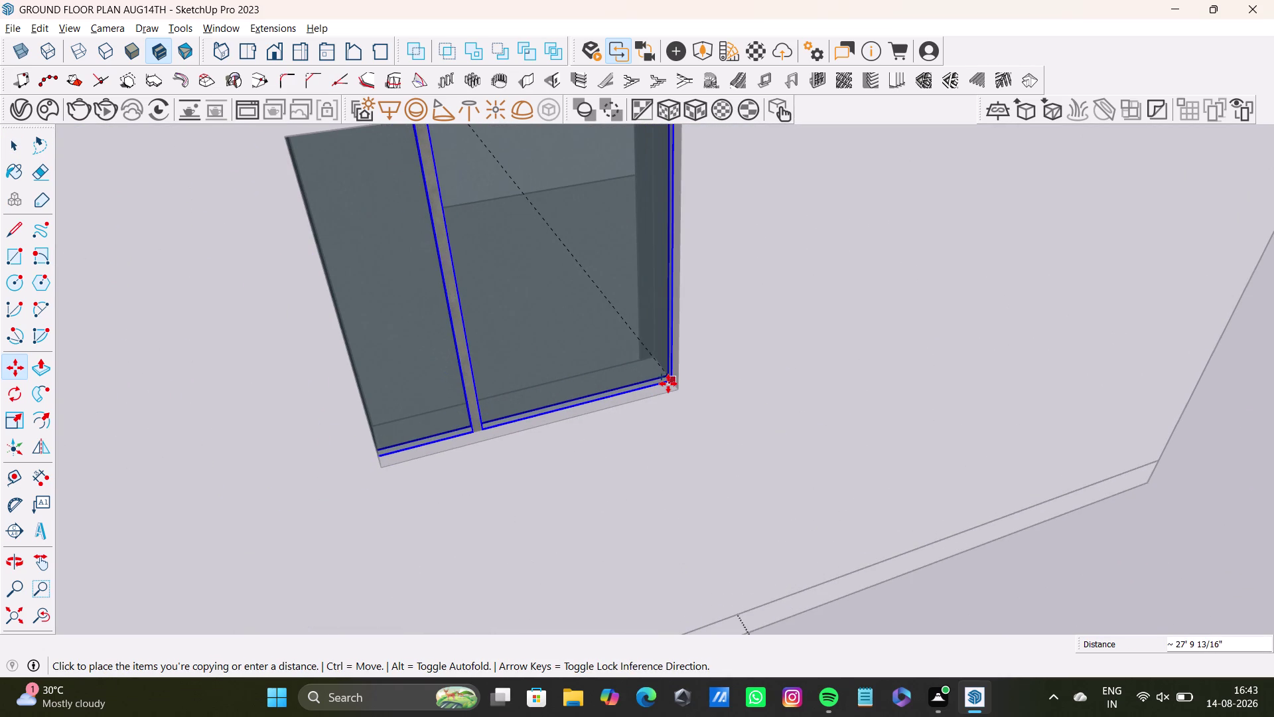
click(669, 383)
scroll(down, 3)
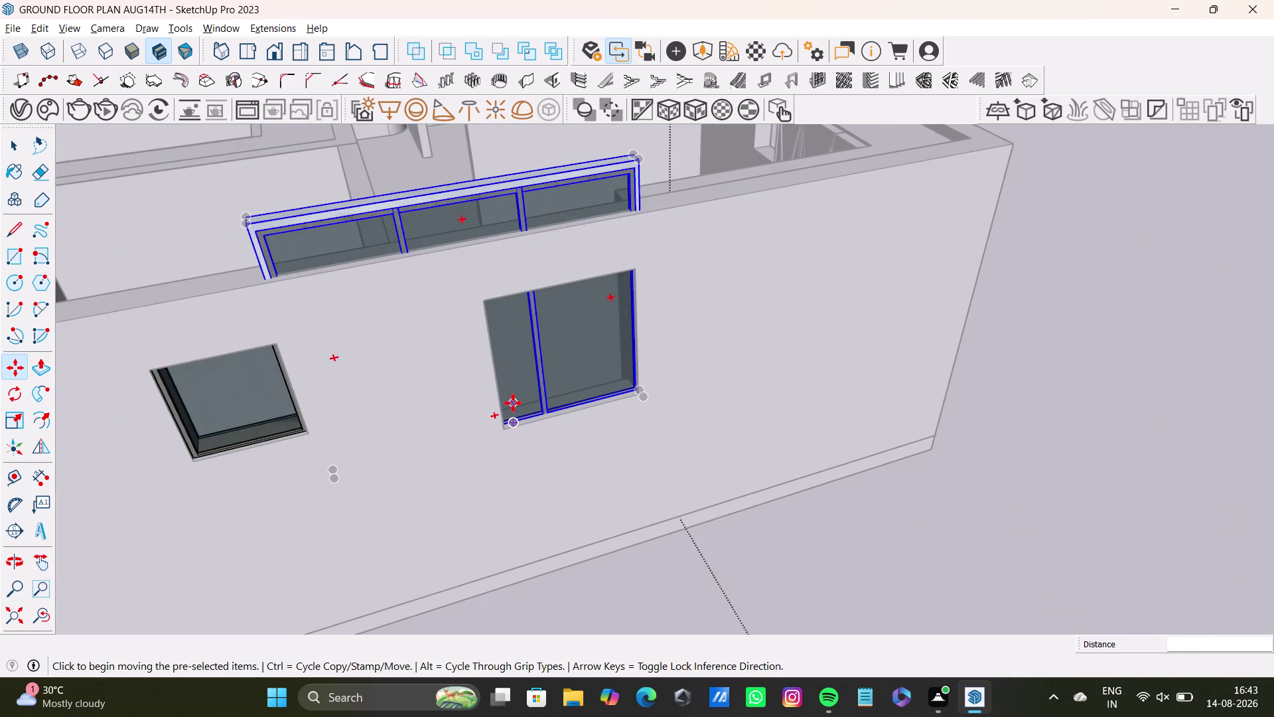
Scale the placed window to the opening's width.
key(s)
drag(248, 213, 497, 253)
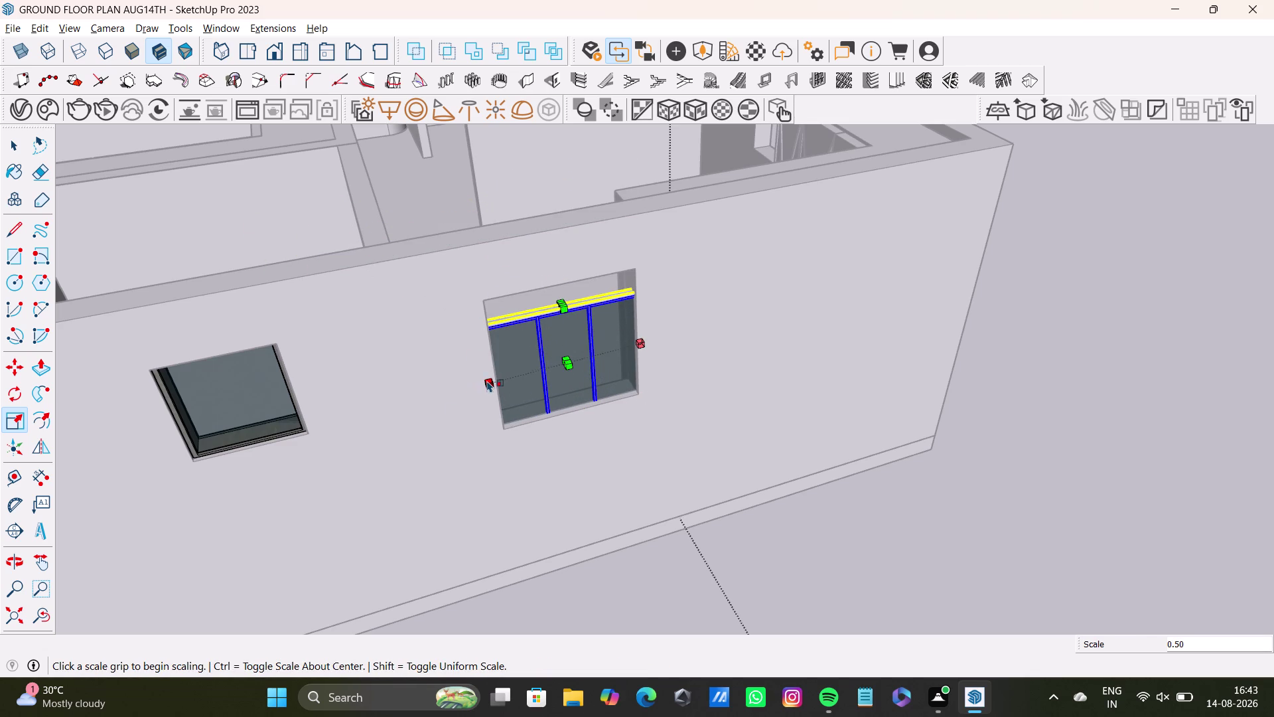
drag(486, 381, 503, 371)
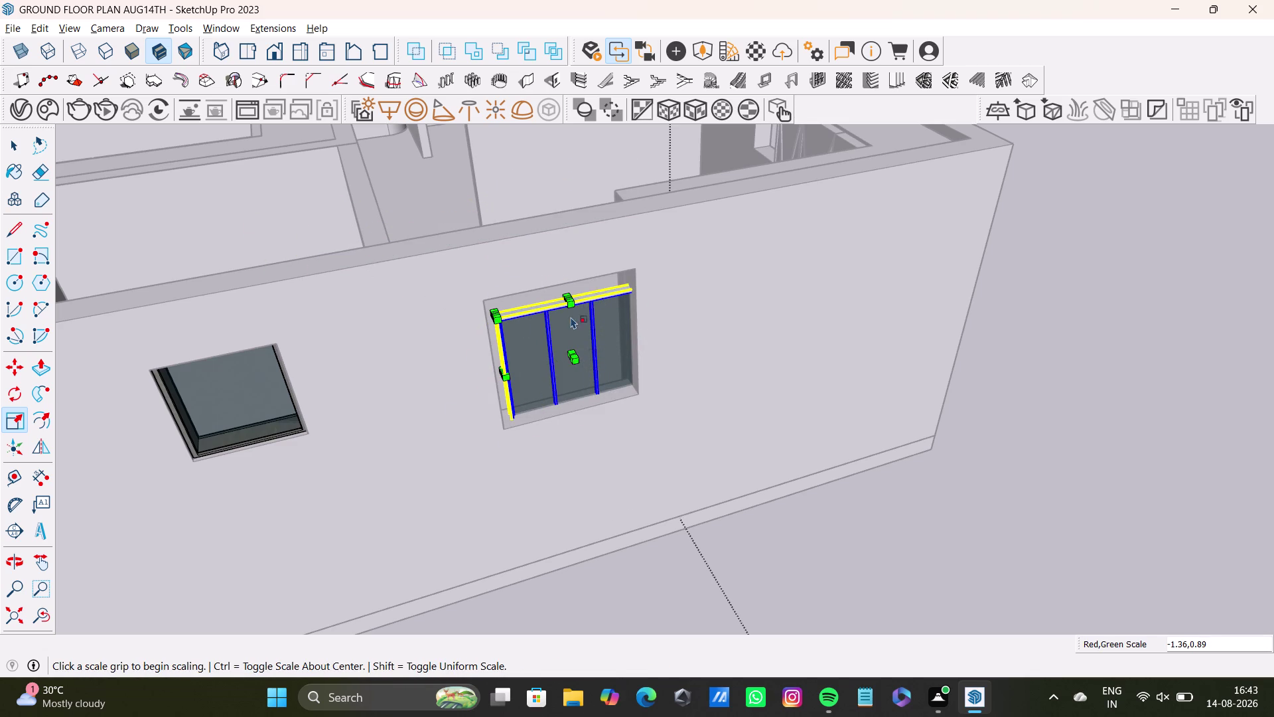
scroll(up, 3)
scroll(down, 3)
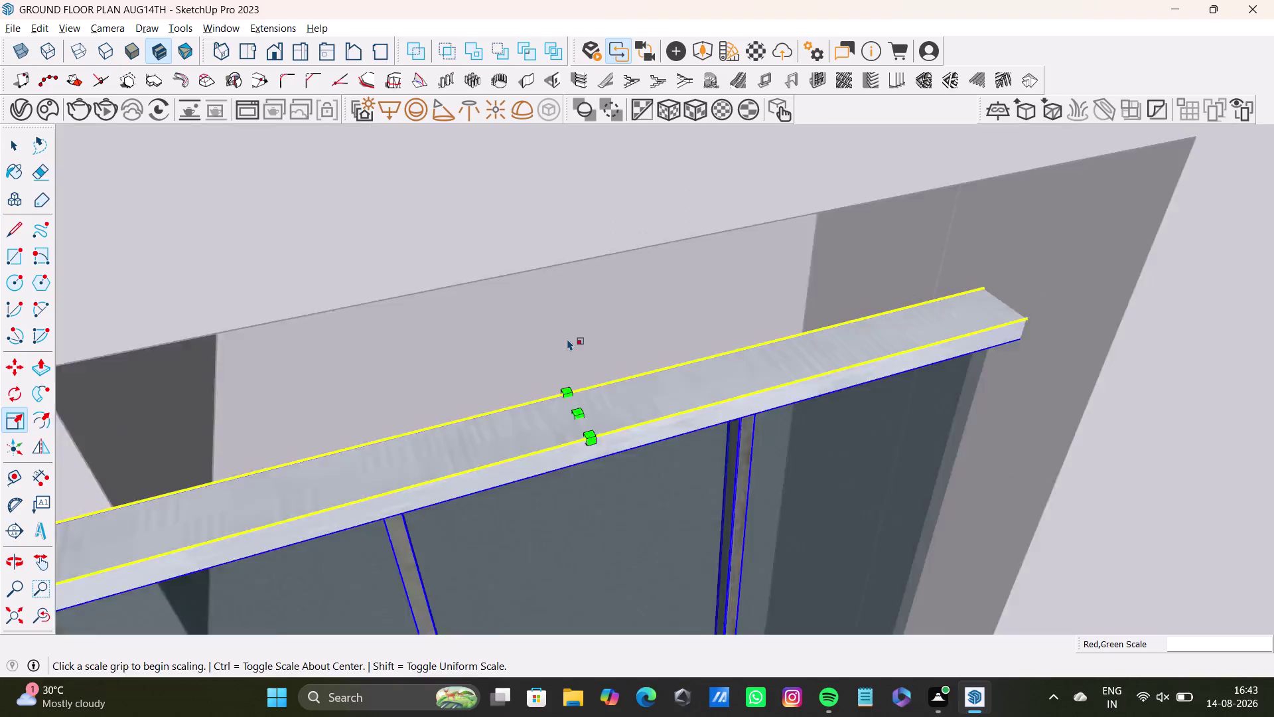
scroll(down, 3)
Stretch the window taller to fit the opening and orbit to inspect the fit.
drag(573, 363, 563, 315)
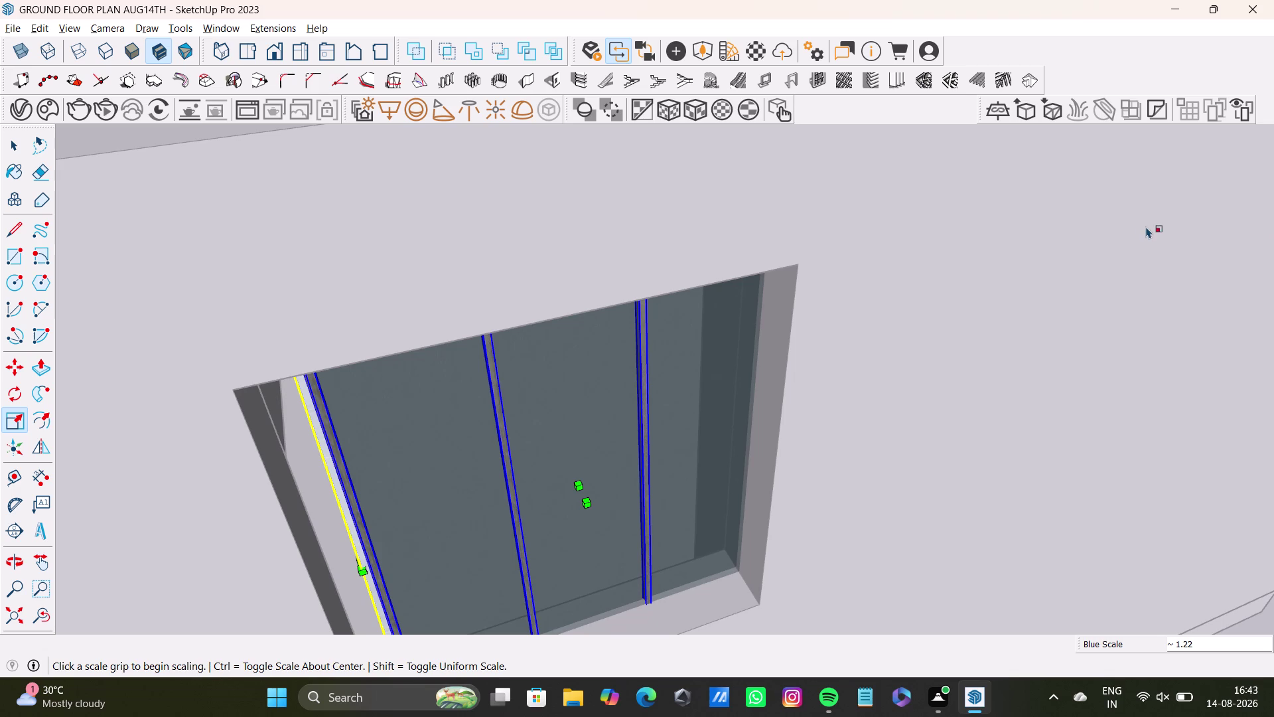
scroll(down, 3)
scroll(down, 3)
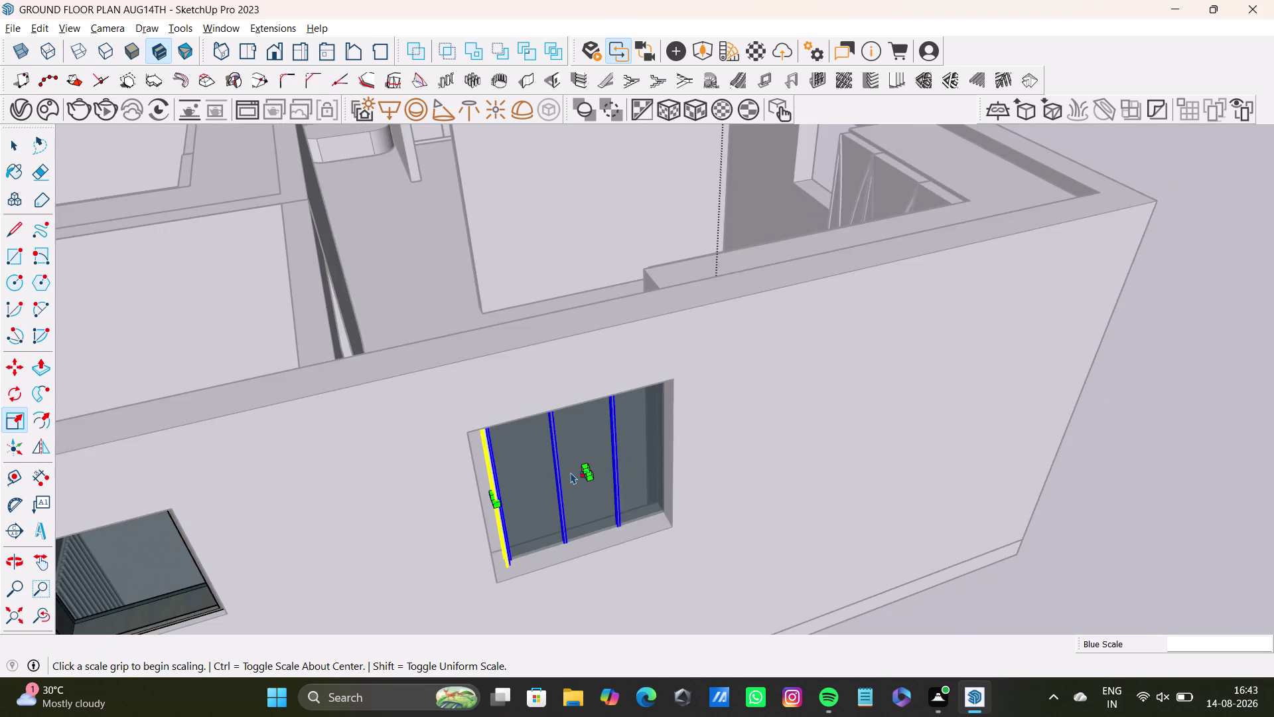
middle_drag(571, 473, 594, 401)
scroll(up, 3)
middle_drag(578, 423, 628, 333)
middle_drag(577, 386, 638, 367)
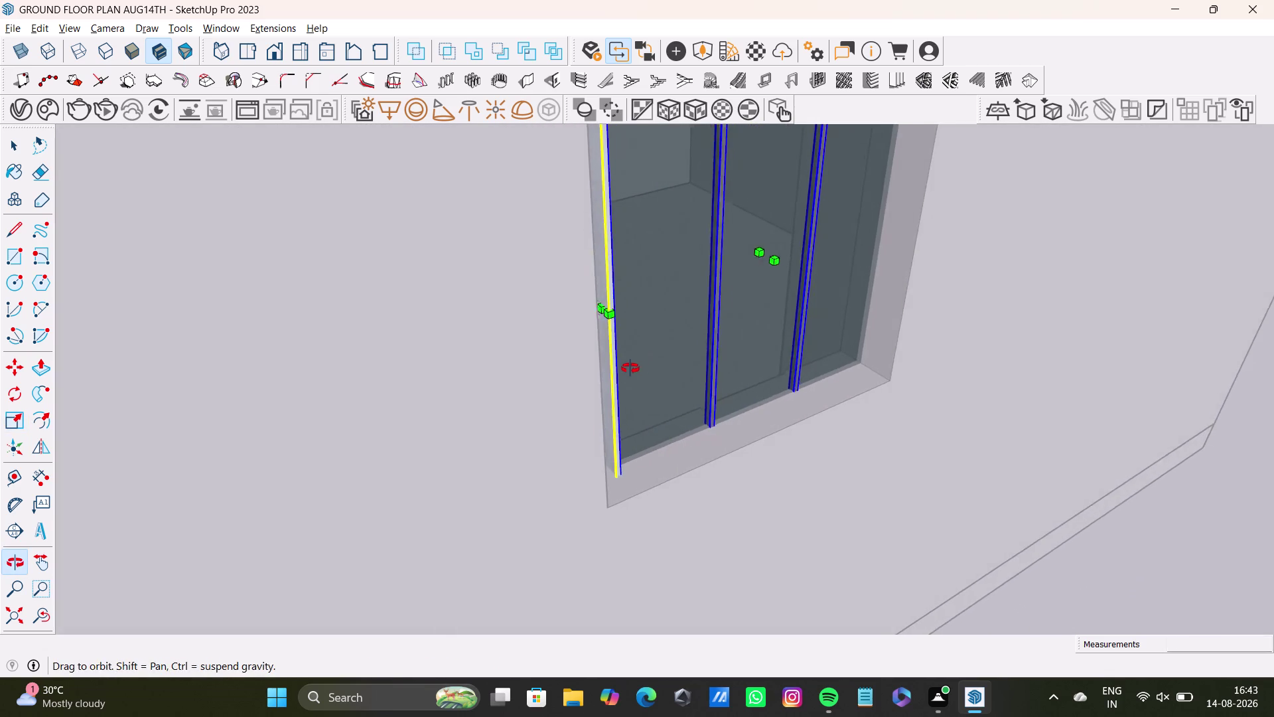
middle_drag(638, 366, 613, 376)
Widen the window to meet the opening's side, checking it head-on.
drag(554, 324, 522, 343)
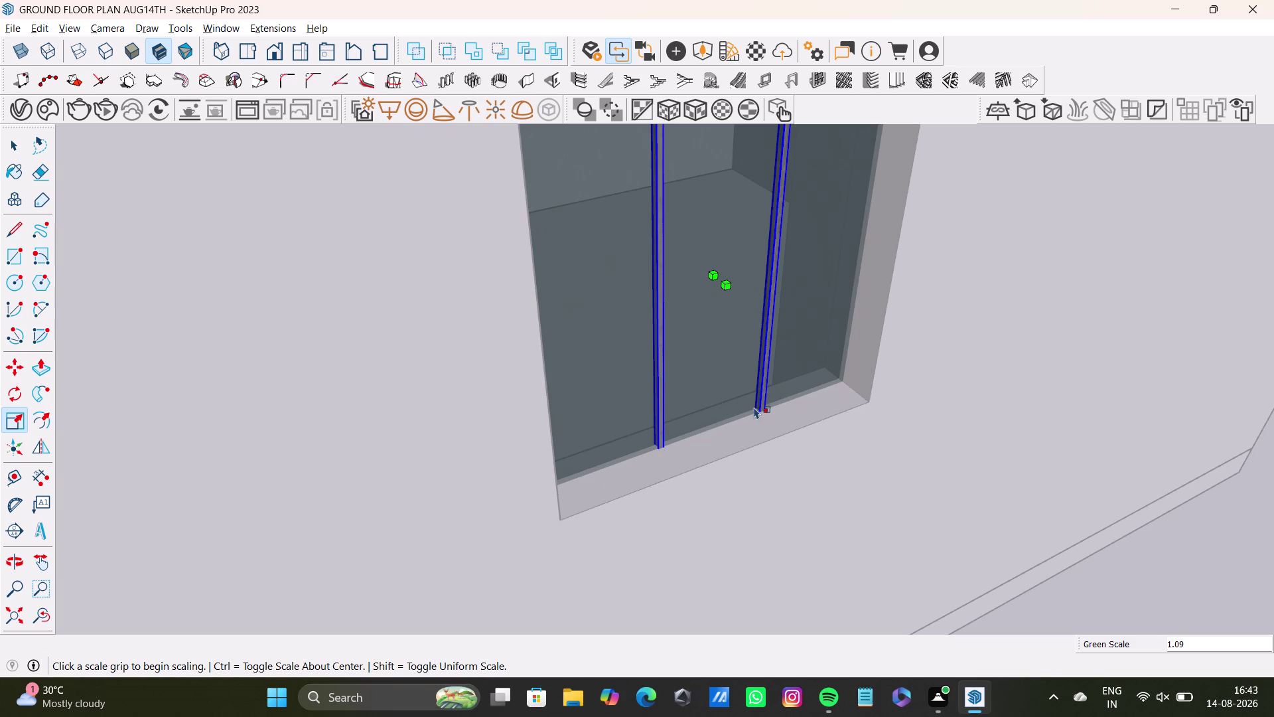
scroll(up, 3)
middle_drag(756, 402, 740, 402)
scroll(down, 3)
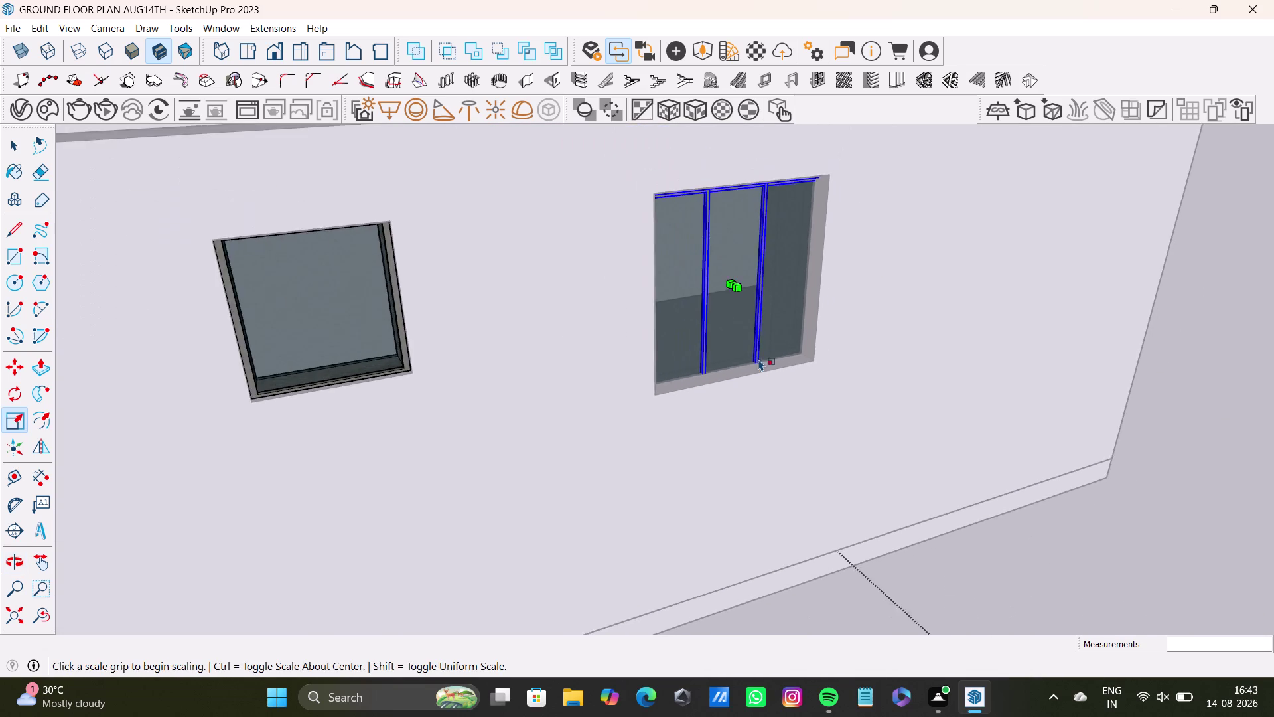
middle_drag(757, 353, 734, 464)
middle_drag(744, 429, 665, 314)
scroll(up, 3)
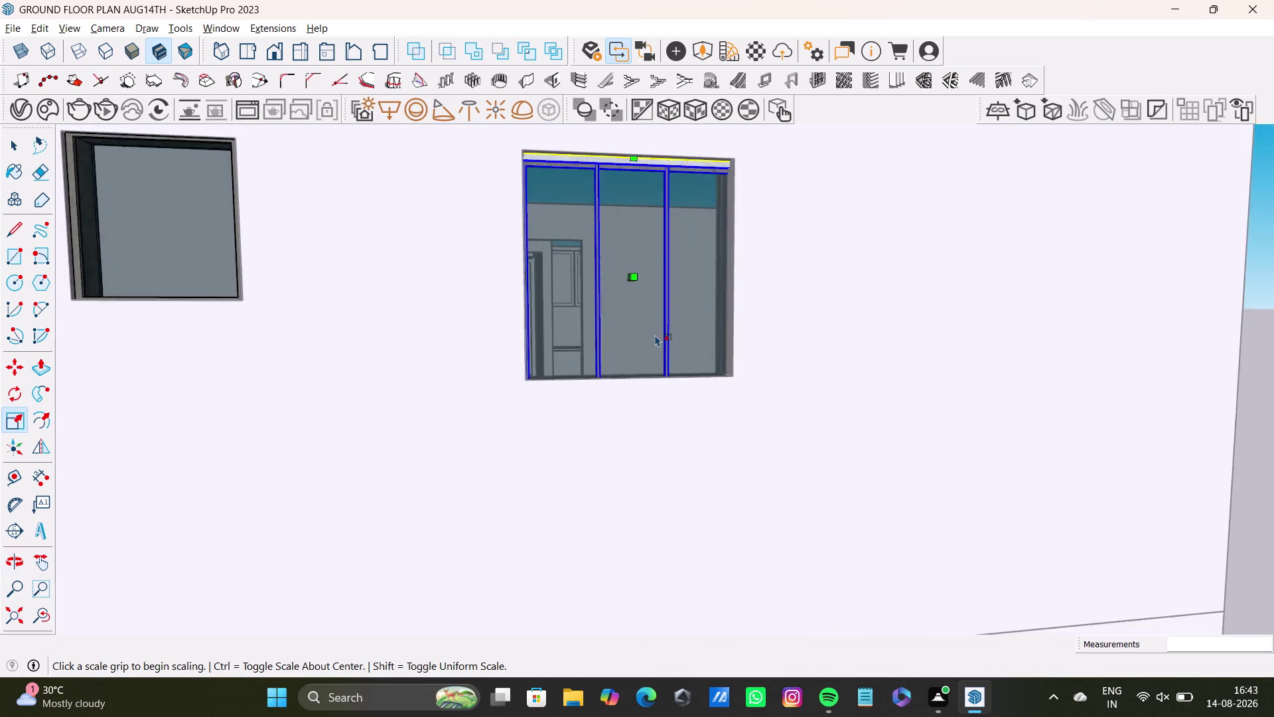
scroll(up, 3)
middle_drag(662, 321, 686, 427)
Scale the window vertically to fill the opening and check the result.
key(s)
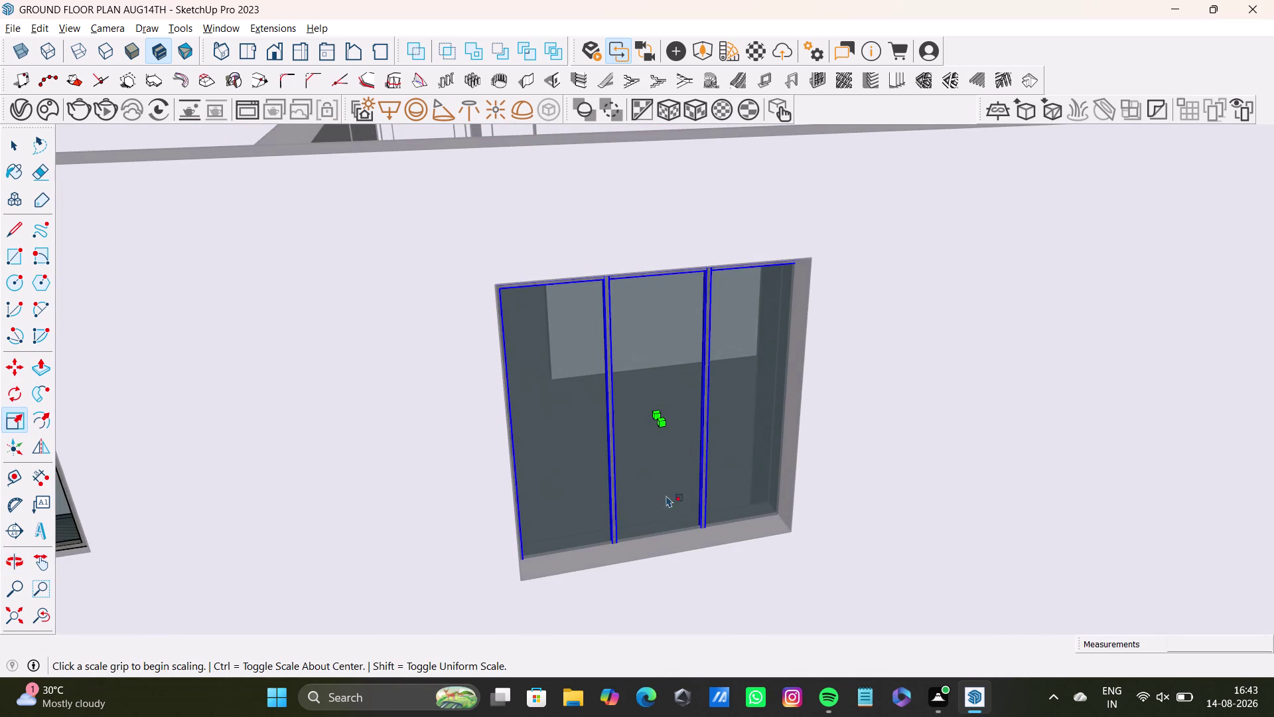
middle_drag(662, 547, 746, 562)
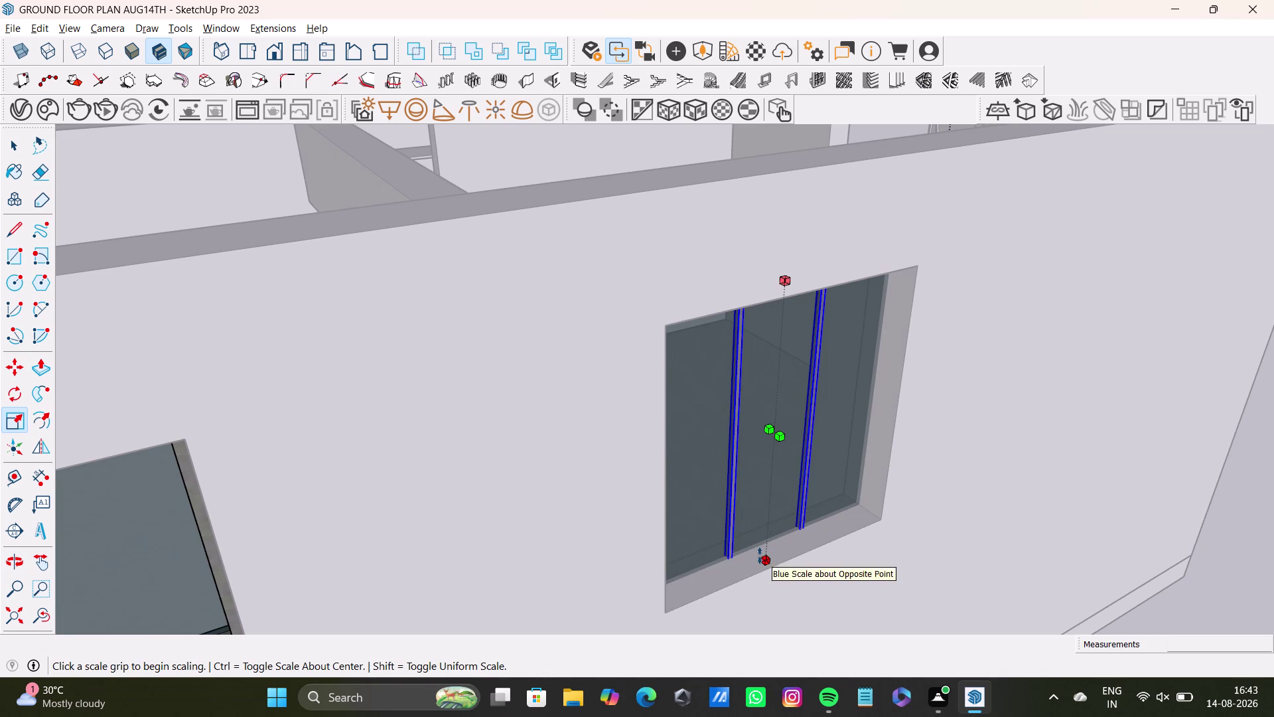
drag(759, 555, 759, 542)
key(space)
middle_drag(879, 507, 794, 494)
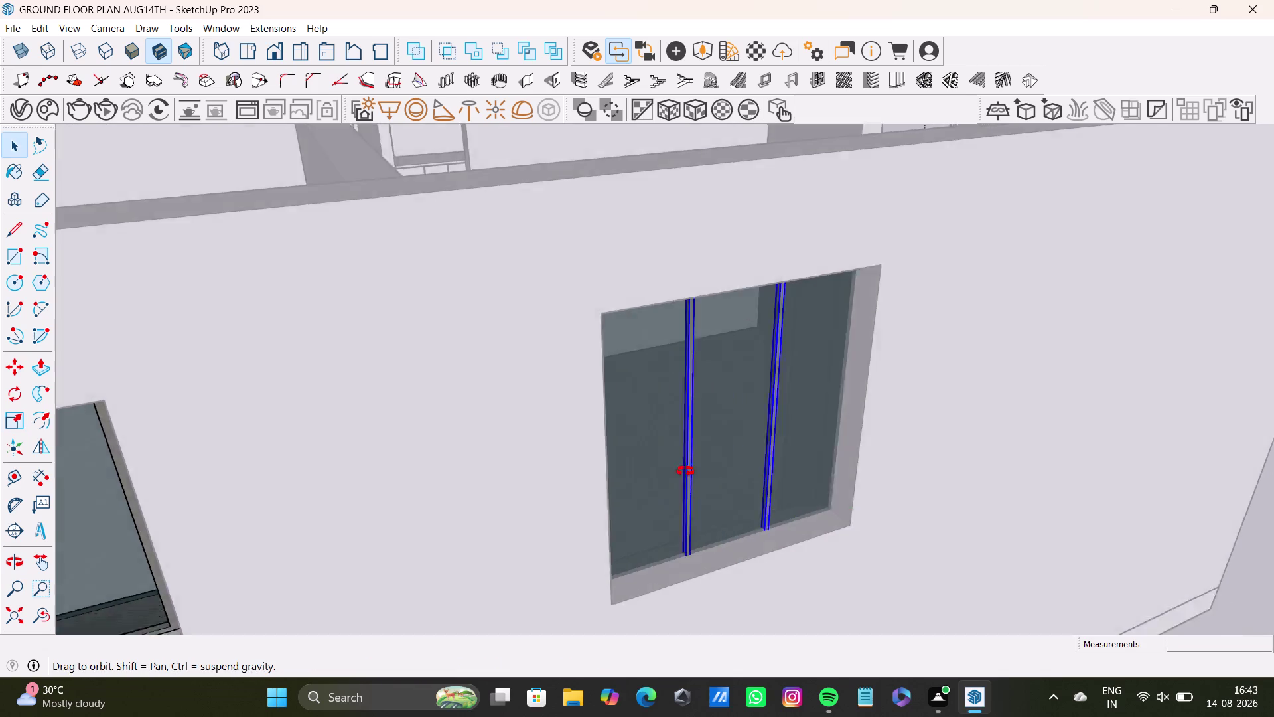
middle_drag(795, 494, 706, 430)
middle_drag(609, 428, 717, 478)
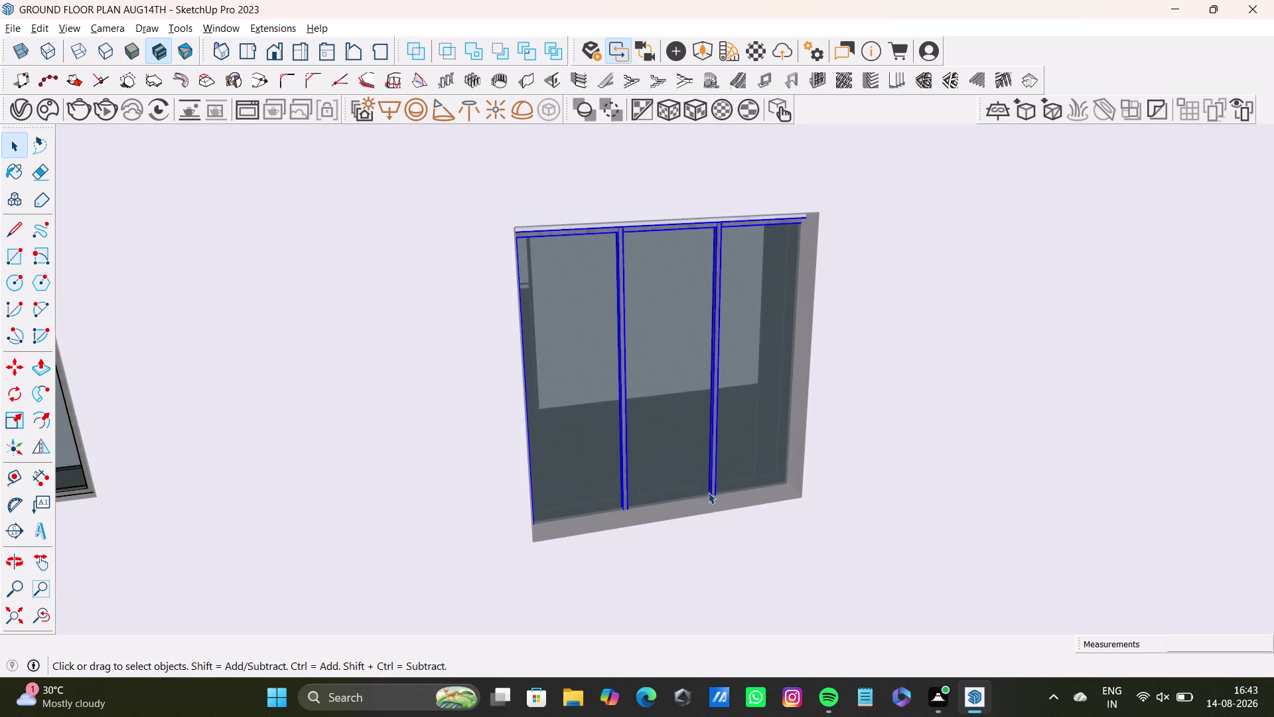
middle_drag(712, 493, 774, 509)
Resize the window against the top of the opening.
key(s)
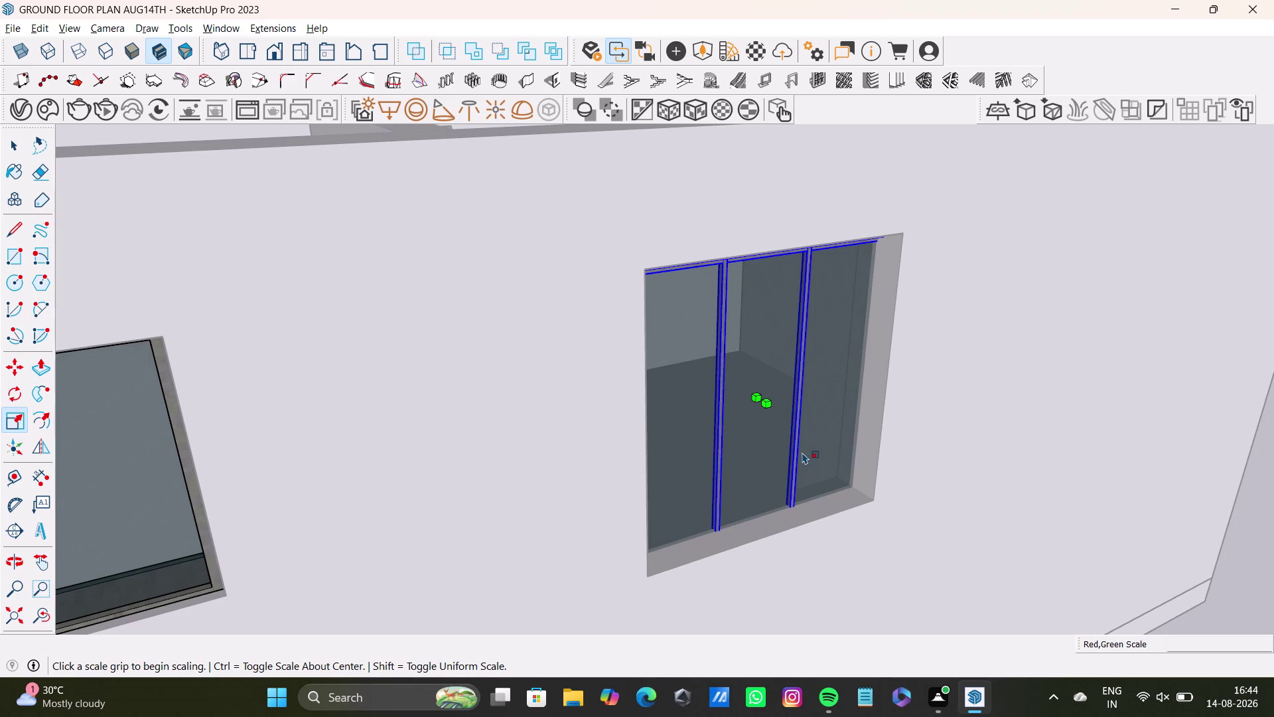
middle_drag(806, 452, 736, 404)
middle_drag(680, 444, 761, 461)
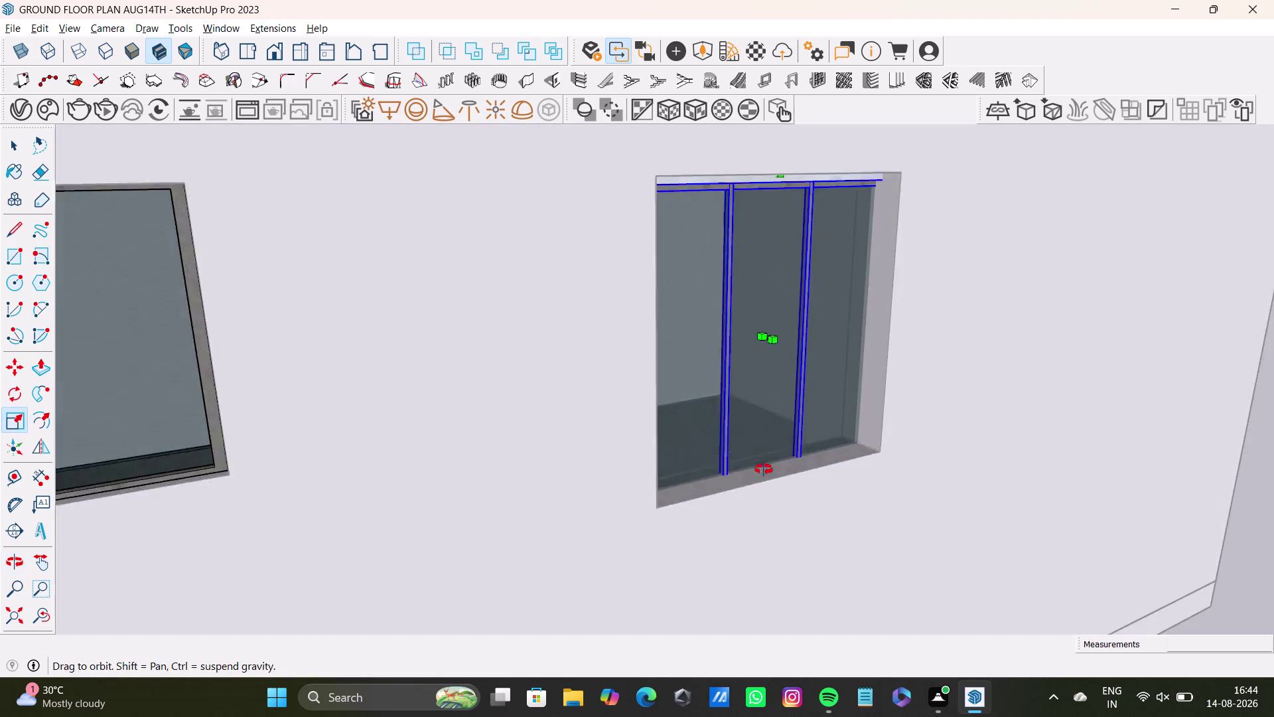
middle_drag(761, 461, 779, 509)
scroll(up, 3)
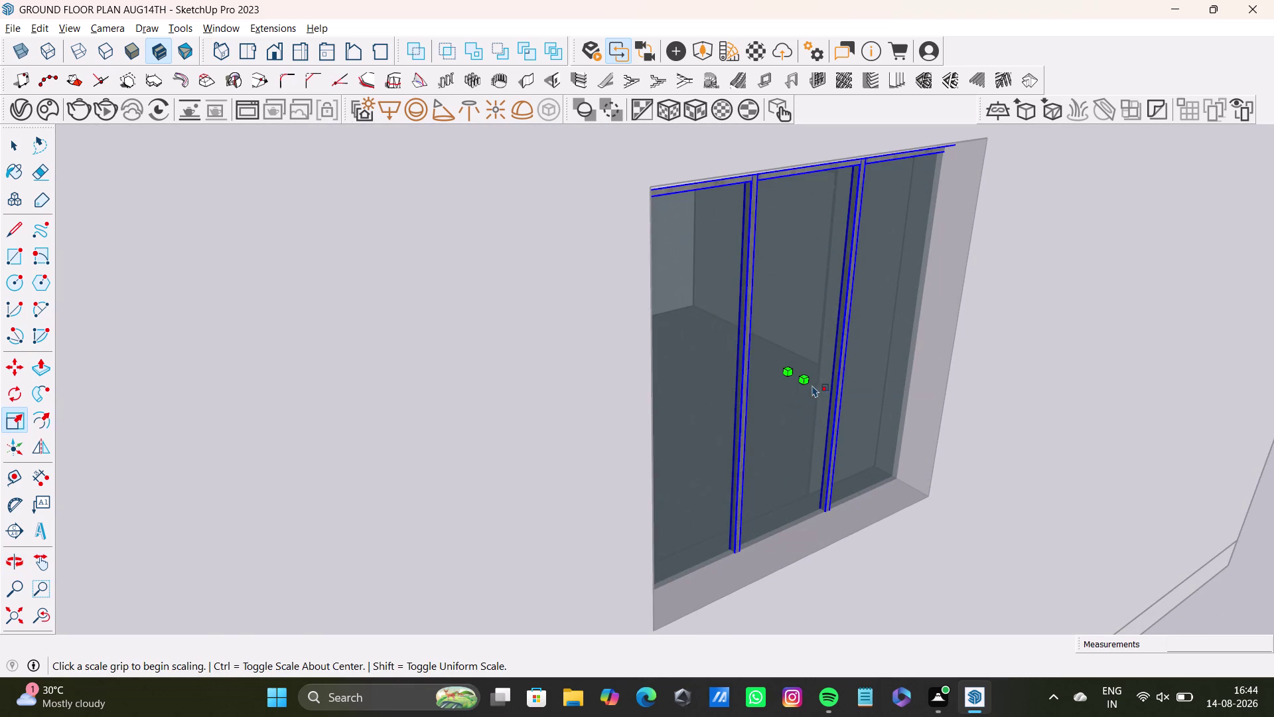
drag(809, 383, 819, 391)
middle_drag(833, 514, 817, 524)
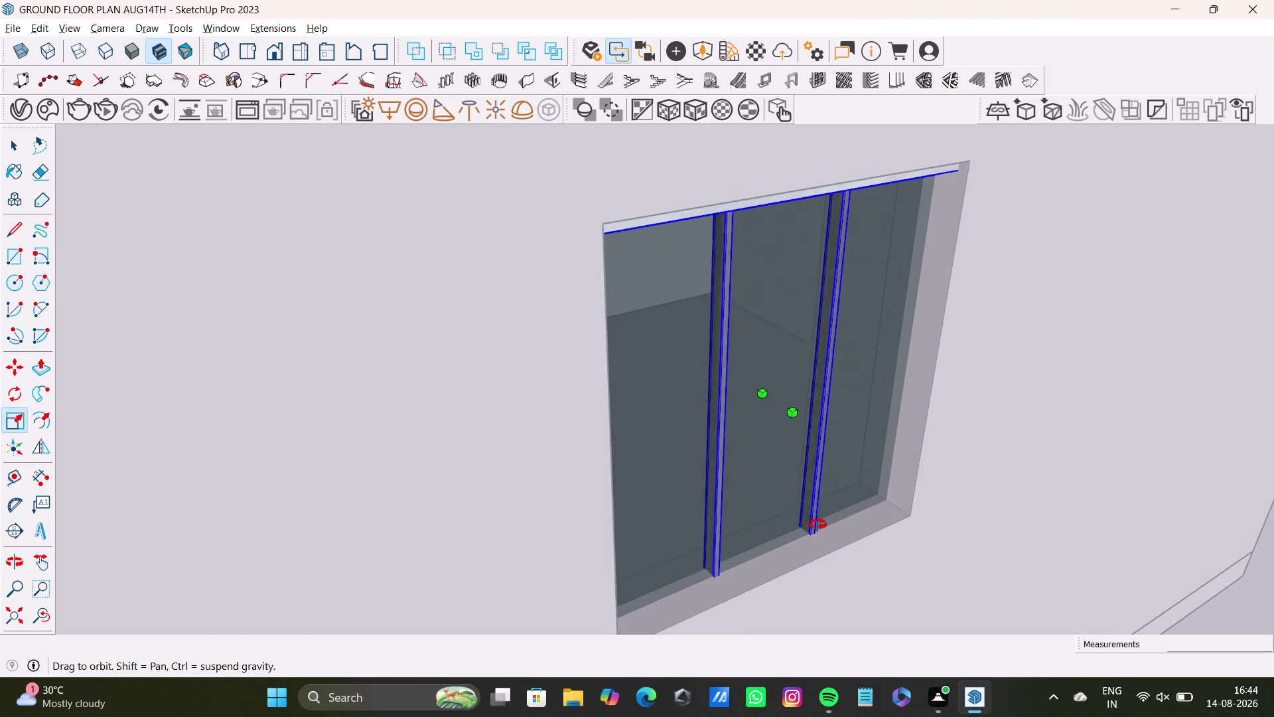
middle_drag(817, 524, 816, 524)
Adjust the window's lower edge to the opening, then return to Select.
key(s)
middle_drag(783, 552, 741, 523)
scroll(down, 3)
middle_drag(734, 505, 745, 481)
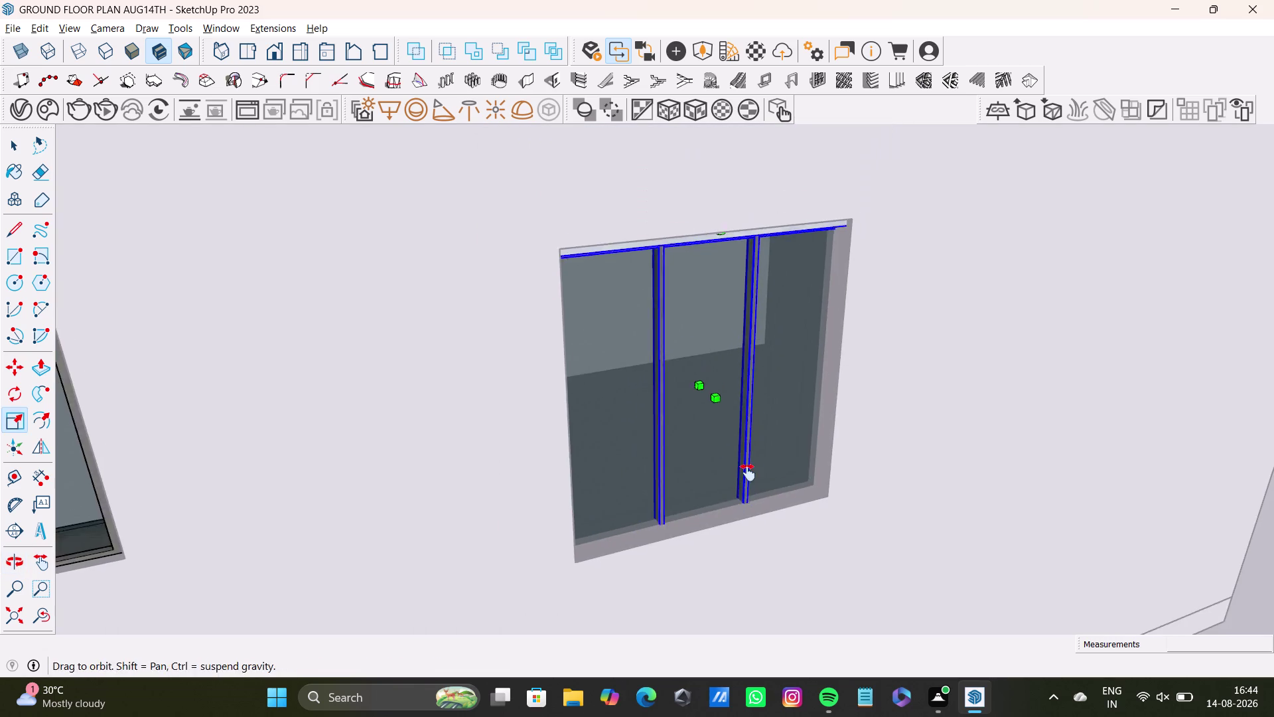
middle_drag(745, 482, 752, 443)
scroll(up, 3)
middle_drag(743, 442, 772, 519)
click(759, 523)
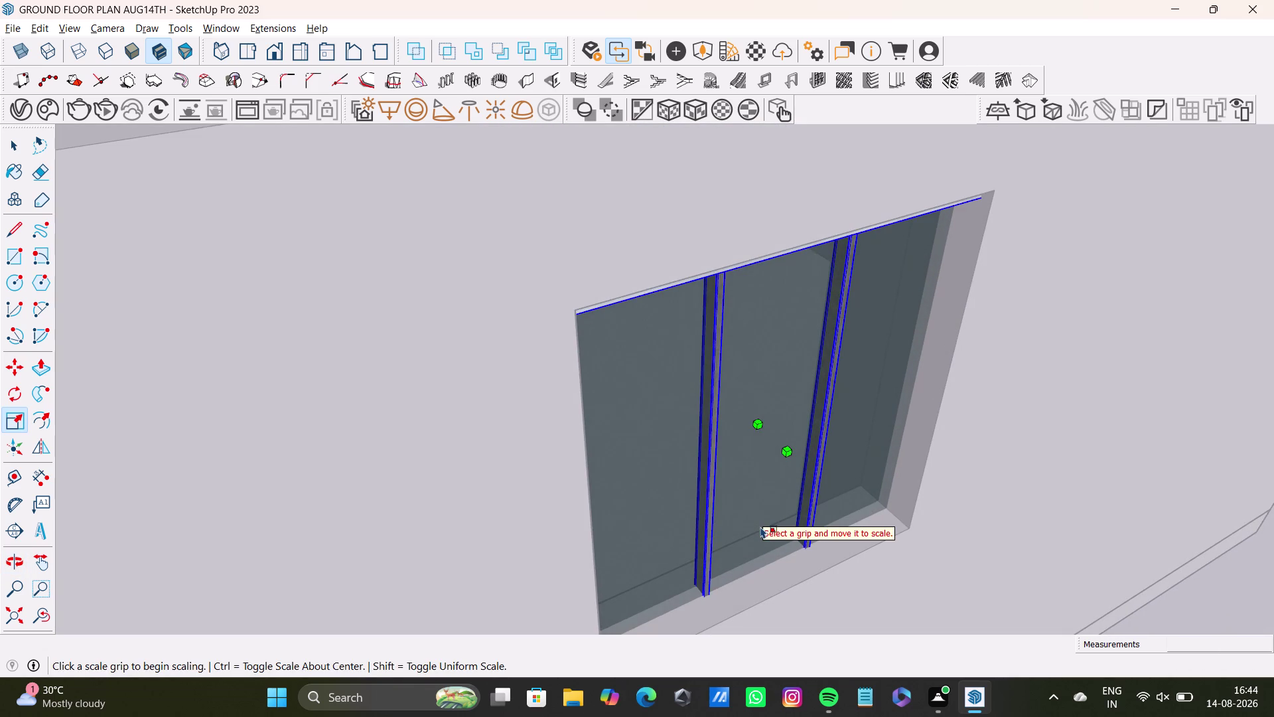
click(760, 526)
key(space)
click(757, 481)
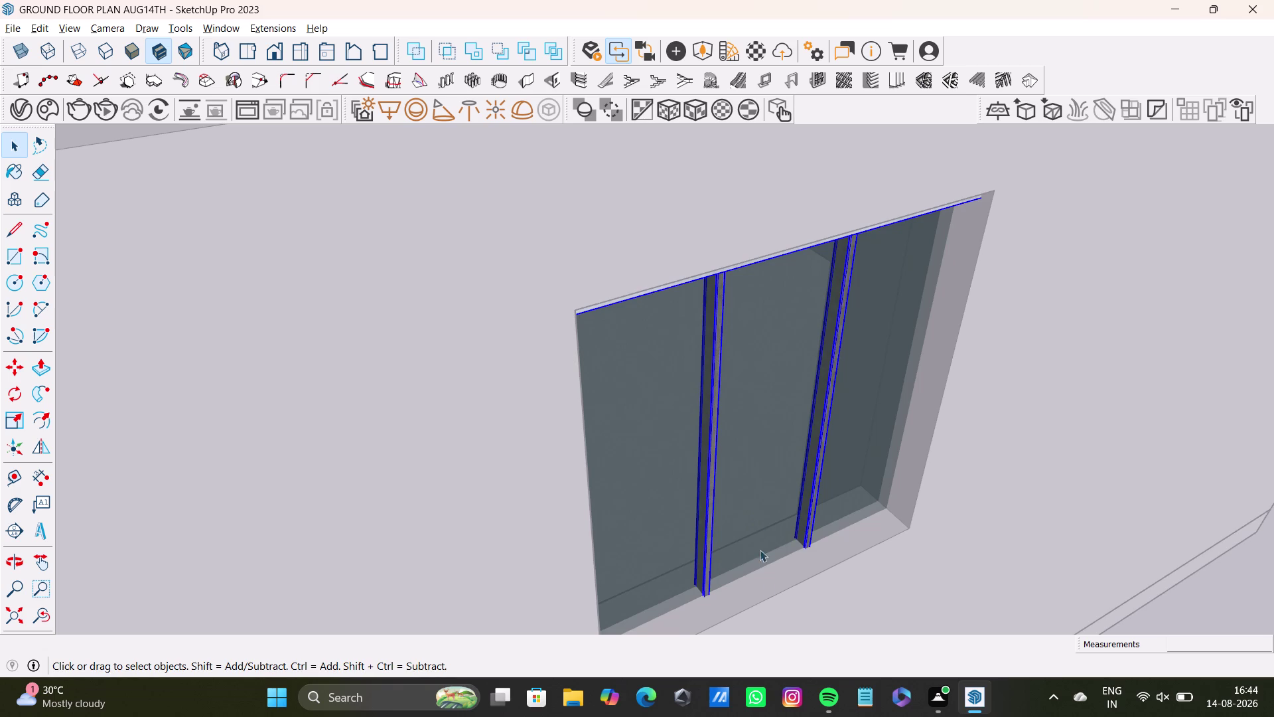
Orbit out to the whole house and deselect the resized window.
middle_drag(765, 586, 804, 585)
key(space)
scroll(down, 3)
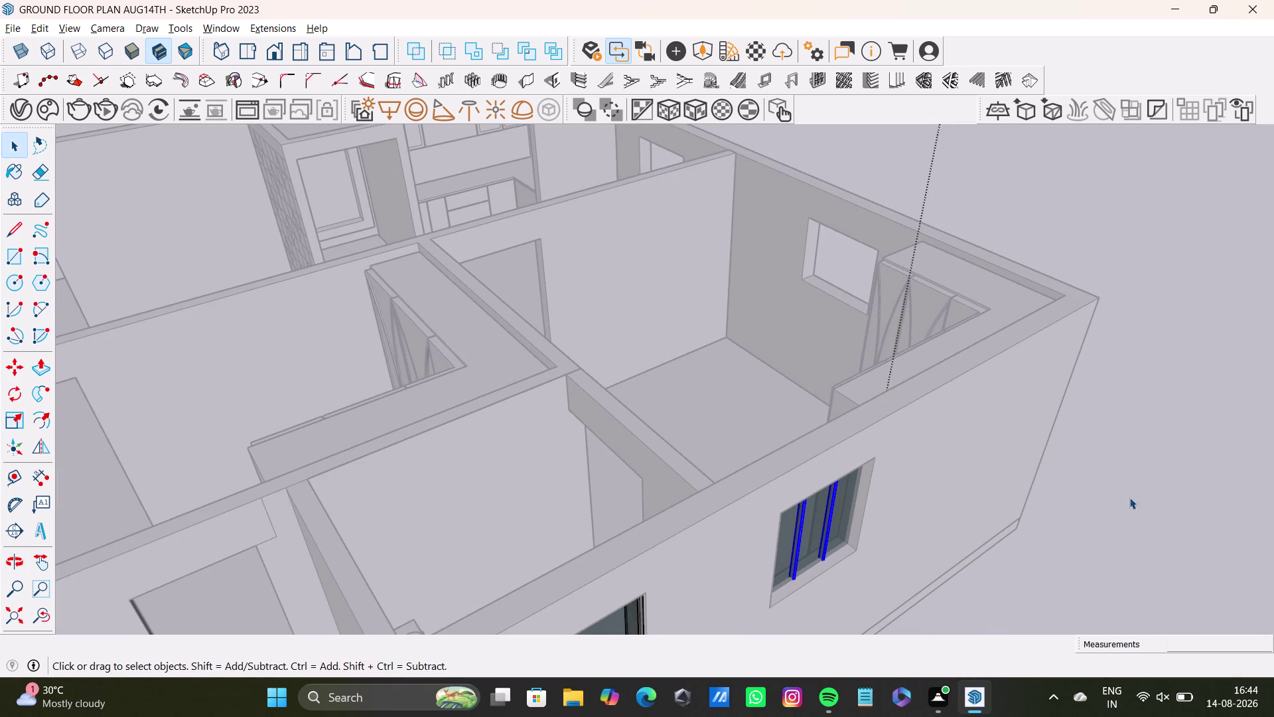
key(space)
click(1266, 437)
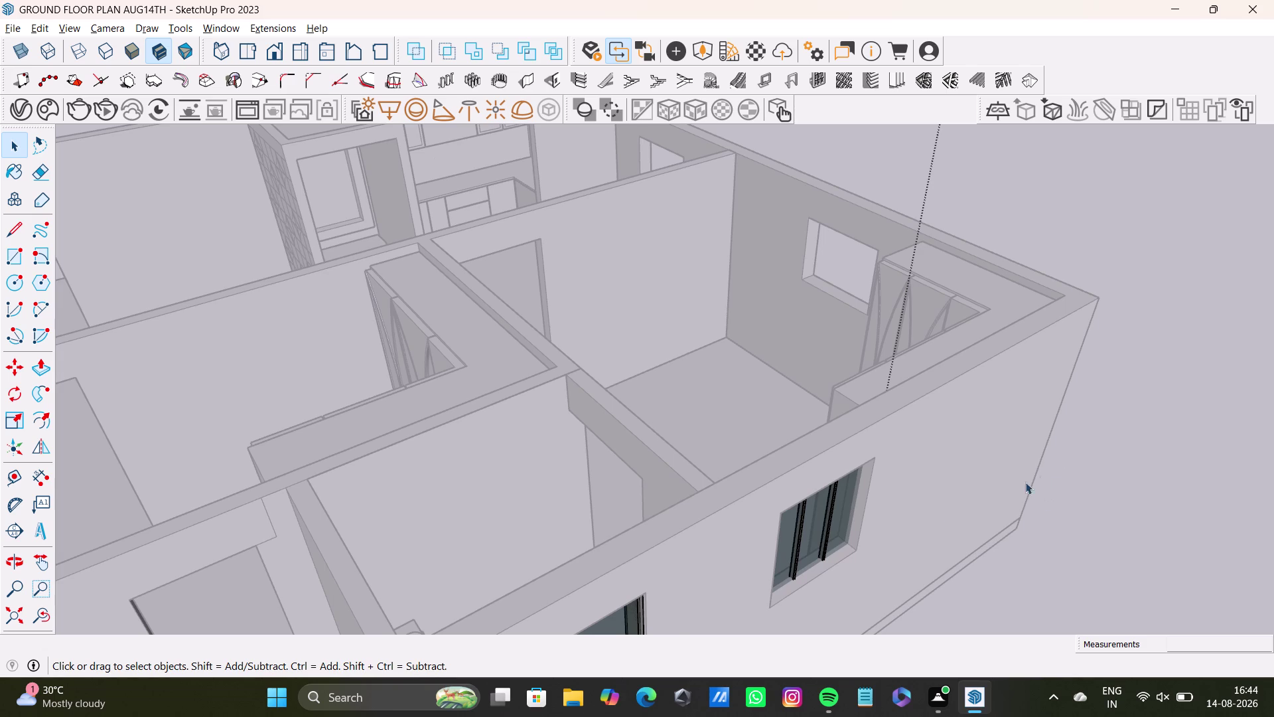
Select the outer-wall window and start scaling it.
scroll(down, 3)
middle_drag(947, 513, 824, 404)
click(692, 396)
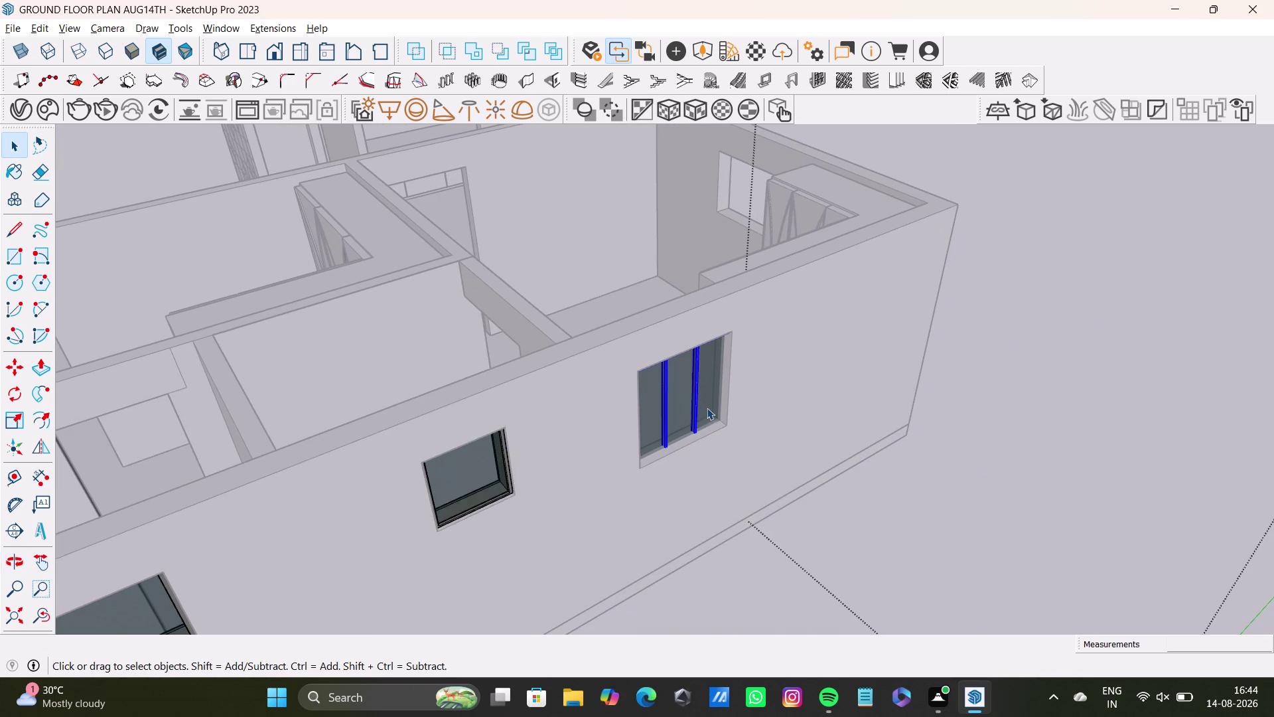
key(s)
scroll(up, 3)
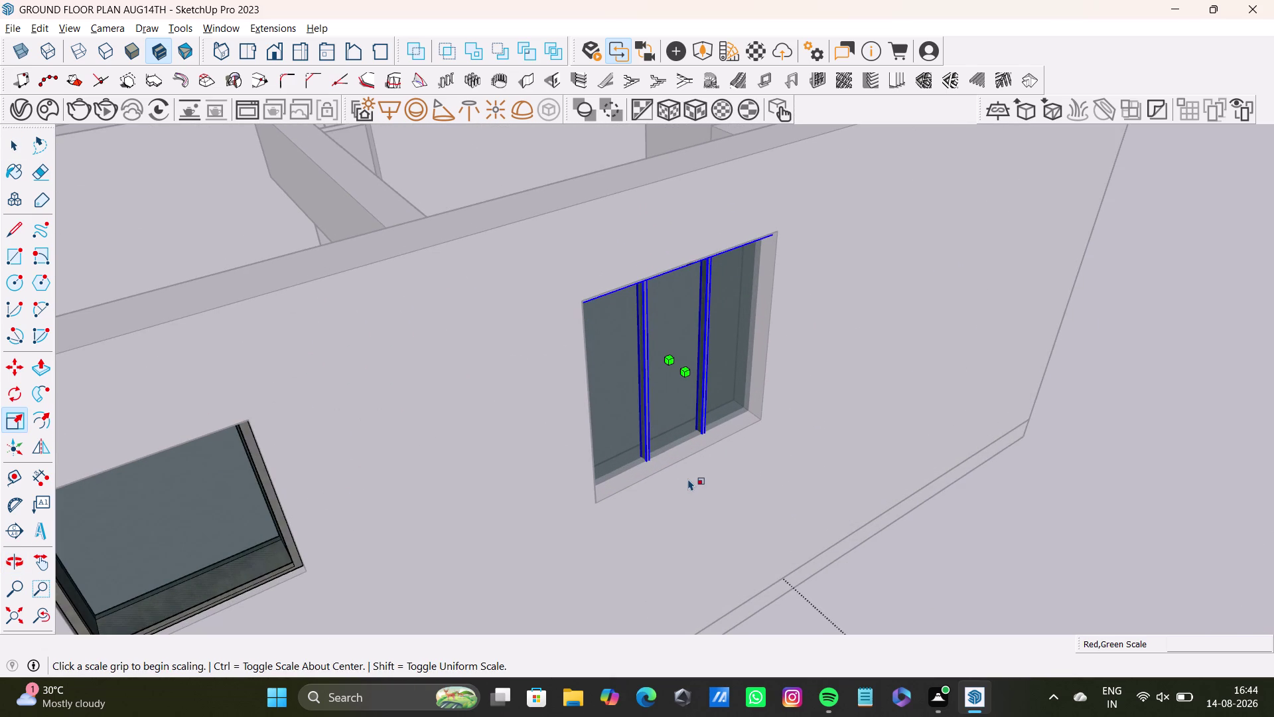
Scale the outer-wall window's height to match the opening.
drag(677, 463, 673, 439)
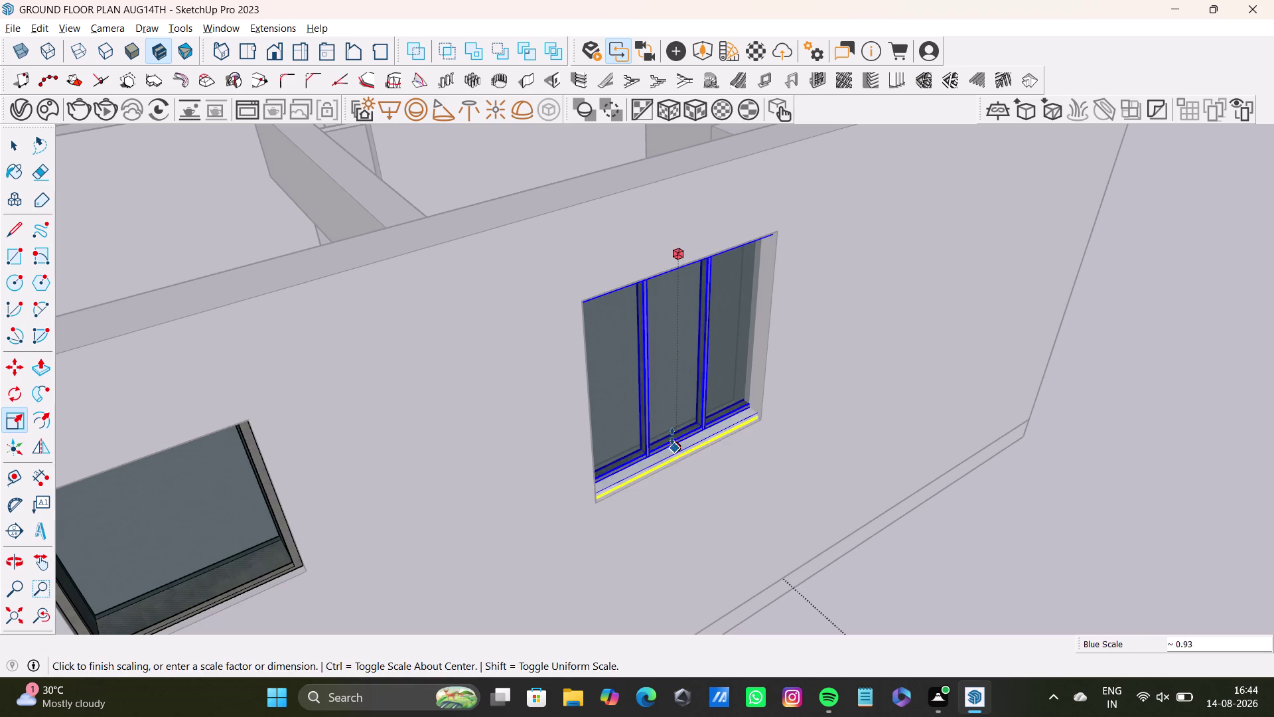
drag(673, 439, 672, 447)
middle_drag(733, 414, 695, 437)
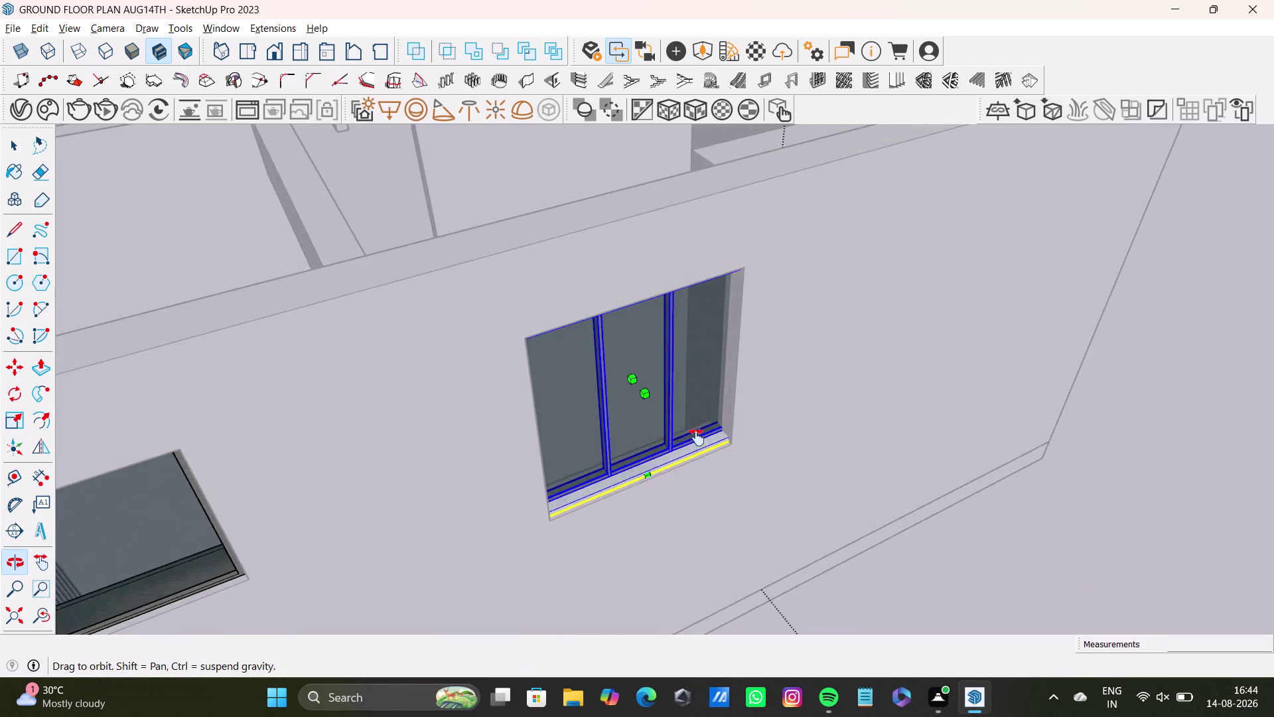
middle_drag(695, 436, 717, 513)
middle_drag(752, 488, 750, 537)
middle_drag(769, 515, 779, 443)
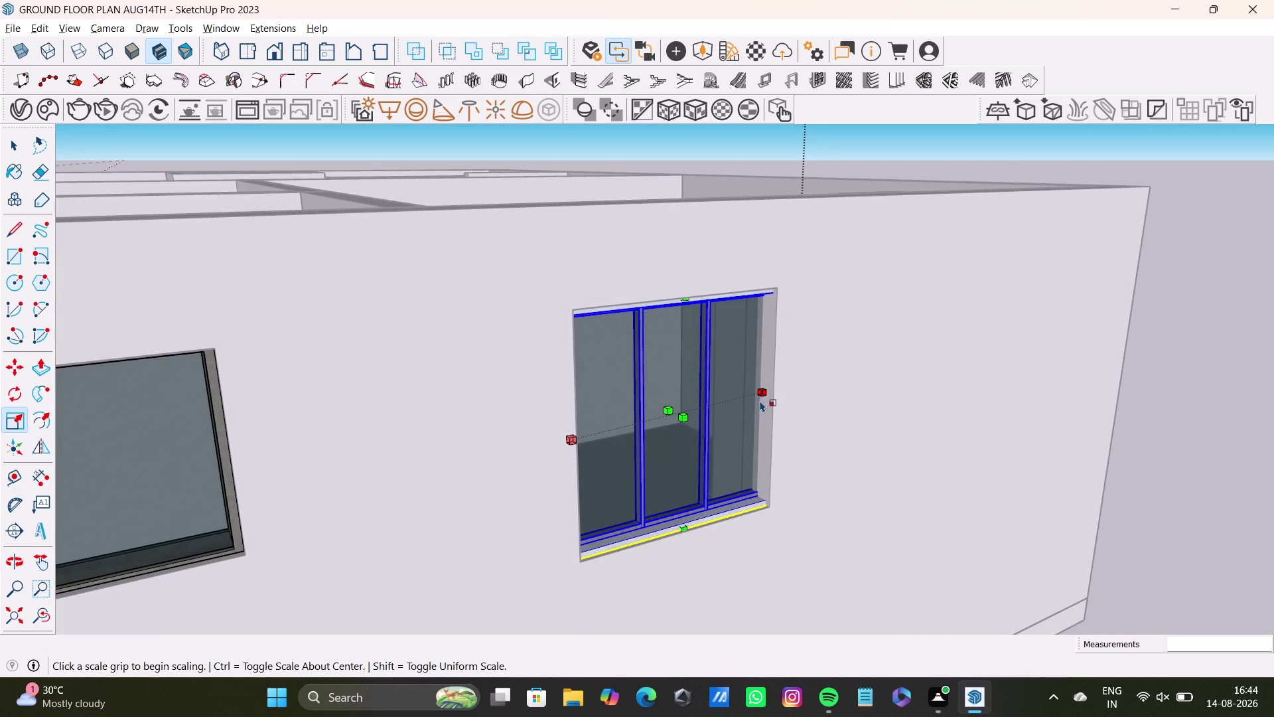
Widen the window toward the opening's sides, checking from above and the side.
drag(765, 396, 753, 399)
middle_drag(769, 420, 661, 507)
scroll(down, 3)
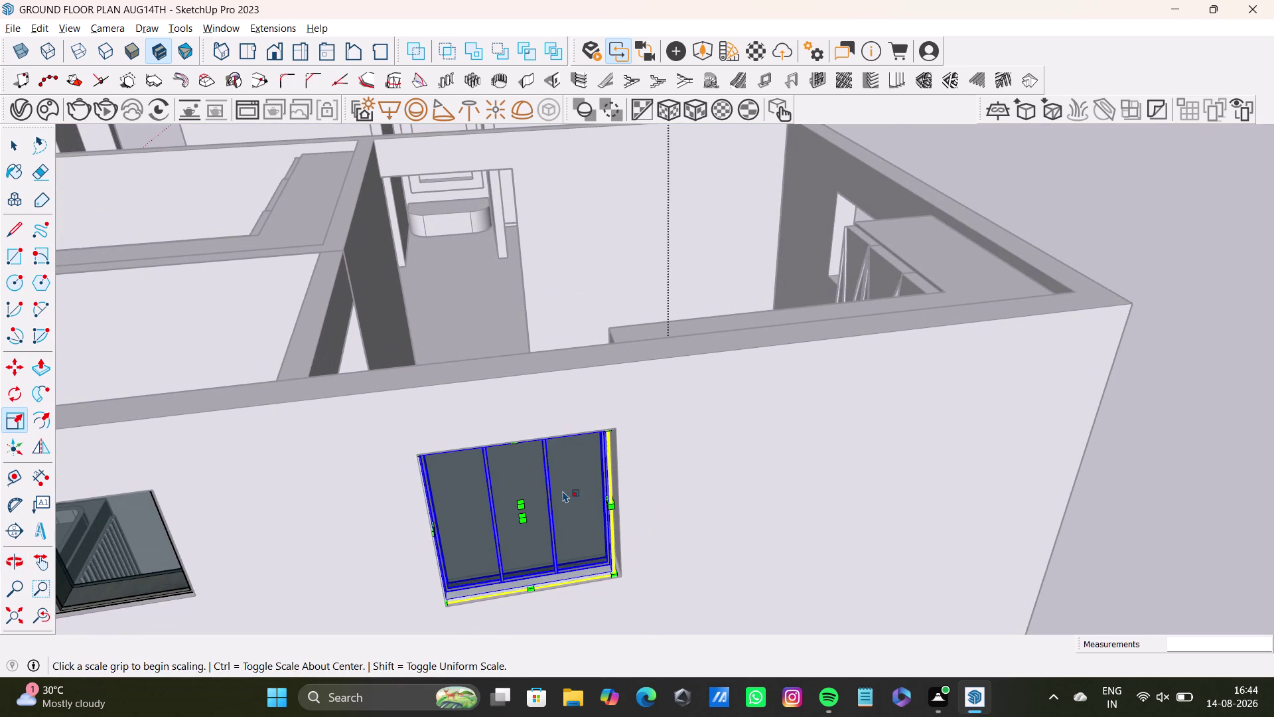
scroll(up, 3)
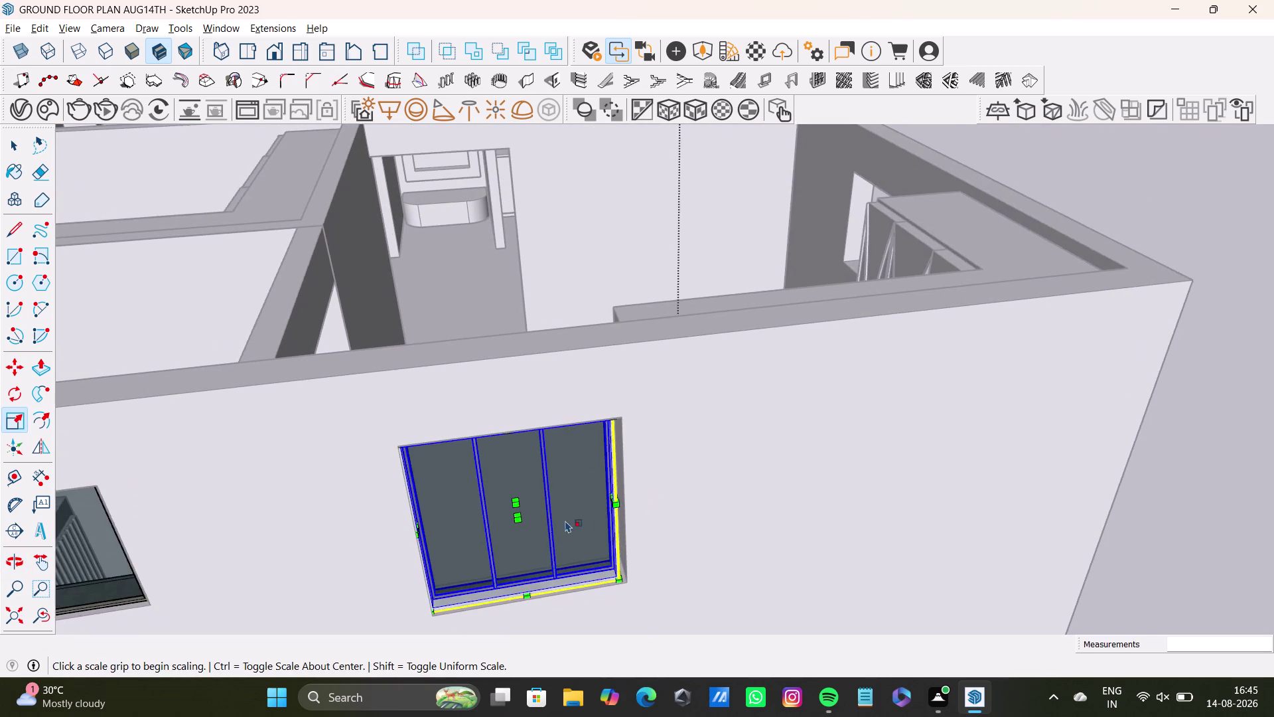
scroll(down, 3)
middle_drag(541, 520, 625, 525)
scroll(down, 3)
middle_drag(652, 473, 668, 467)
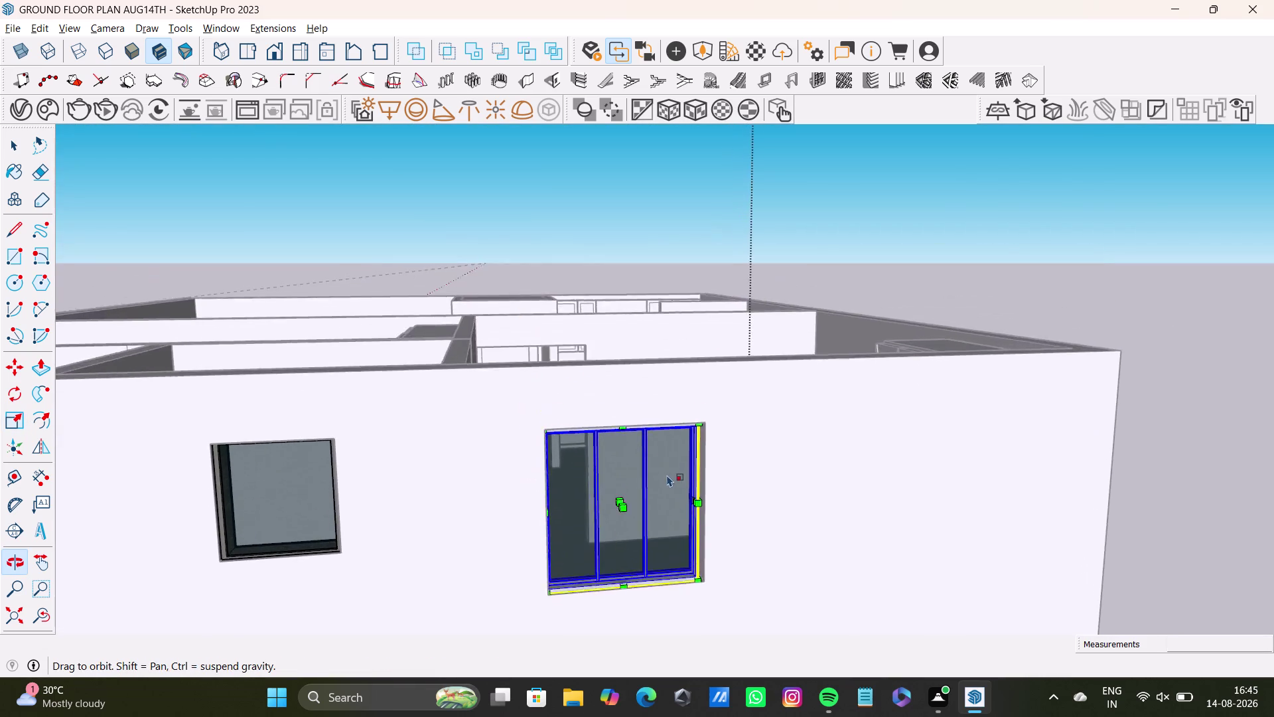
middle_drag(668, 467, 667, 471)
middle_drag(665, 473, 663, 390)
scroll(up, 3)
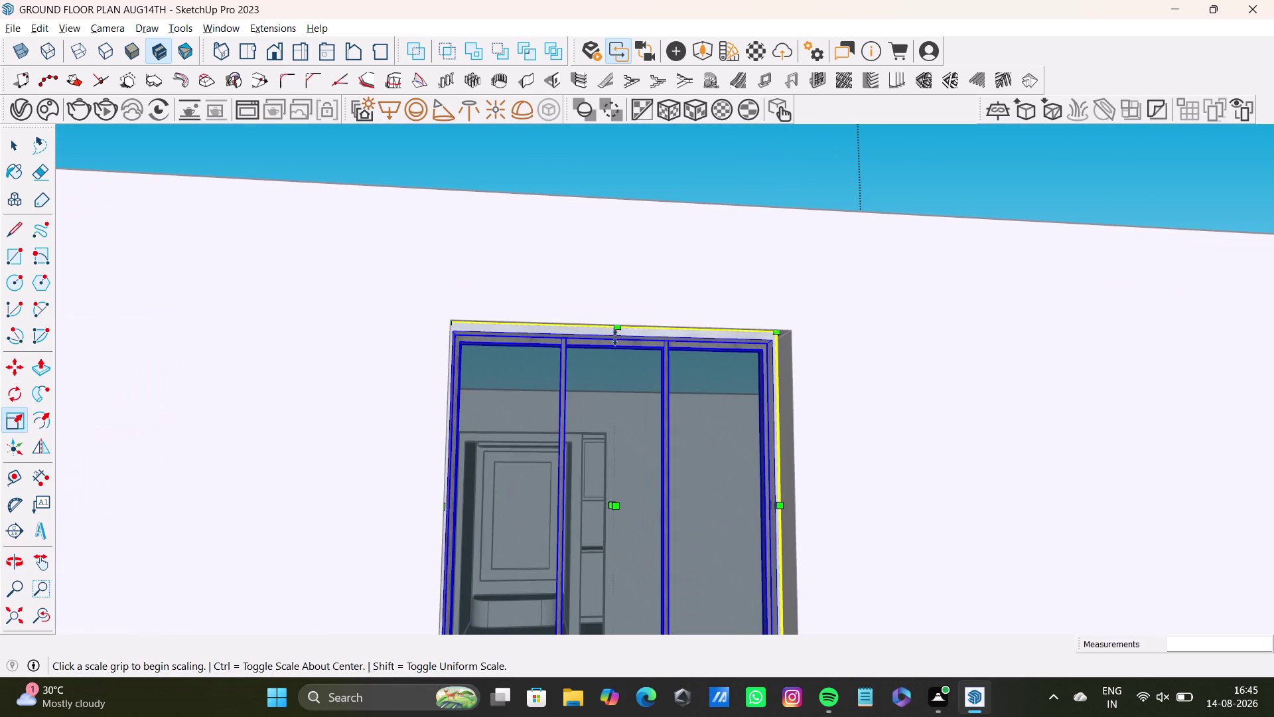
Fine-tune the window's top and corner grips, narrowing then stretching it to fit.
drag(614, 340, 615, 349)
middle_drag(612, 411, 551, 421)
drag(375, 350, 385, 349)
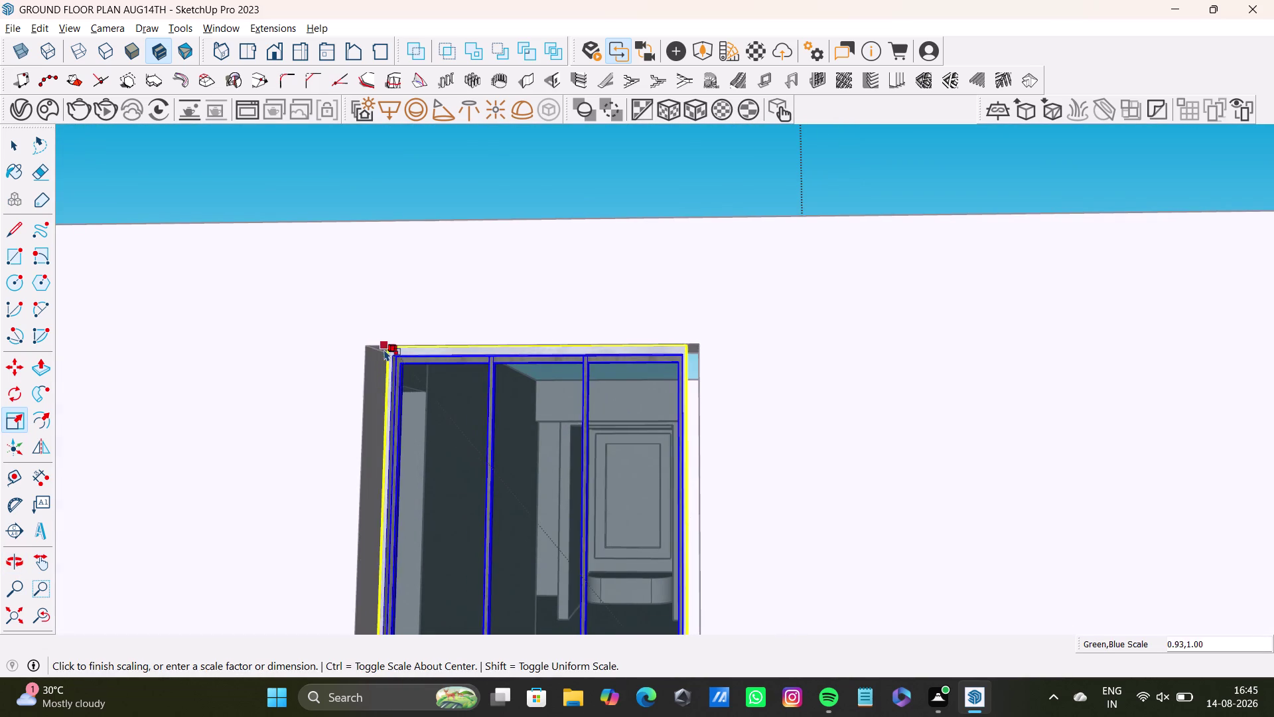
drag(384, 349, 367, 349)
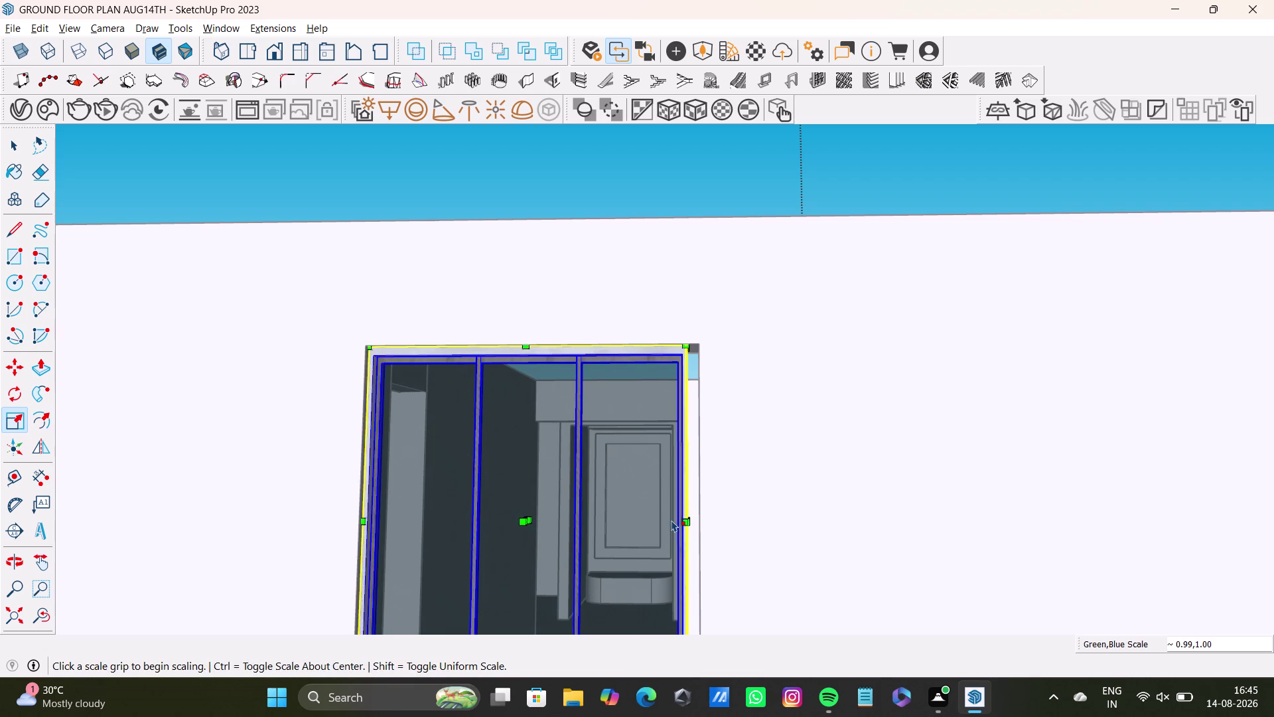
drag(690, 520, 699, 518)
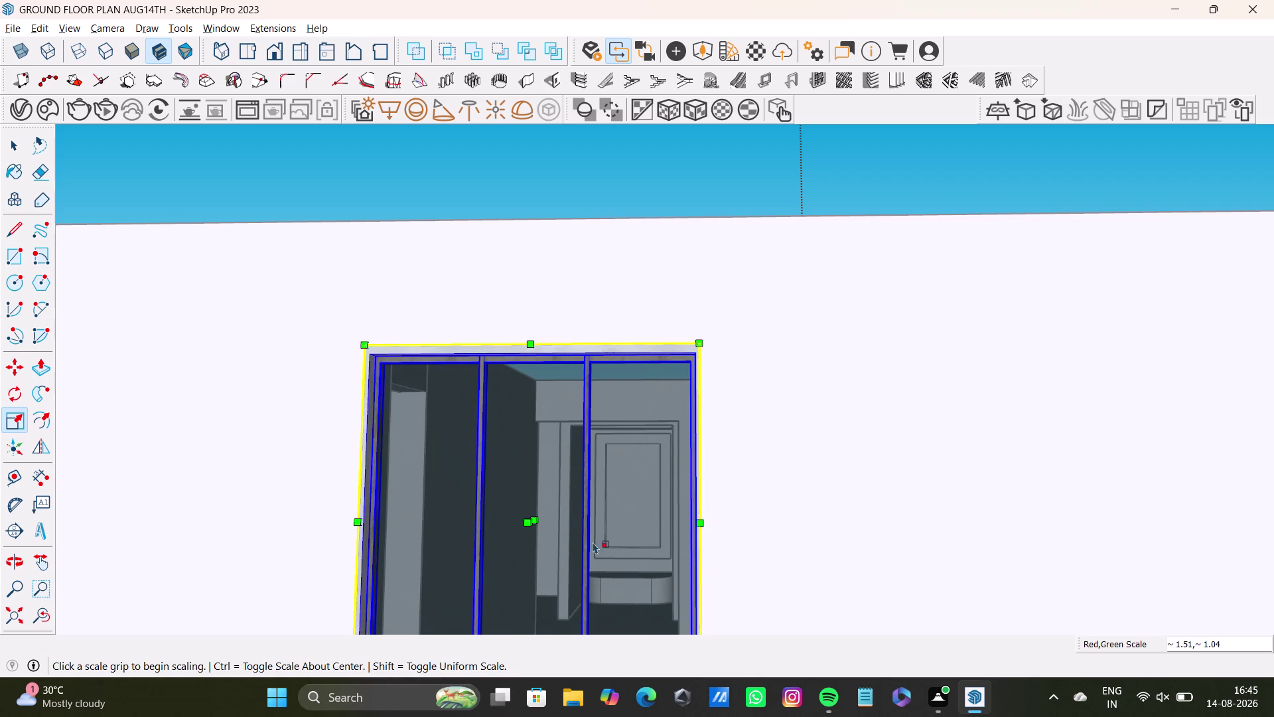
Orbit out to the house walls, finish scaling and deselect the window.
middle_drag(546, 565, 548, 615)
scroll(down, 3)
middle_drag(562, 568, 598, 455)
middle_drag(610, 469, 626, 616)
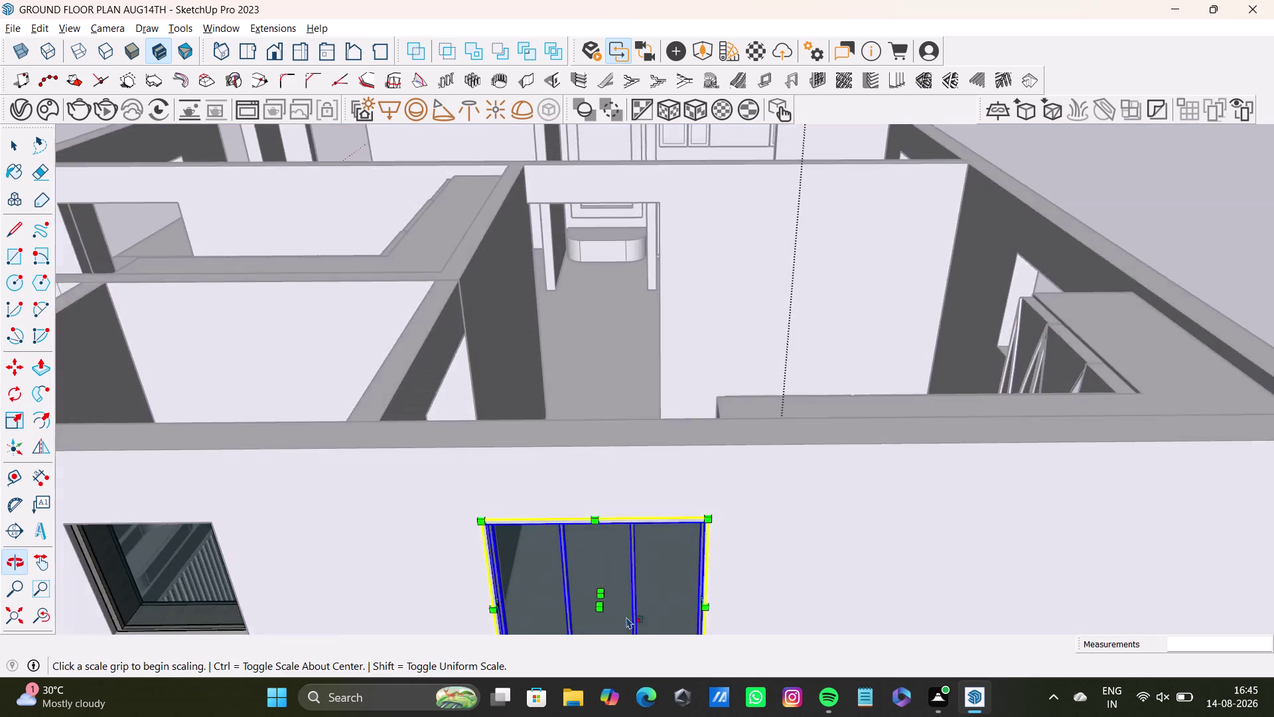
scroll(down, 3)
middle_drag(622, 602, 731, 601)
key(space)
click(1019, 177)
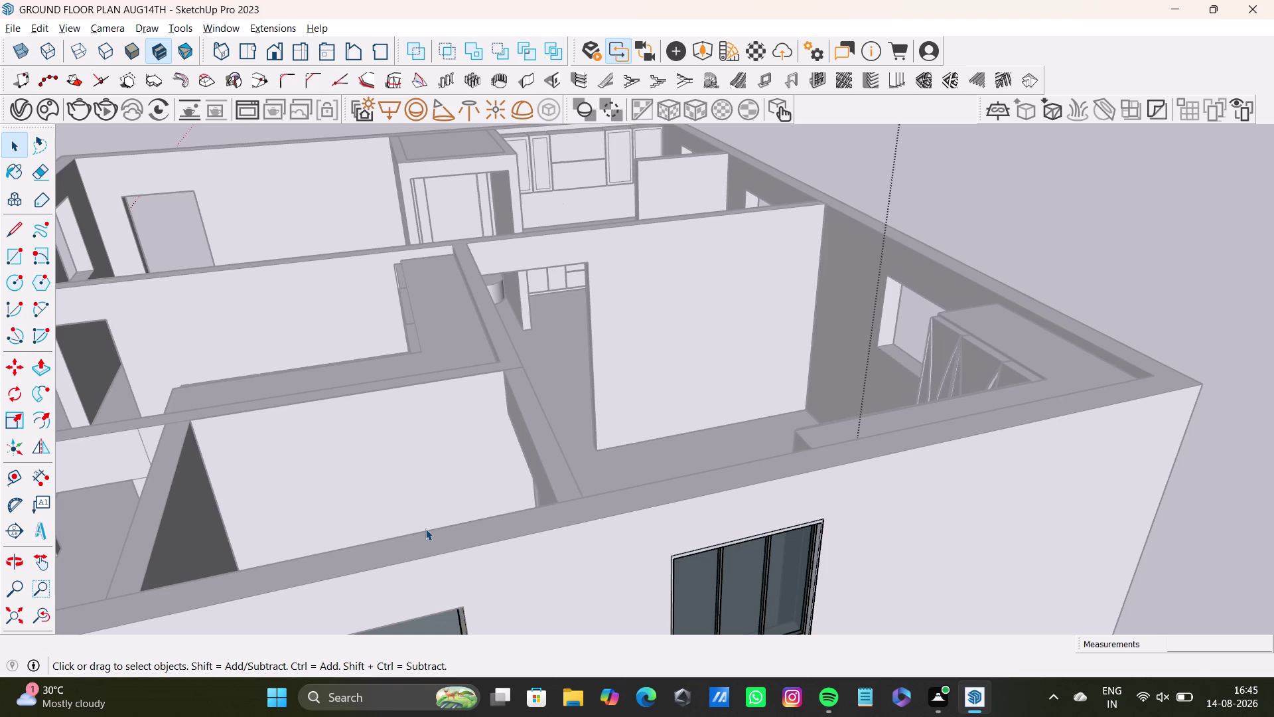
Orbit around the house reviewing the fitted windows, then click in the model with Select.
scroll(down, 3)
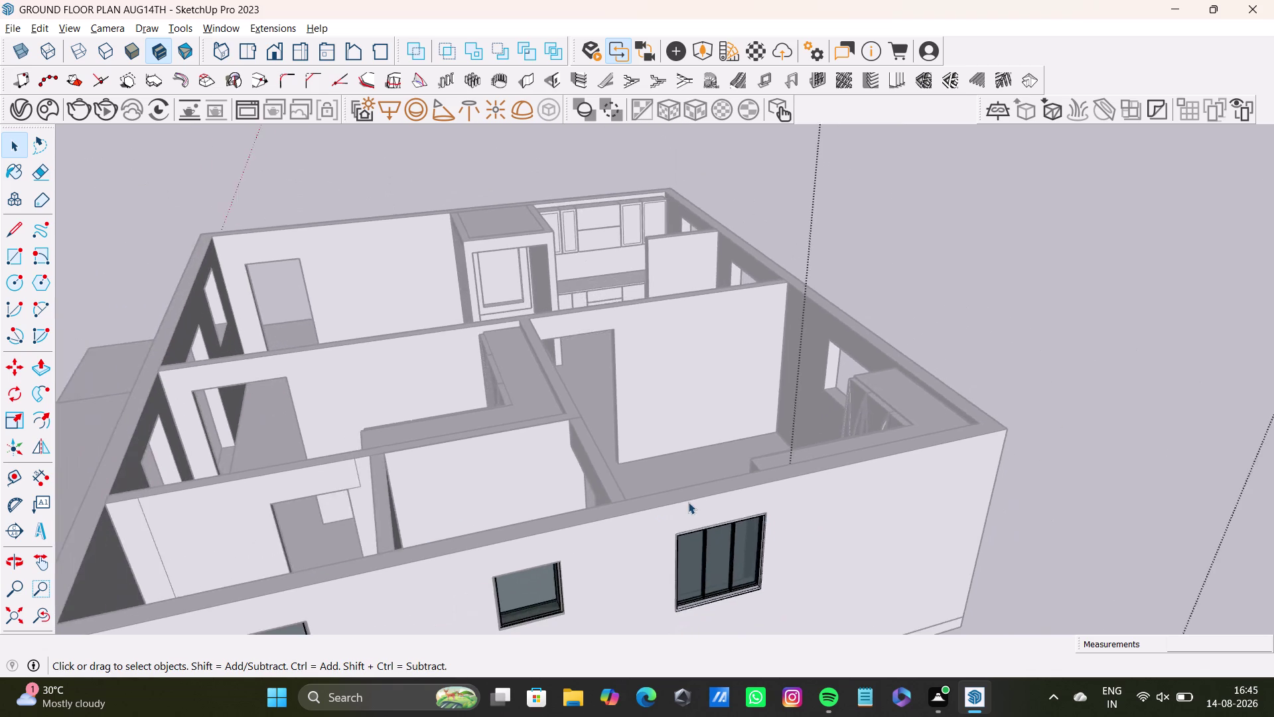
scroll(down, 3)
middle_drag(696, 508, 987, 558)
middle_drag(748, 520, 1102, 578)
middle_drag(779, 470, 752, 568)
middle_drag(746, 532, 872, 367)
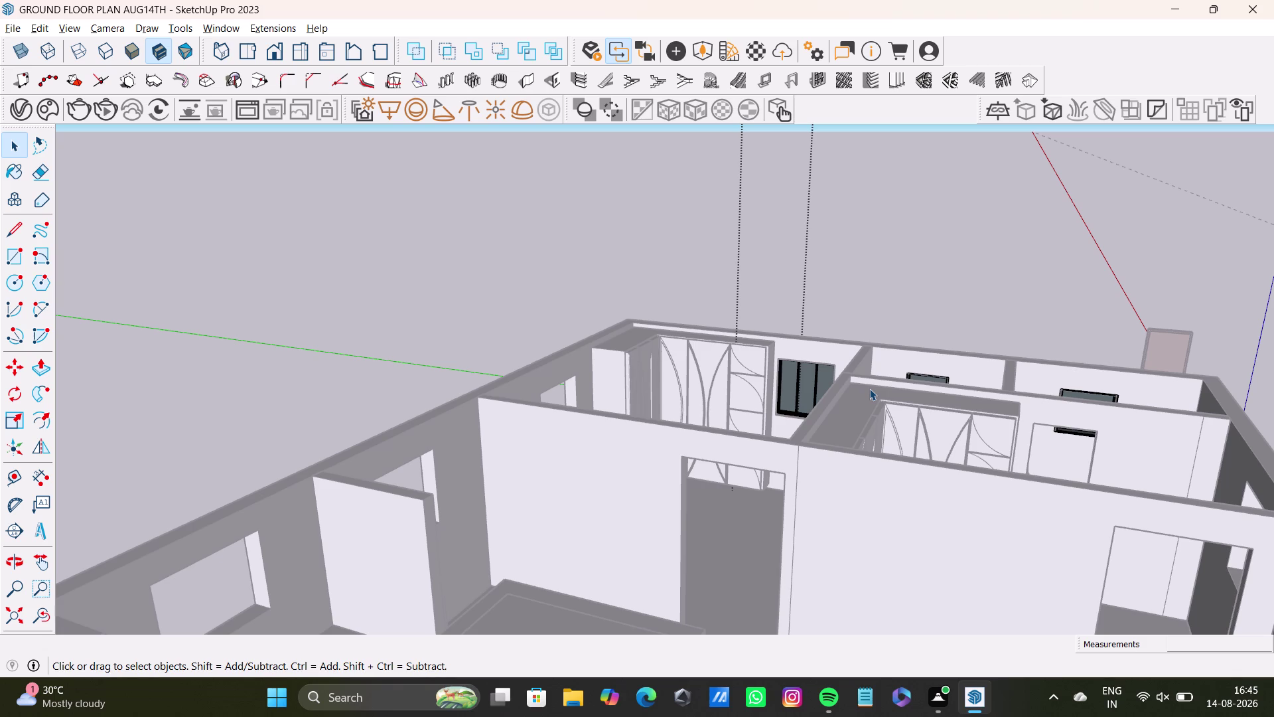
key(space)
click(891, 289)
middle_click(914, 324)
middle_click(916, 321)
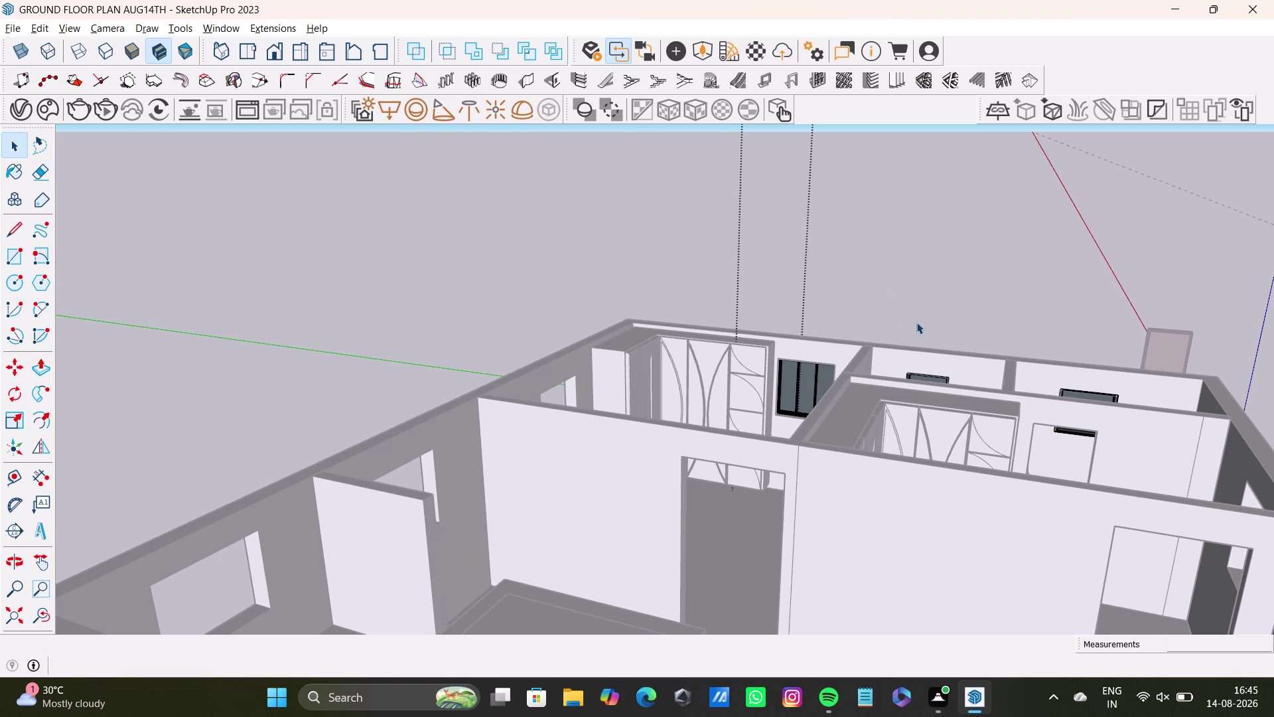
middle_click(917, 322)
Orbit through the rooms with new windows, then pull back to the spare window components.
middle_drag(919, 331, 933, 457)
scroll(up, 3)
middle_drag(530, 420, 548, 411)
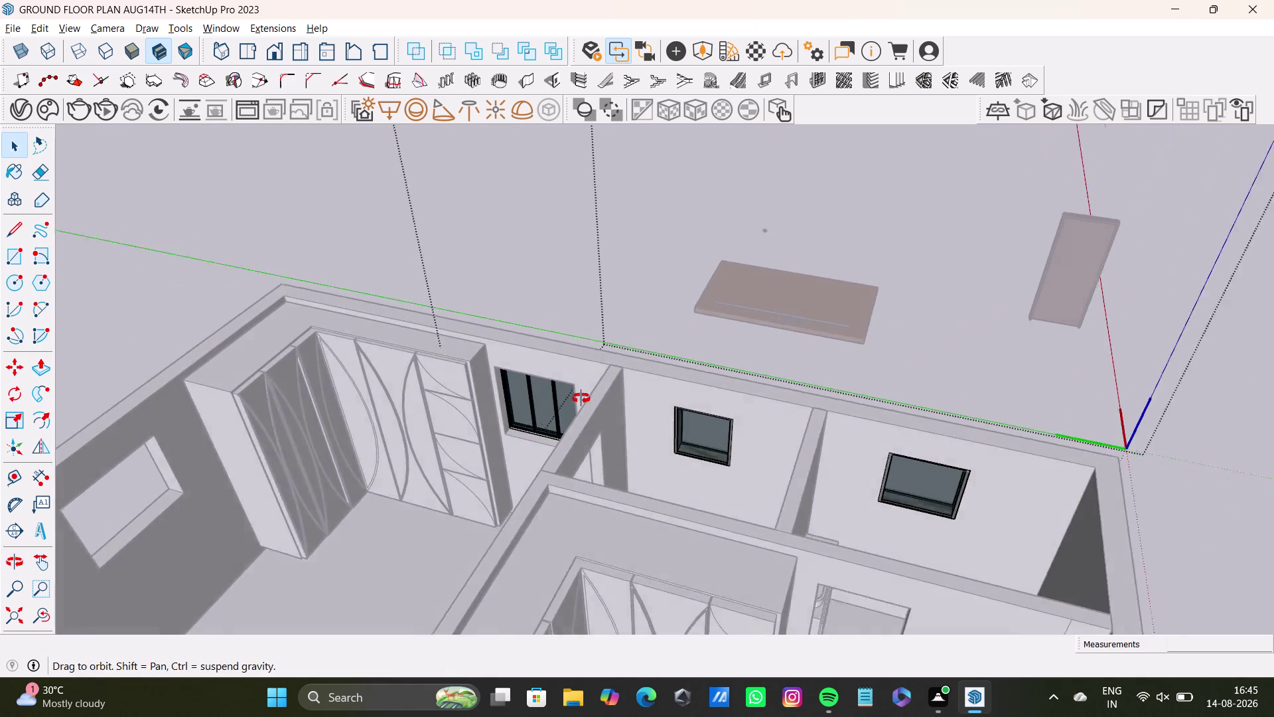
middle_drag(548, 411, 698, 361)
middle_drag(811, 447, 983, 430)
middle_drag(778, 460, 779, 460)
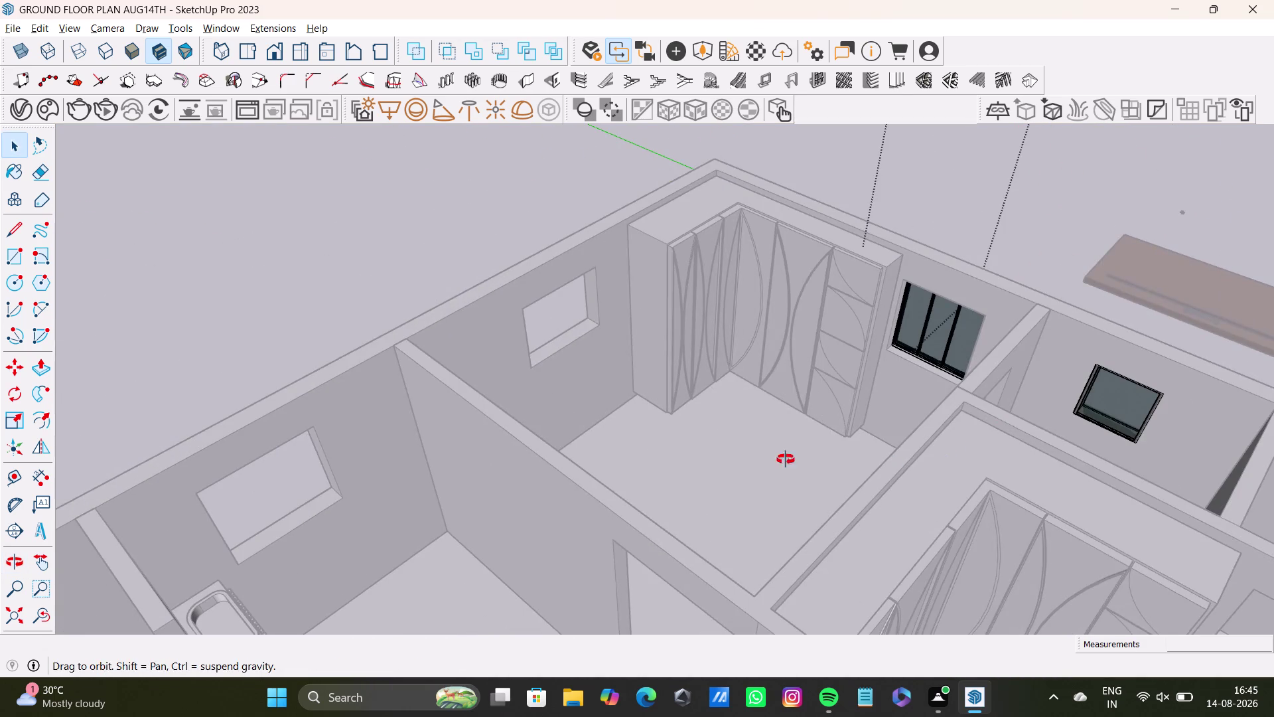
middle_drag(779, 459, 1014, 485)
scroll(down, 3)
middle_drag(902, 238, 872, 322)
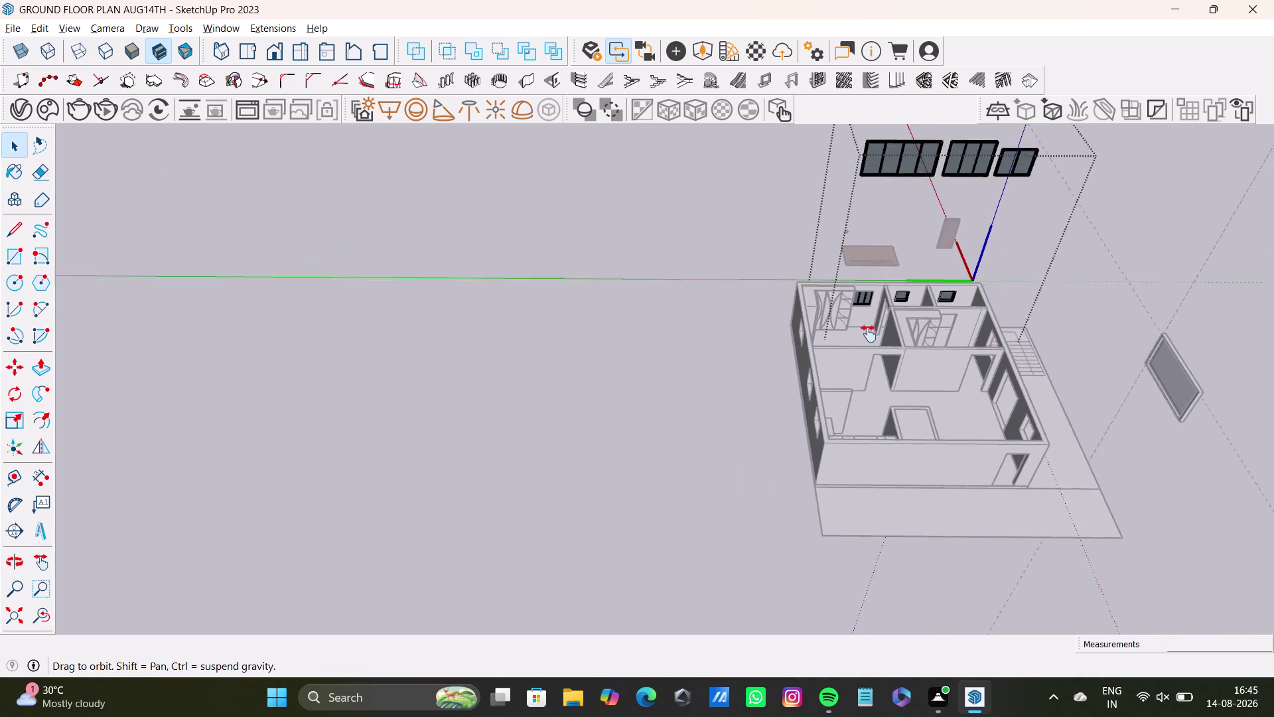
middle_drag(872, 322, 837, 408)
scroll(up, 3)
Select the spare three-pane window and pick it up for moving.
triple_click(933, 289)
click(974, 217)
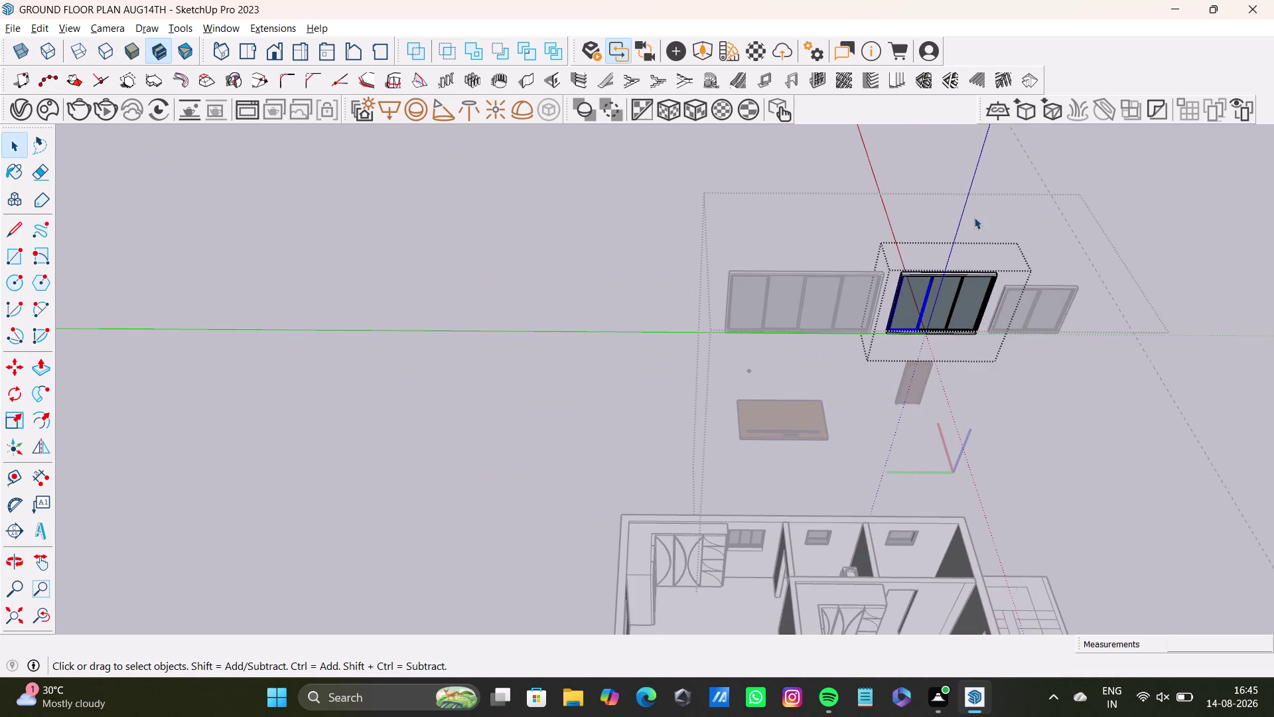
drag(885, 247, 1001, 385)
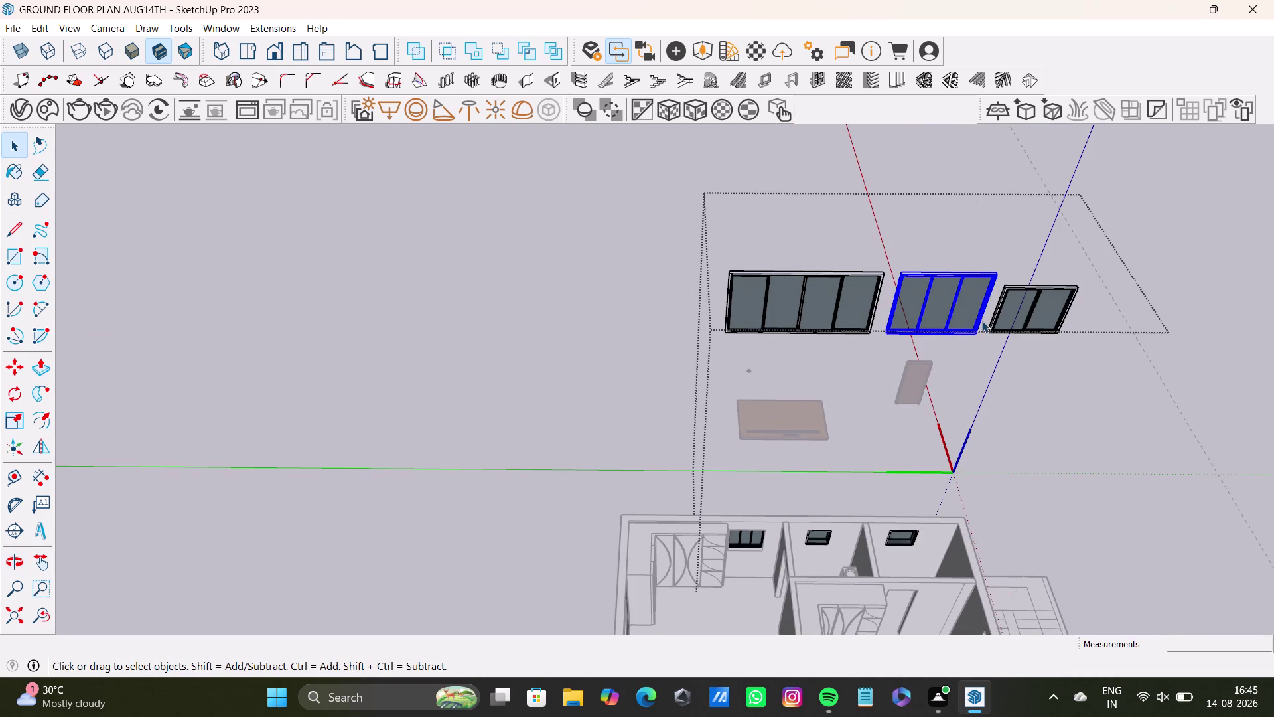
key(m)
click(979, 336)
Place the three-pane window on the upper part of the group's side face.
scroll(down, 3)
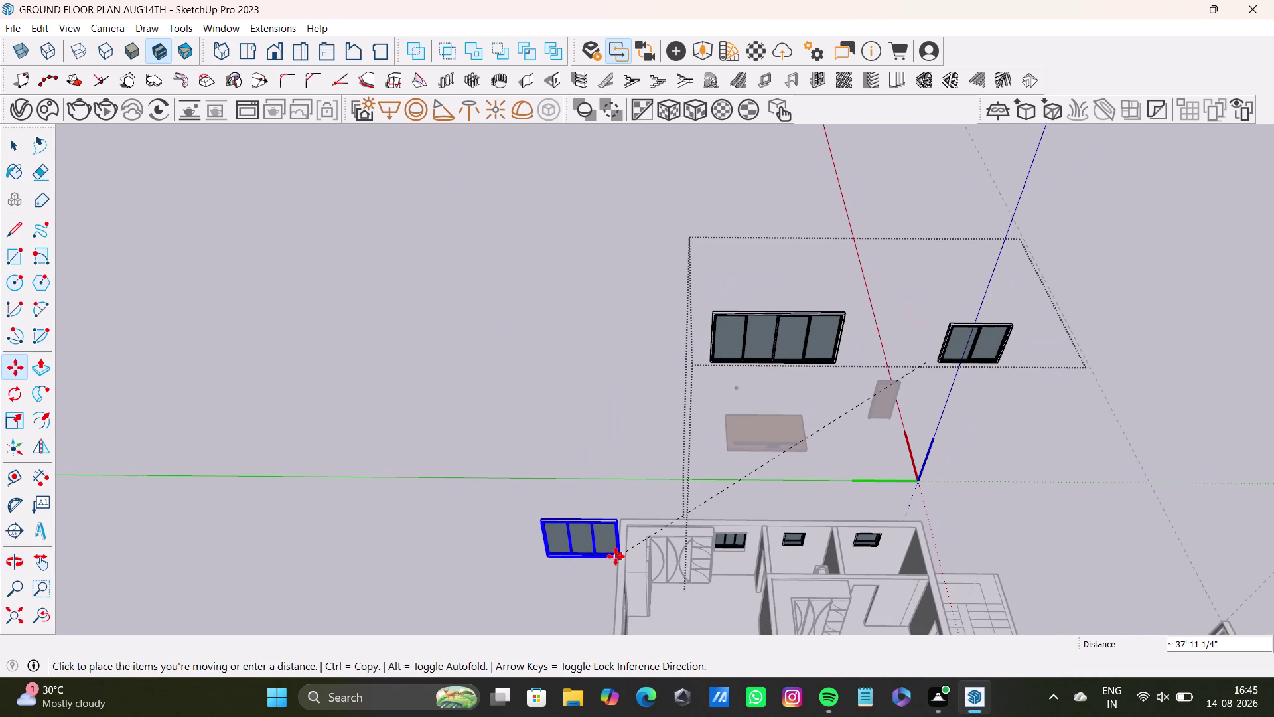
middle_drag(572, 584, 1026, 550)
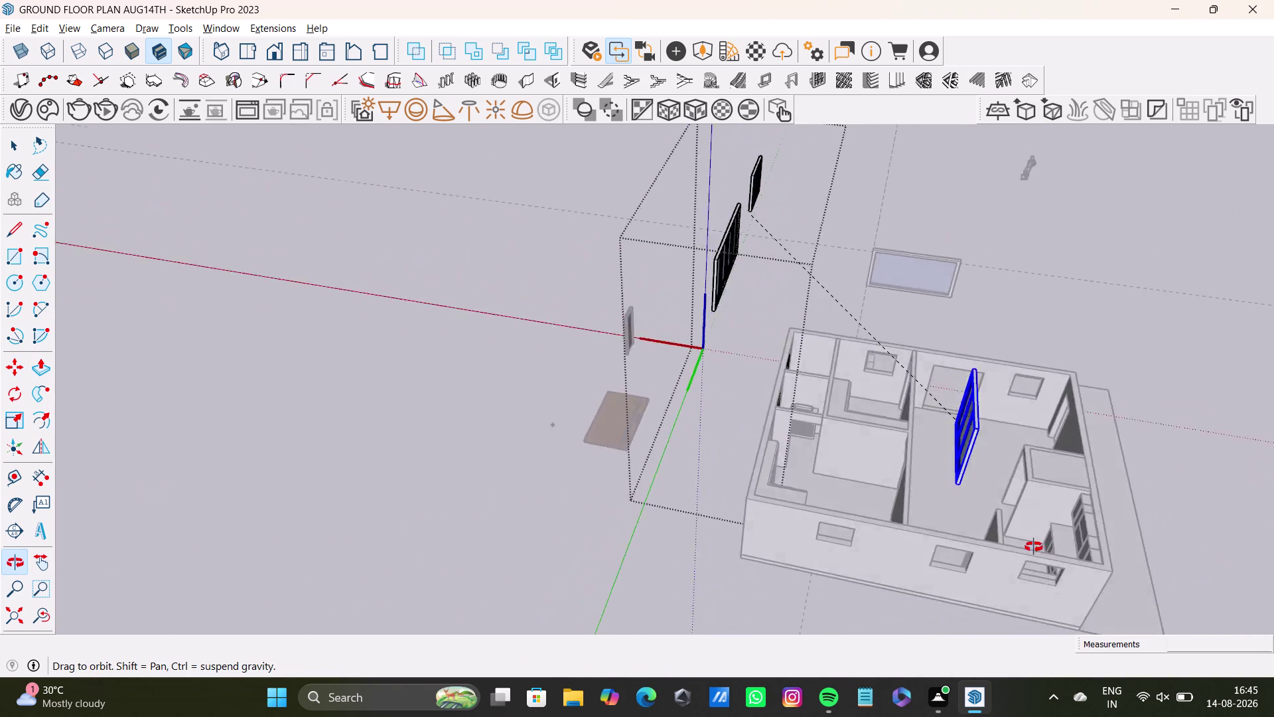
middle_drag(1026, 549, 1086, 535)
click(487, 534)
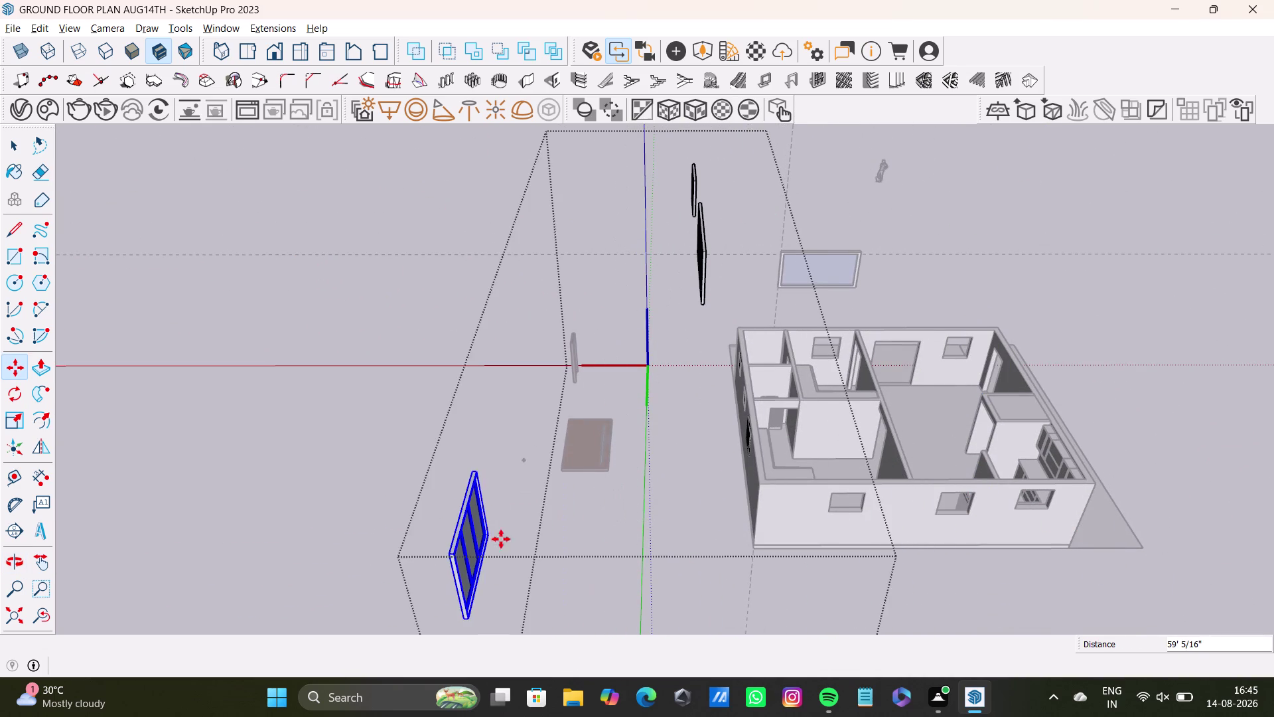
middle_drag(670, 557, 397, 515)
scroll(down, 3)
middle_drag(421, 406, 535, 388)
middle_drag(547, 392, 442, 441)
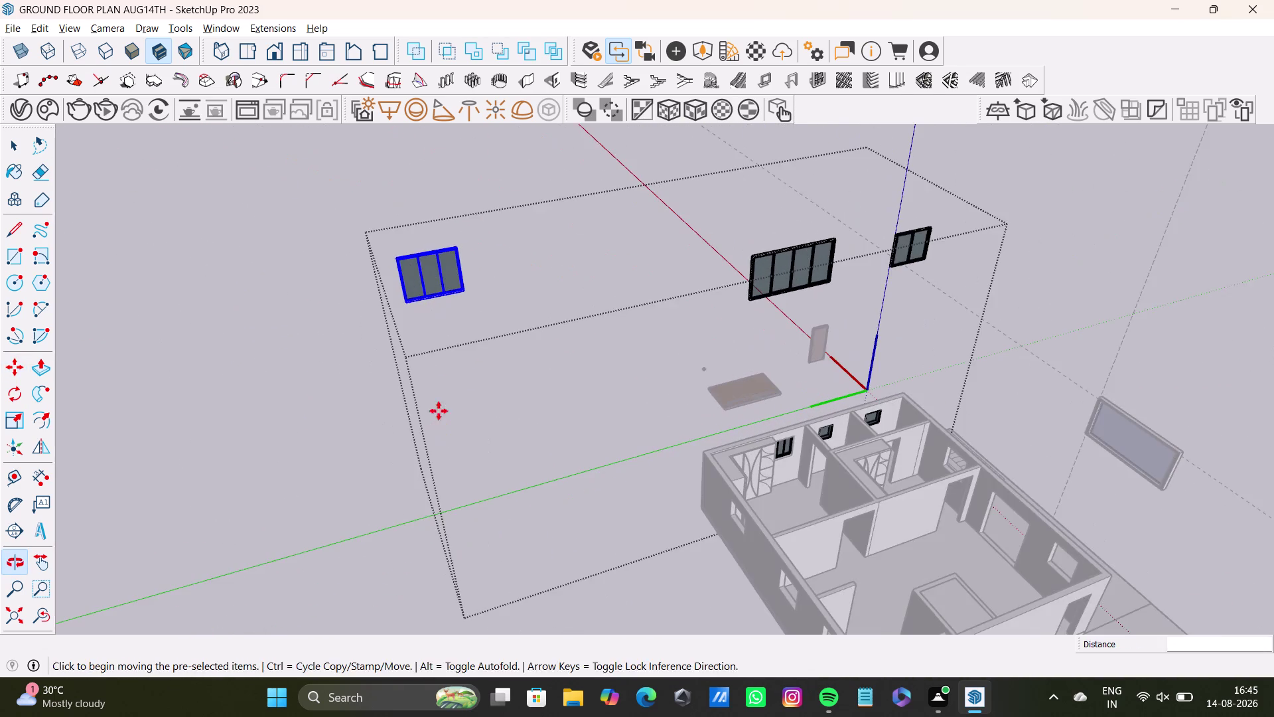
middle_drag(475, 381, 539, 419)
middle_drag(582, 450, 418, 456)
scroll(up, 3)
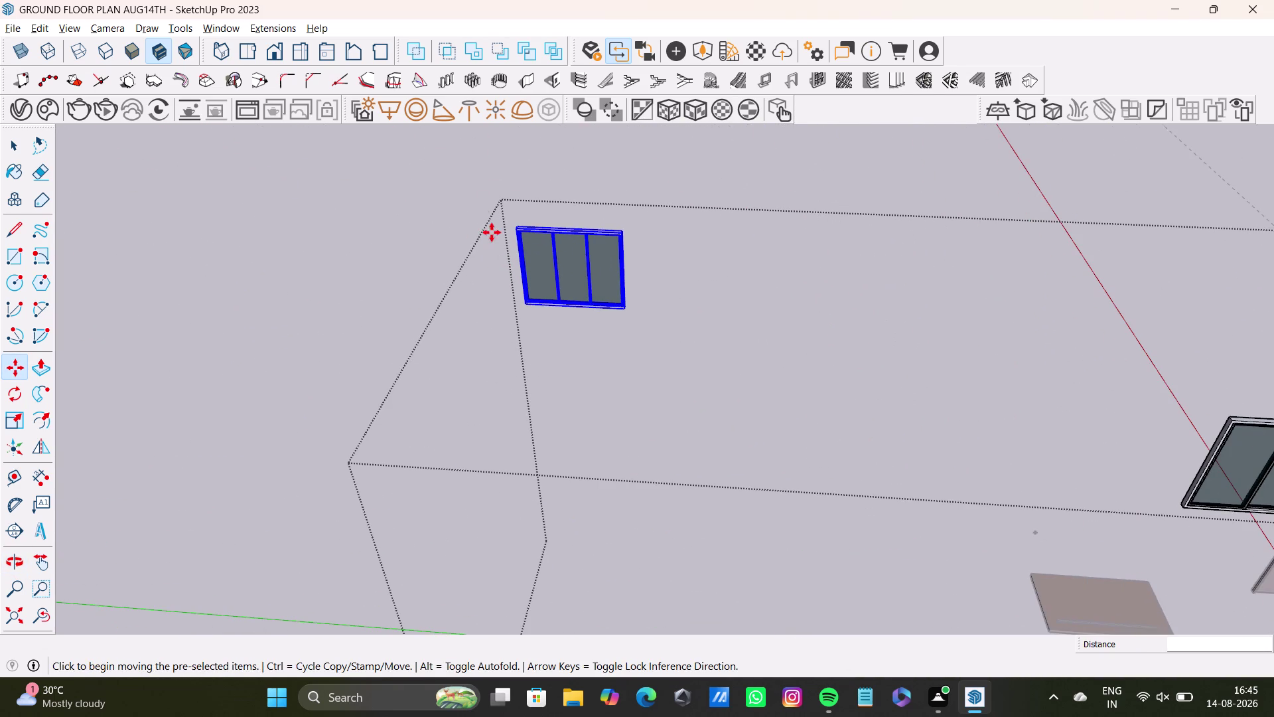
drag(481, 207, 475, 239)
key(space)
middle_drag(647, 489, 738, 427)
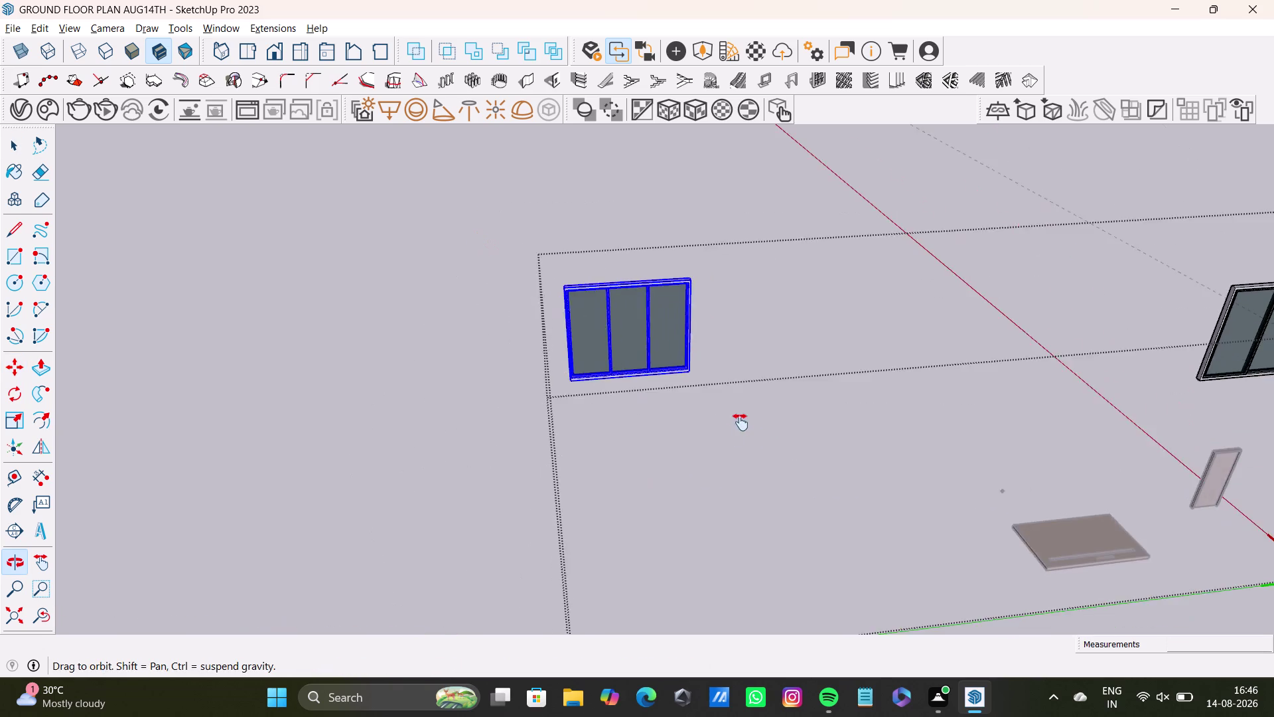
middle_drag(738, 427, 690, 377)
Set up a rotation at the window's top corner with the rotation plane locked.
key(w)
key(q)
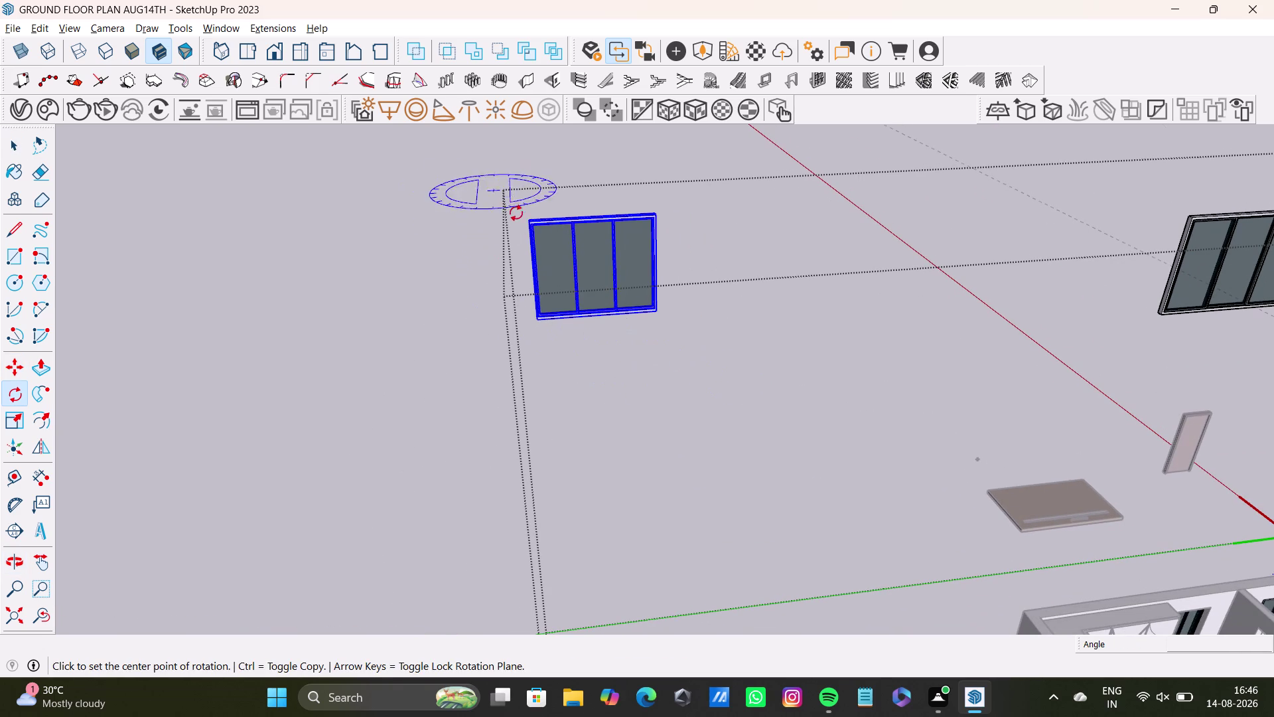
drag(531, 222, 542, 221)
click(656, 215)
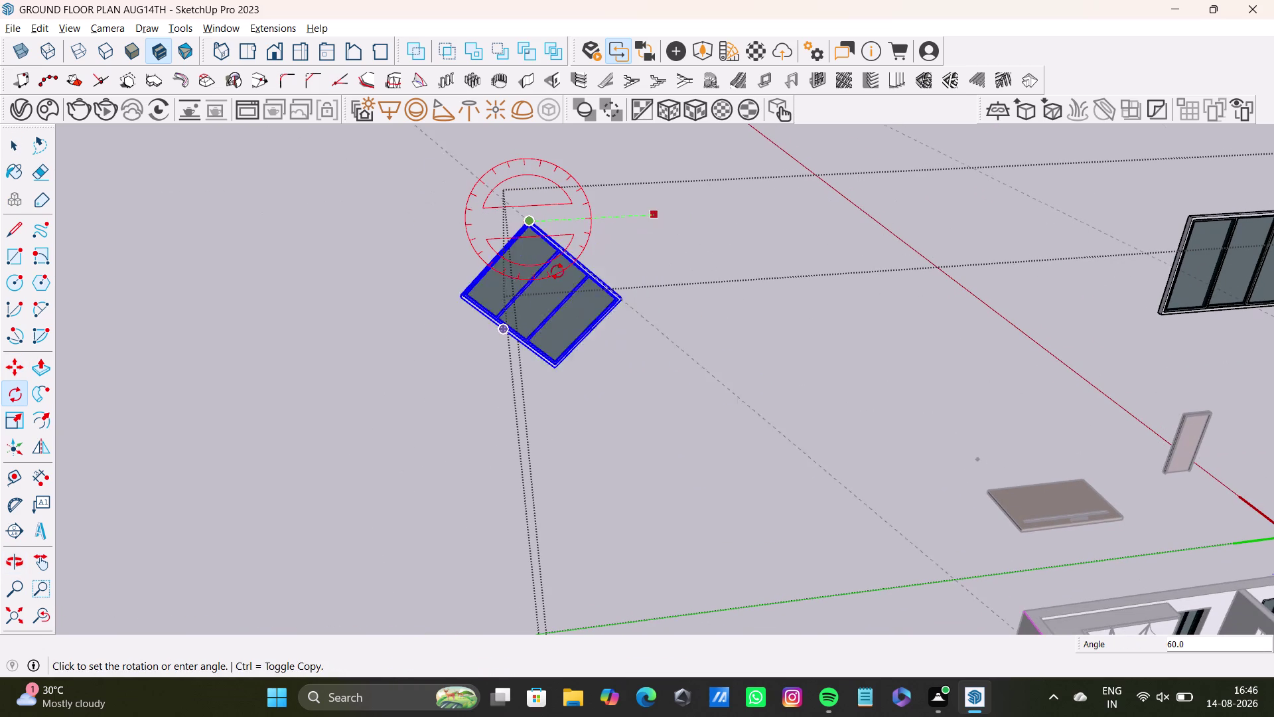
key(space)
key(q)
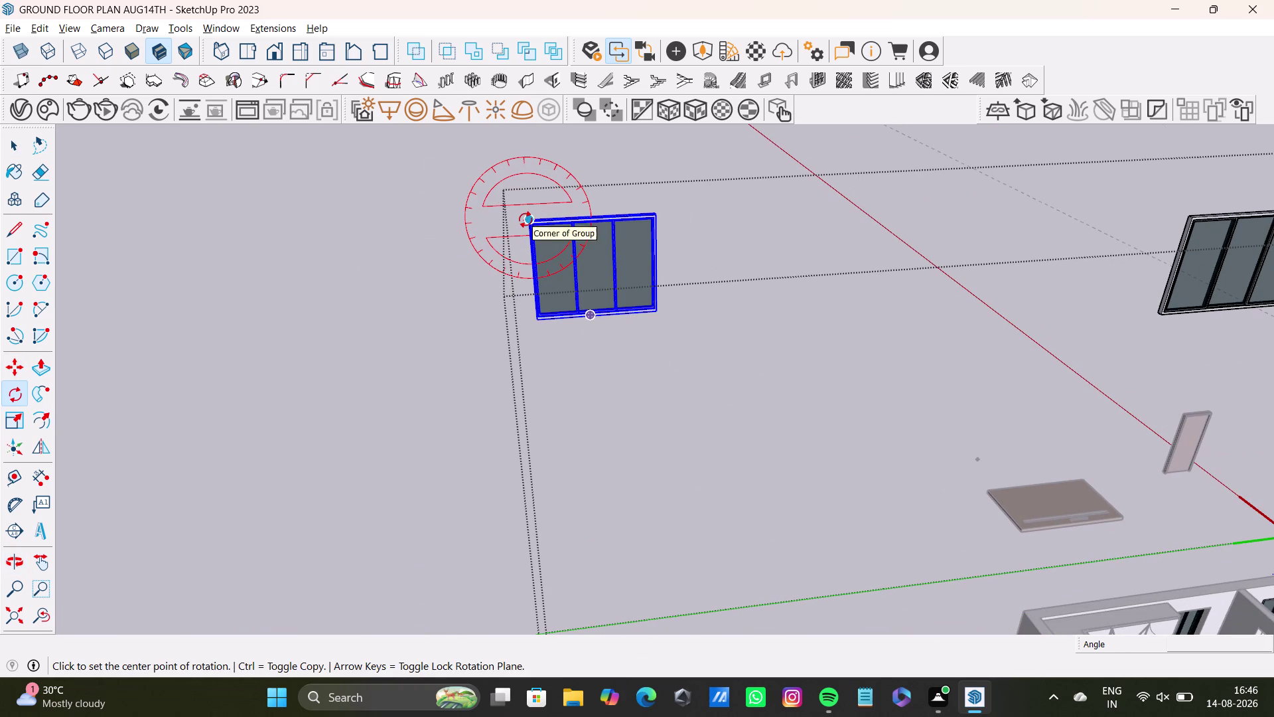
key(Up)
Turn the window a quarter turn so it stands flat against the narrow end face.
click(528, 221)
click(659, 213)
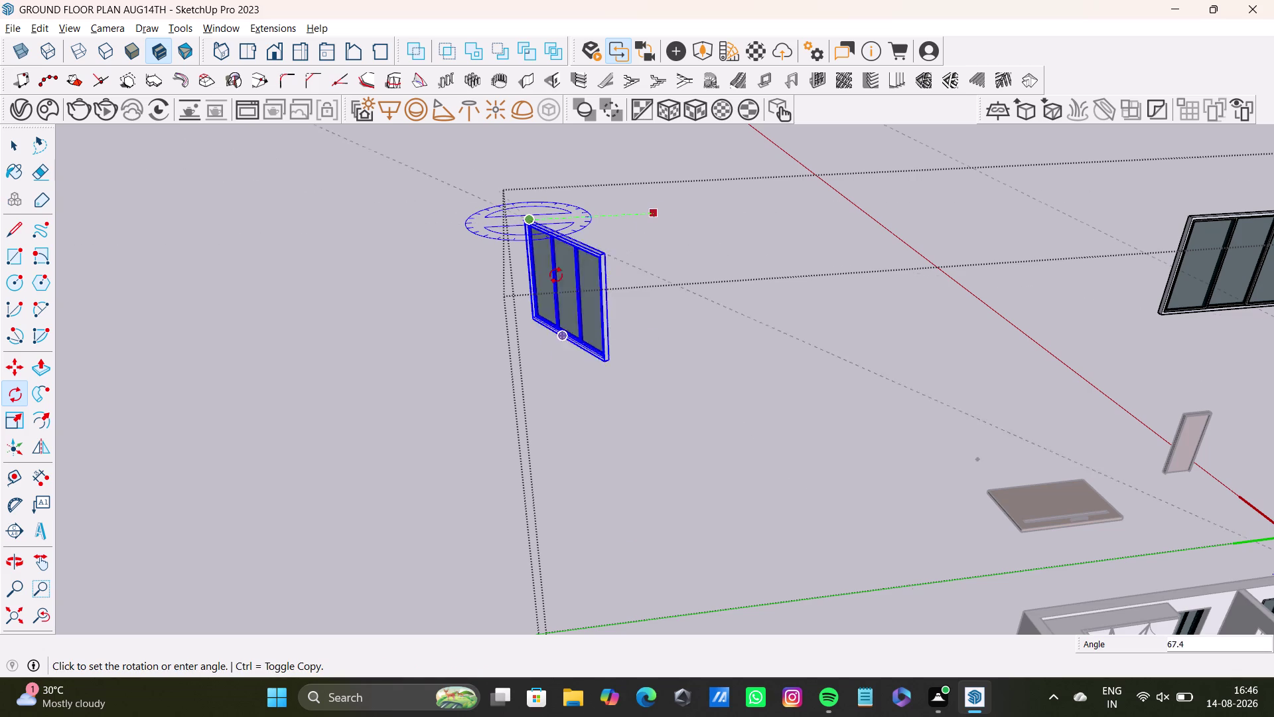
click(540, 280)
key(space)
middle_drag(540, 424, 680, 419)
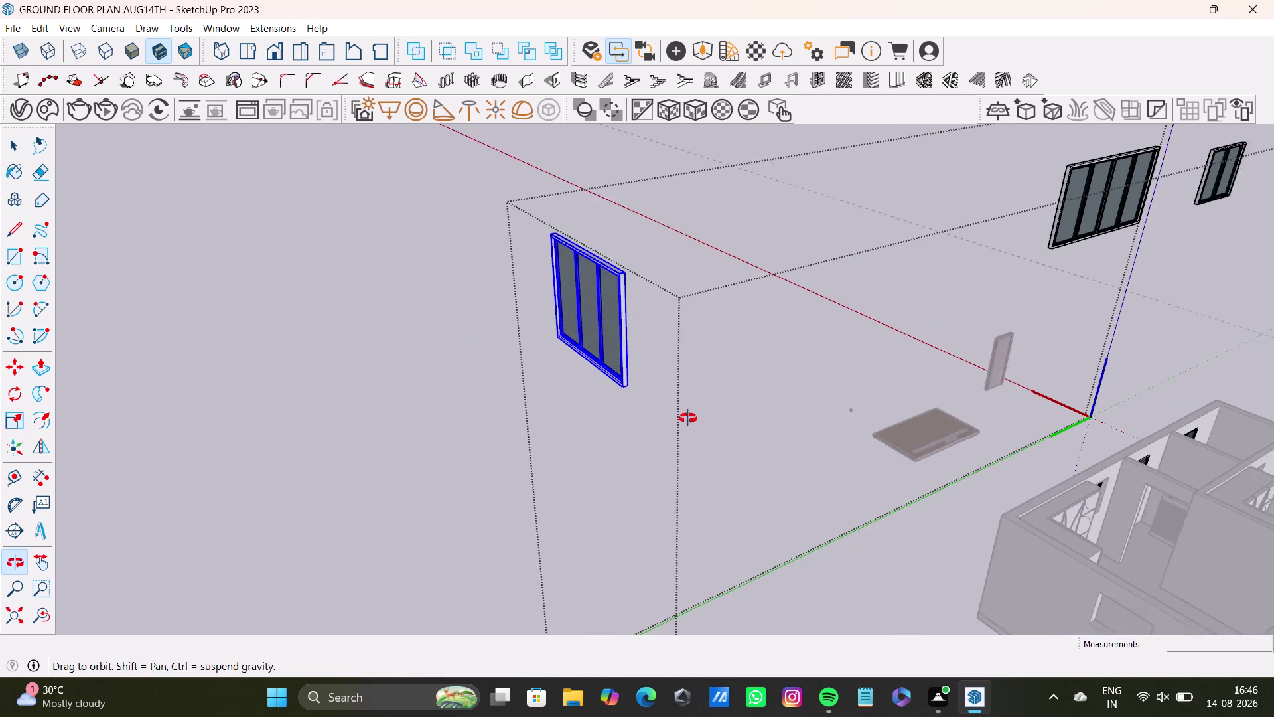
middle_drag(680, 418, 692, 418)
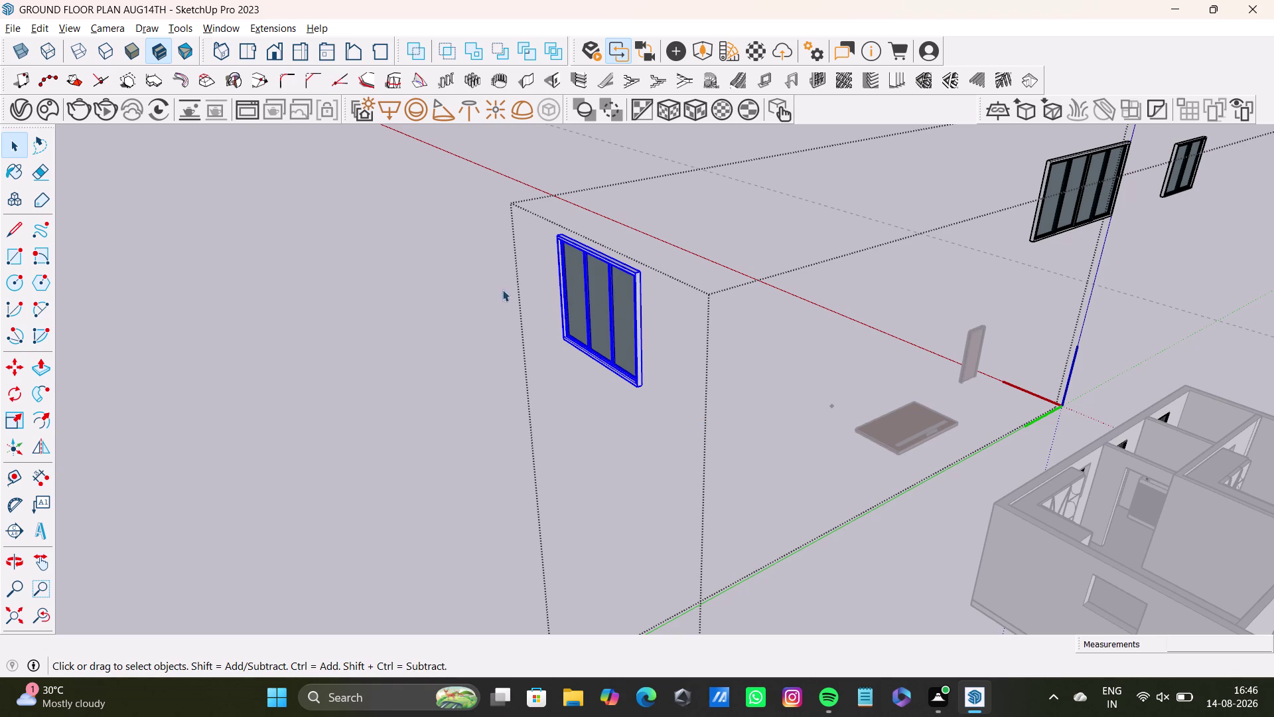
Zoom out and close the window group.
scroll(down, 3)
scroll(down, 3)
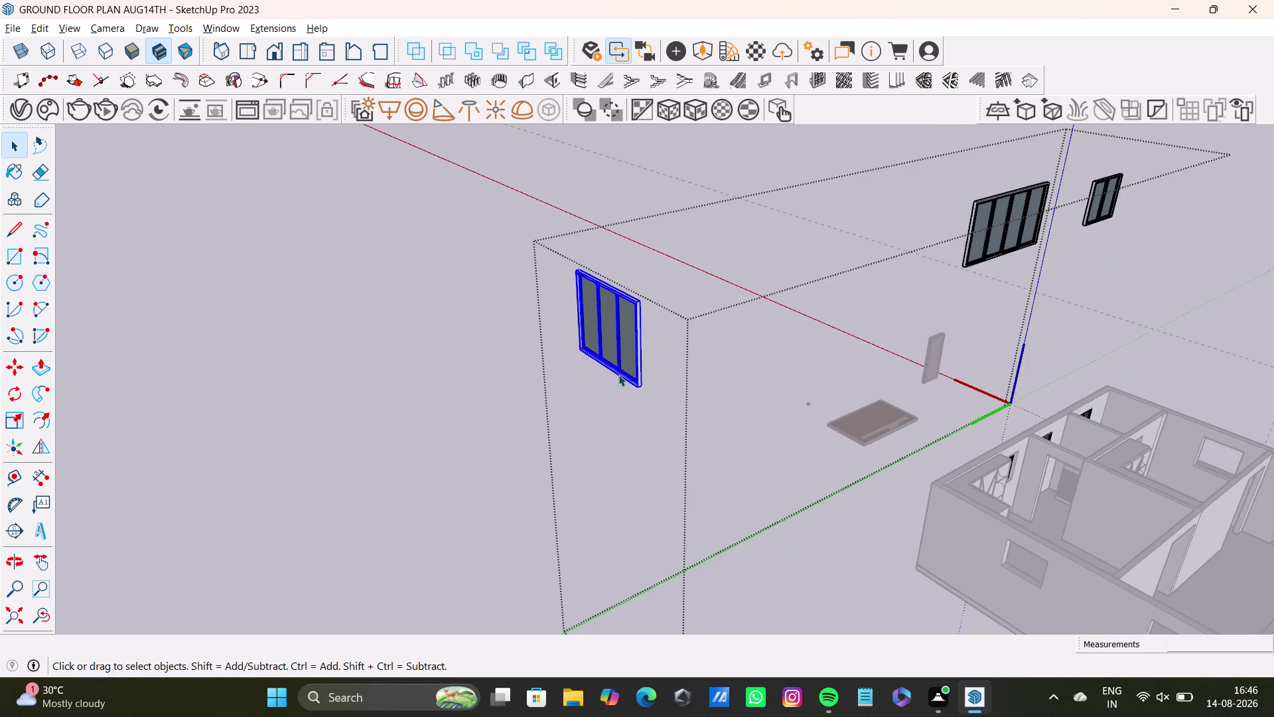
scroll(down, 3)
key(space)
click(603, 233)
Orbit to view the whole house with the spare windows, table and door.
scroll(up, 3)
middle_drag(868, 393, 873, 394)
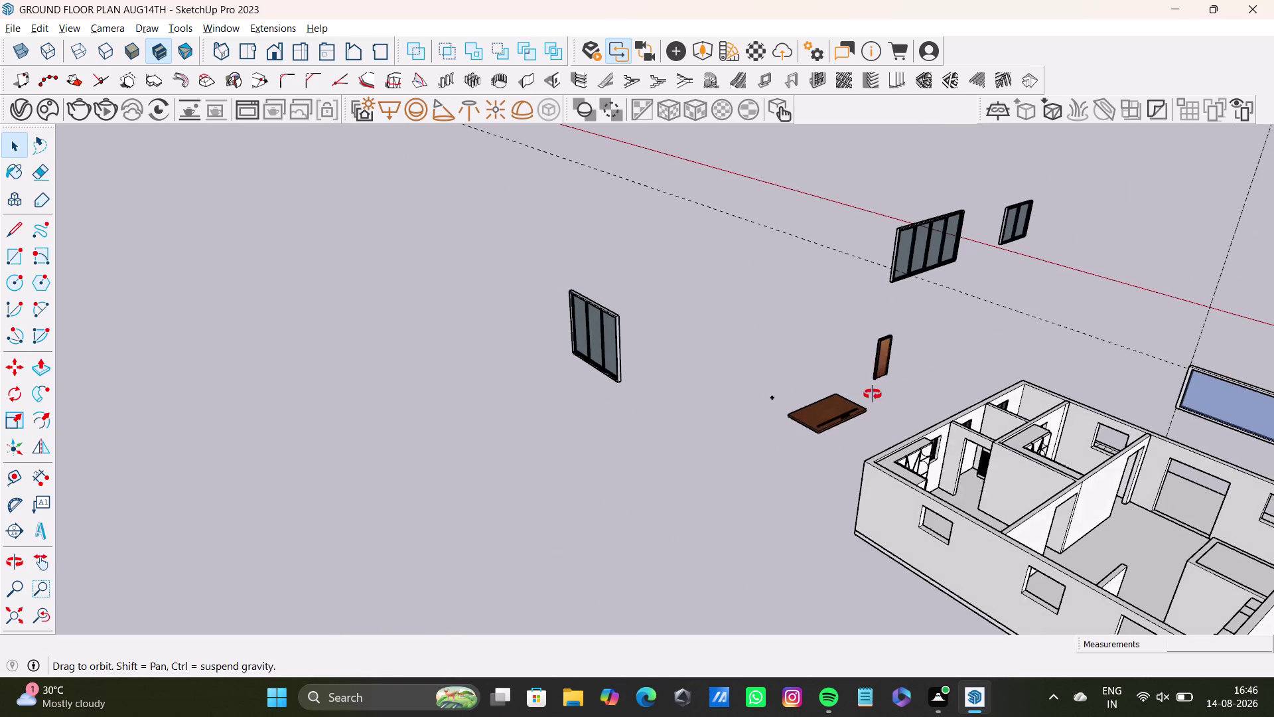
middle_drag(872, 394, 1011, 399)
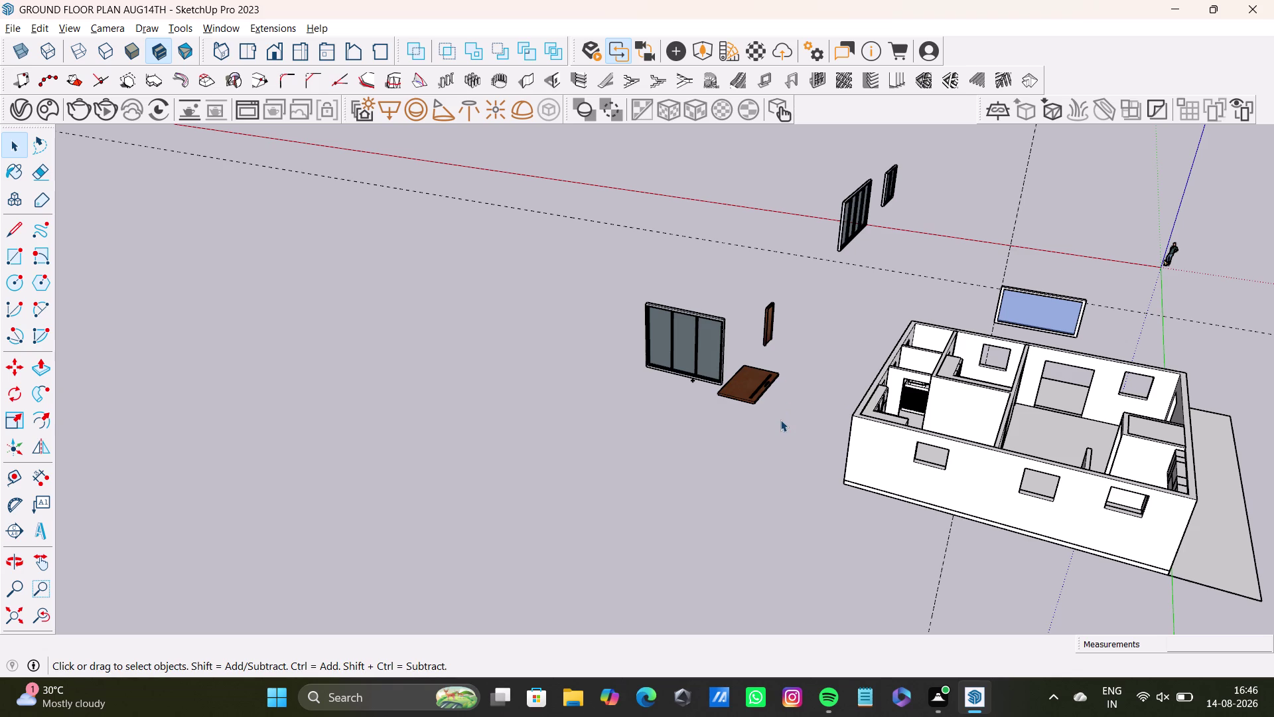
middle_drag(759, 443, 834, 438)
middle_drag(801, 479, 918, 449)
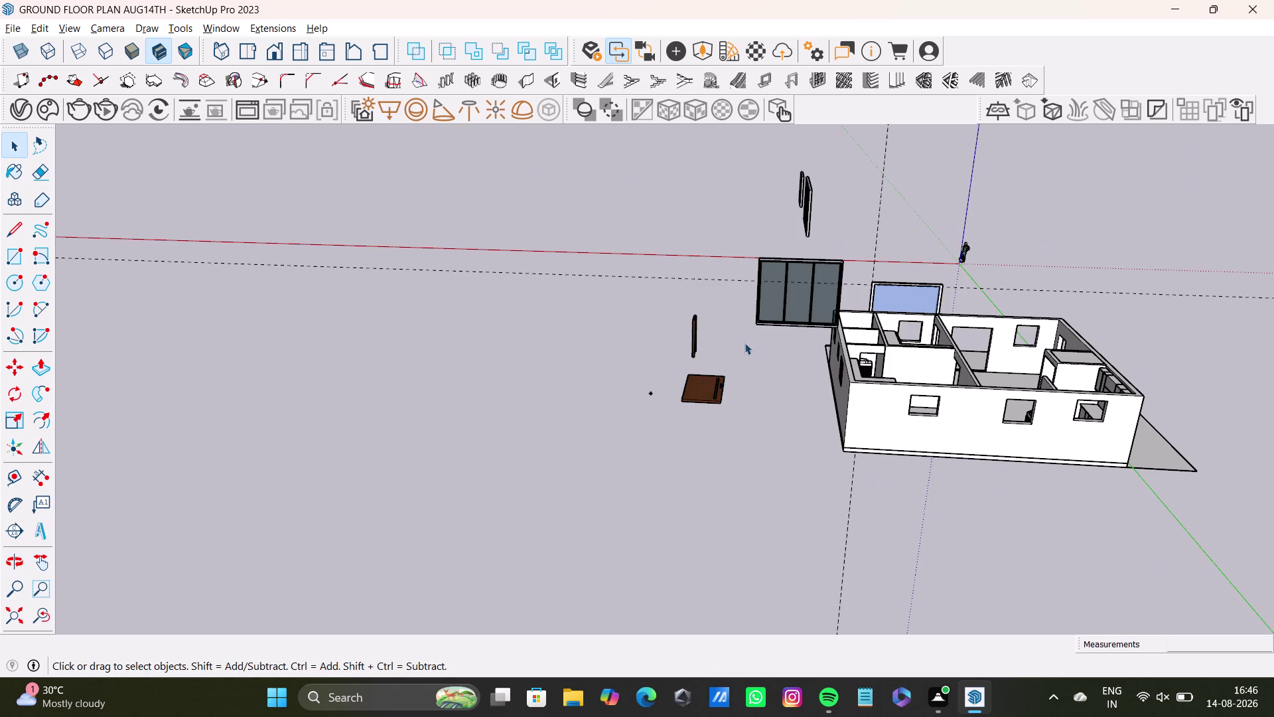
Open the window group for editing and select the three-pane window.
click(810, 292)
double_click(810, 291)
drag(749, 247, 816, 301)
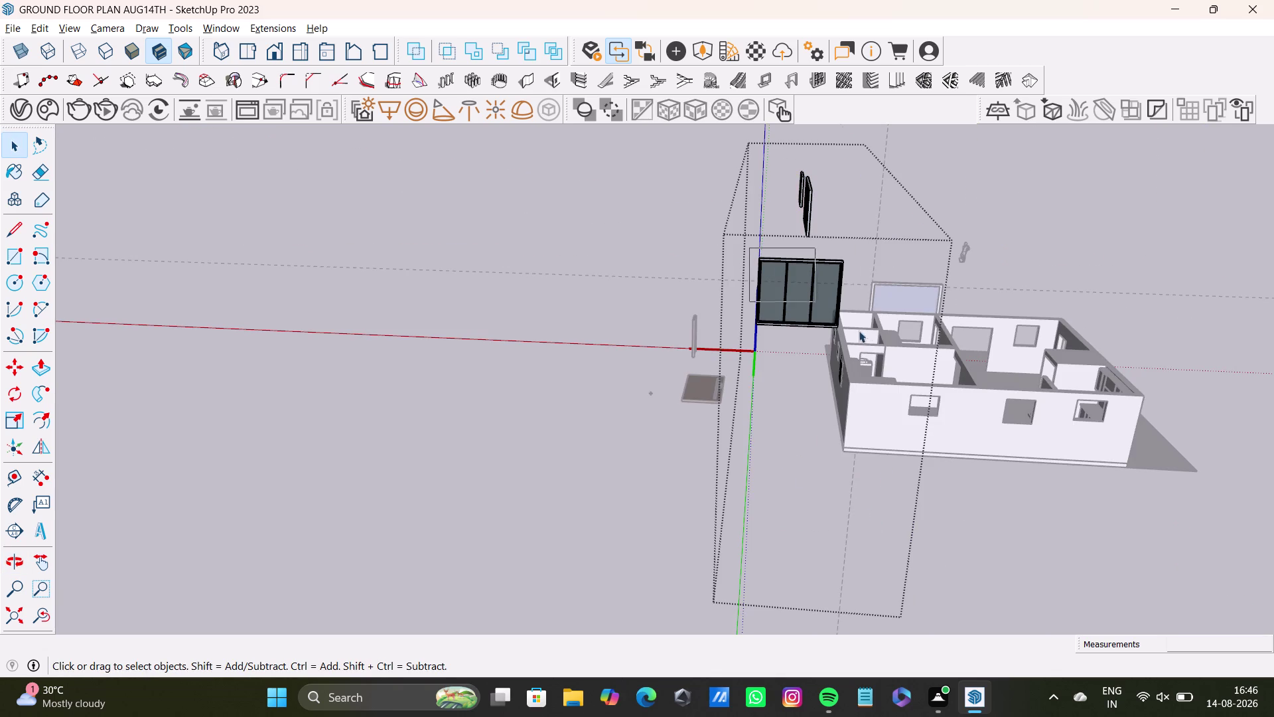
drag(816, 302, 882, 391)
click(840, 505)
middle_drag(867, 447, 798, 420)
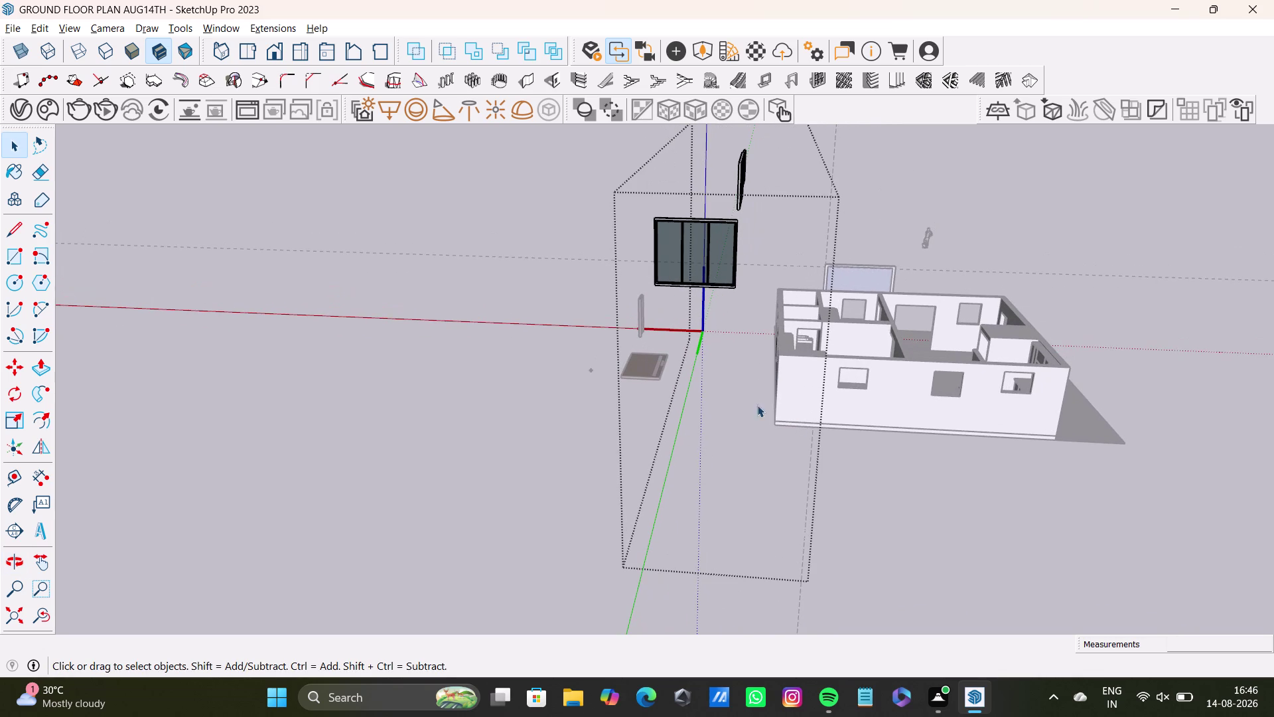
drag(617, 187, 799, 324)
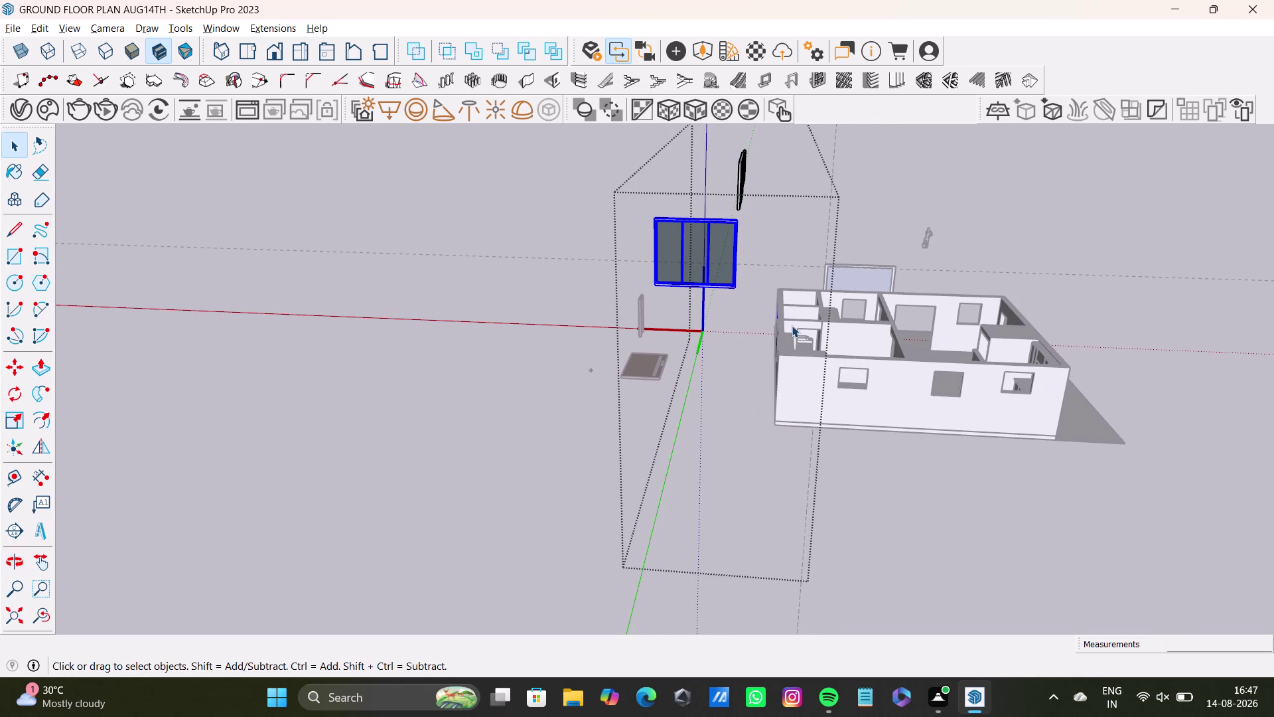
Check the window against the house from several angles, closing the group.
scroll(down, 3)
middle_drag(736, 476, 718, 527)
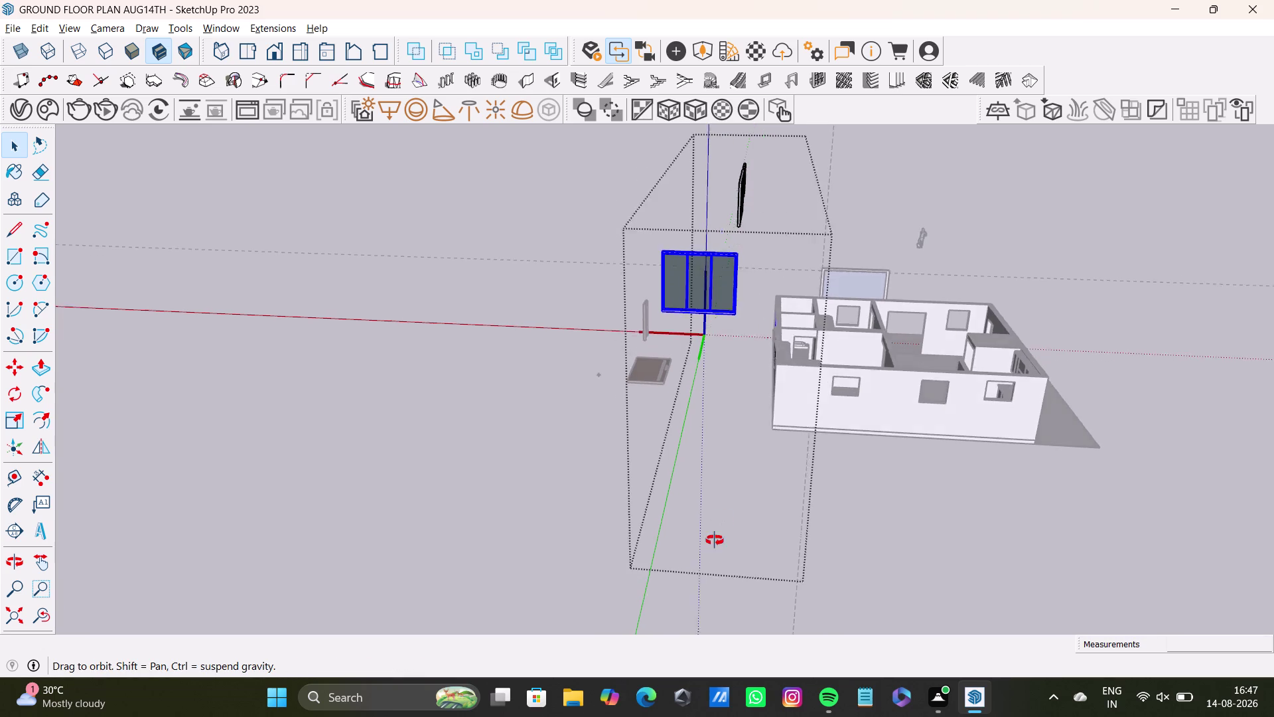
middle_drag(719, 526, 870, 511)
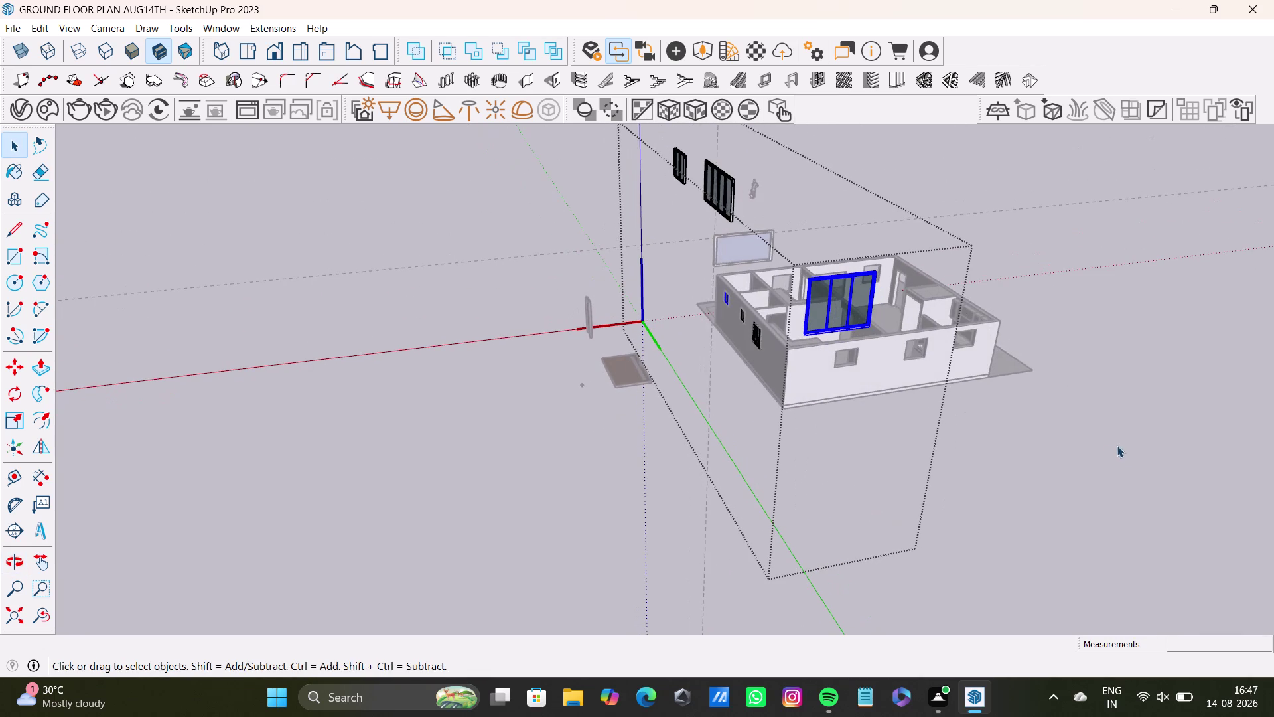
click(1130, 477)
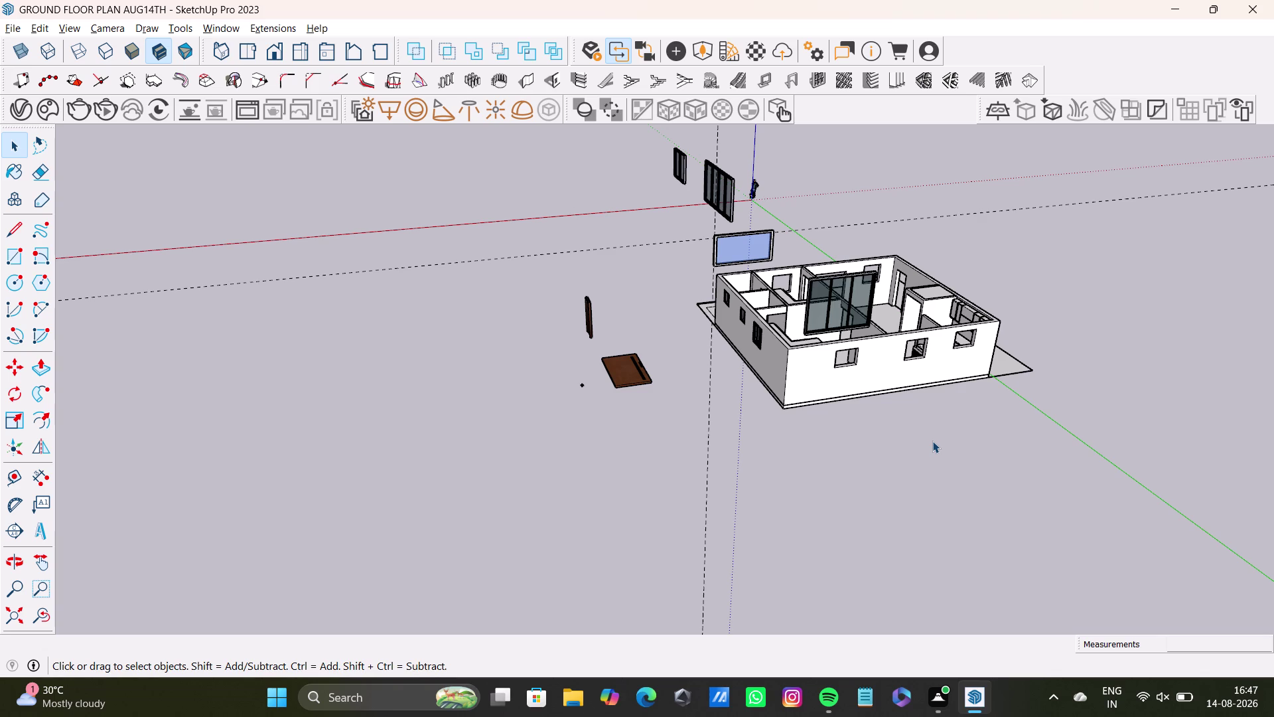
scroll(up, 3)
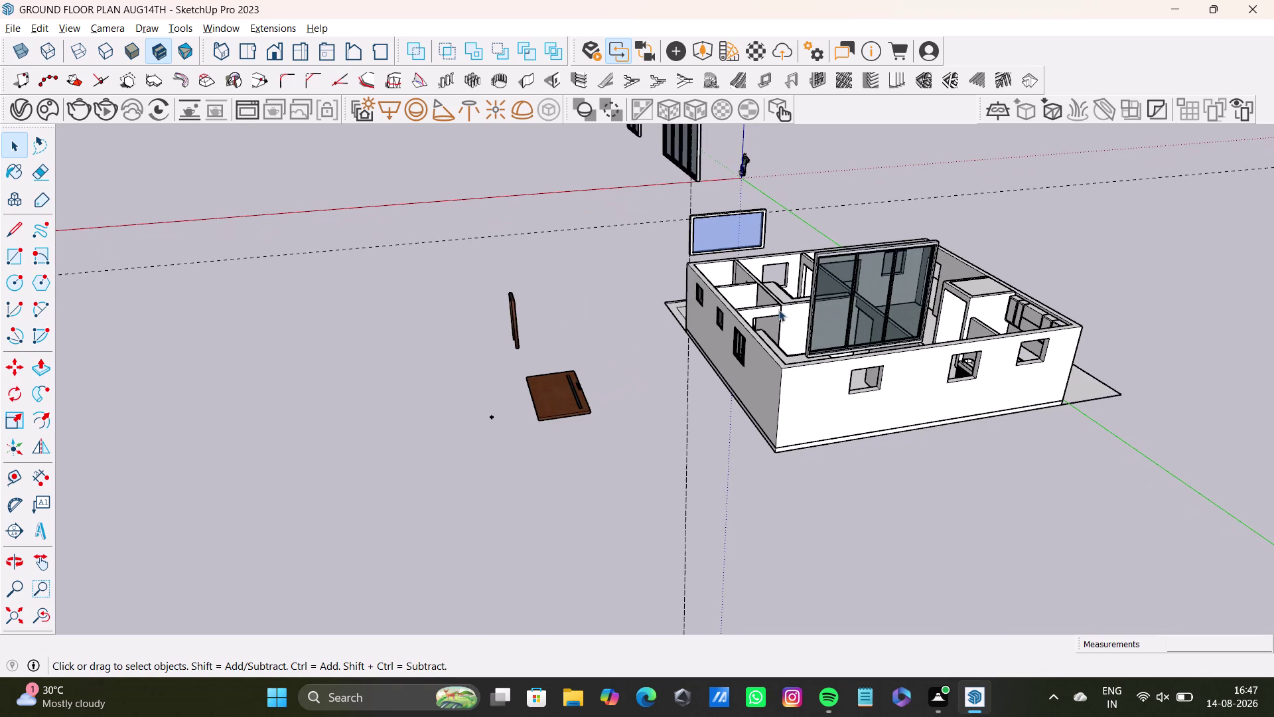
scroll(up, 3)
scroll(up, 3)
scroll(down, 3)
middle_drag(763, 377, 960, 443)
middle_drag(959, 443, 888, 407)
drag(919, 214, 1104, 413)
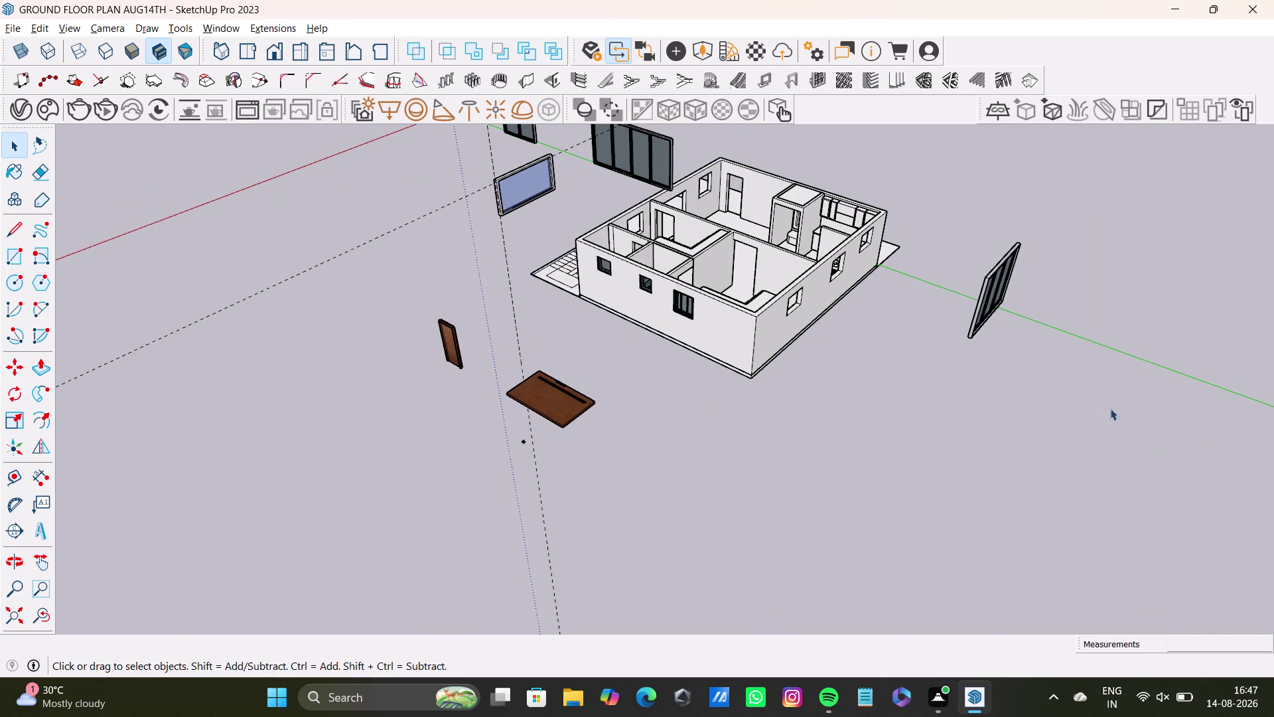
middle_drag(1109, 406, 984, 408)
Reopen the window group at the front wall and reselect the three-pane window.
drag(775, 302, 1010, 450)
double_click(856, 362)
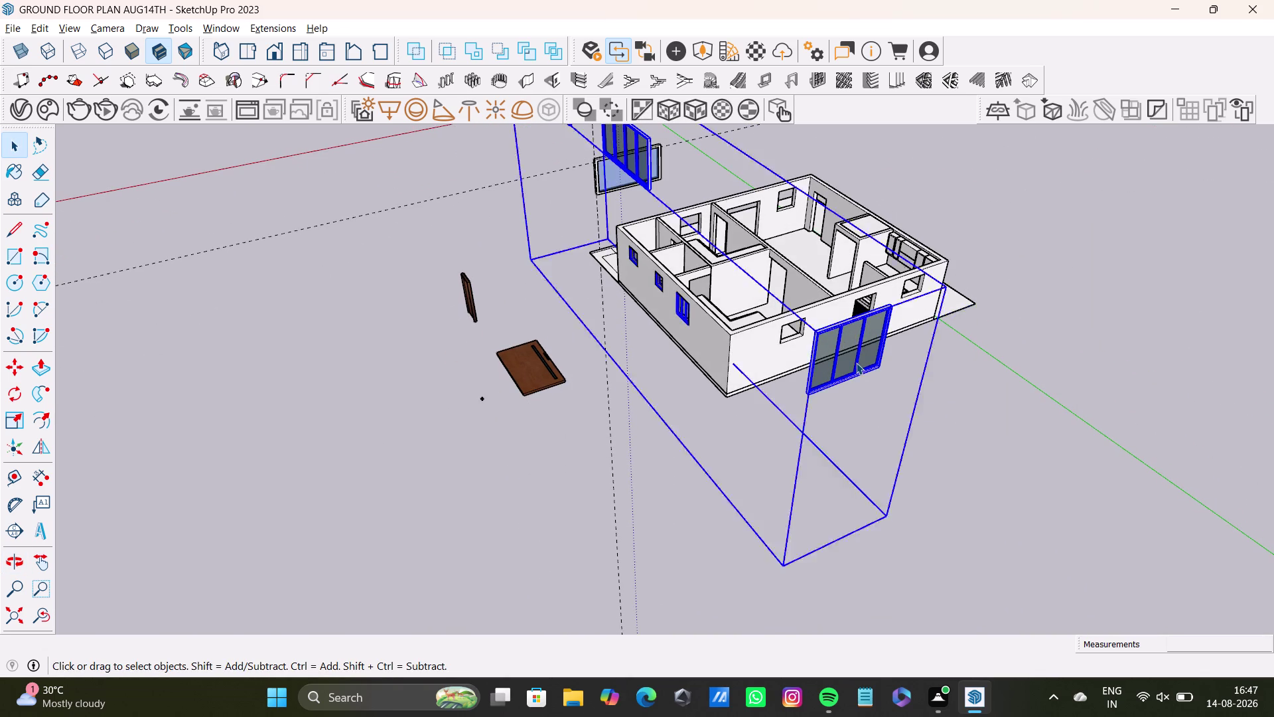
middle_drag(883, 380, 859, 407)
drag(751, 338, 811, 419)
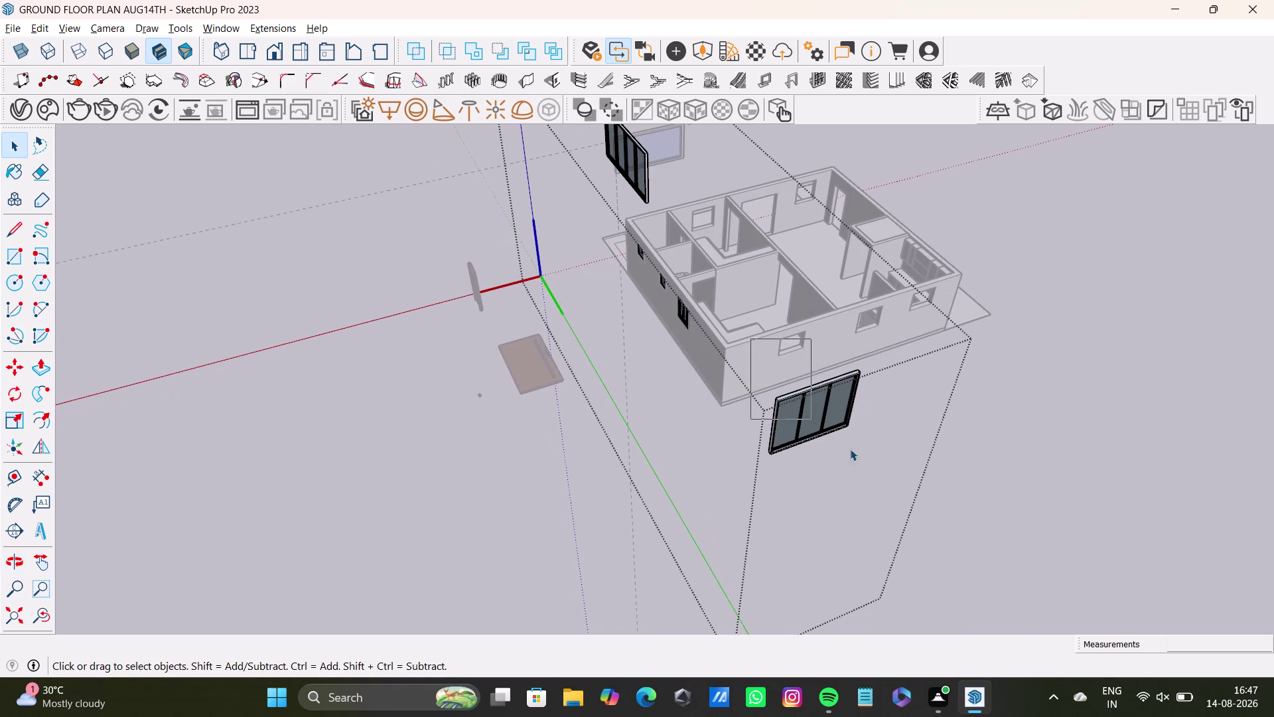
drag(812, 418, 942, 490)
Copy the window by its corner into the smaller opening below the long upper window.
key(m)
click(848, 430)
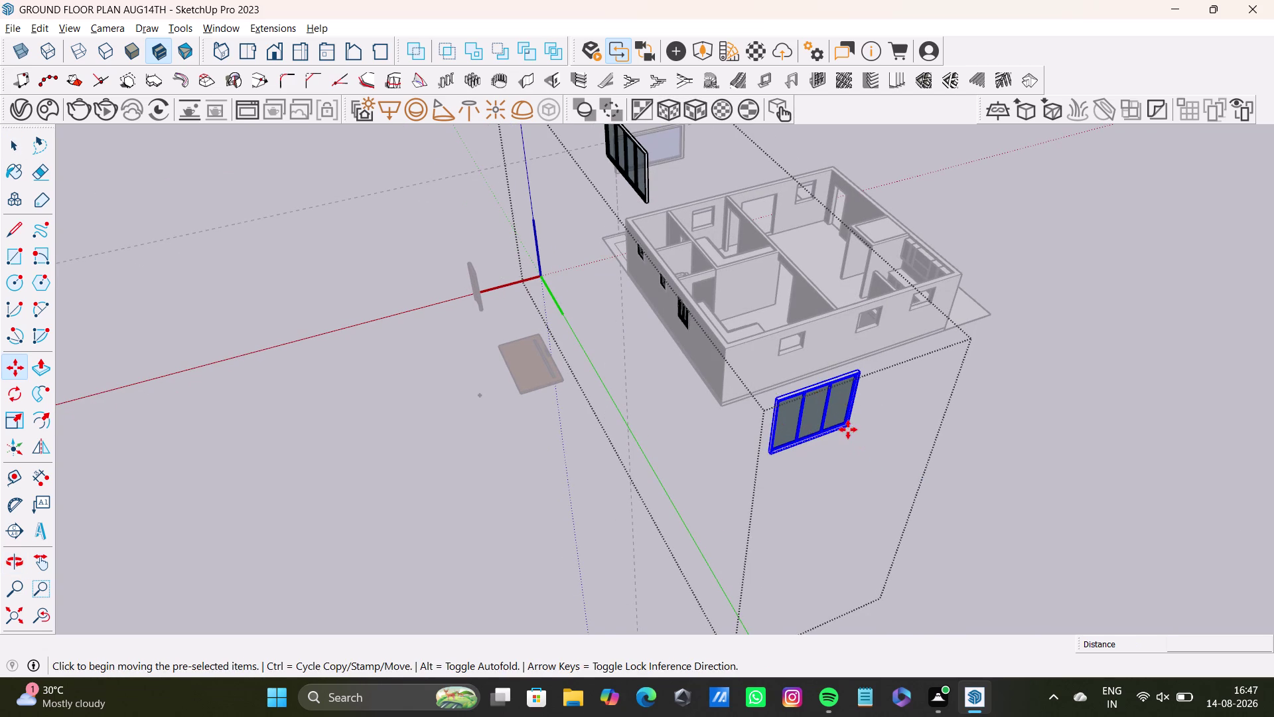
scroll(up, 3)
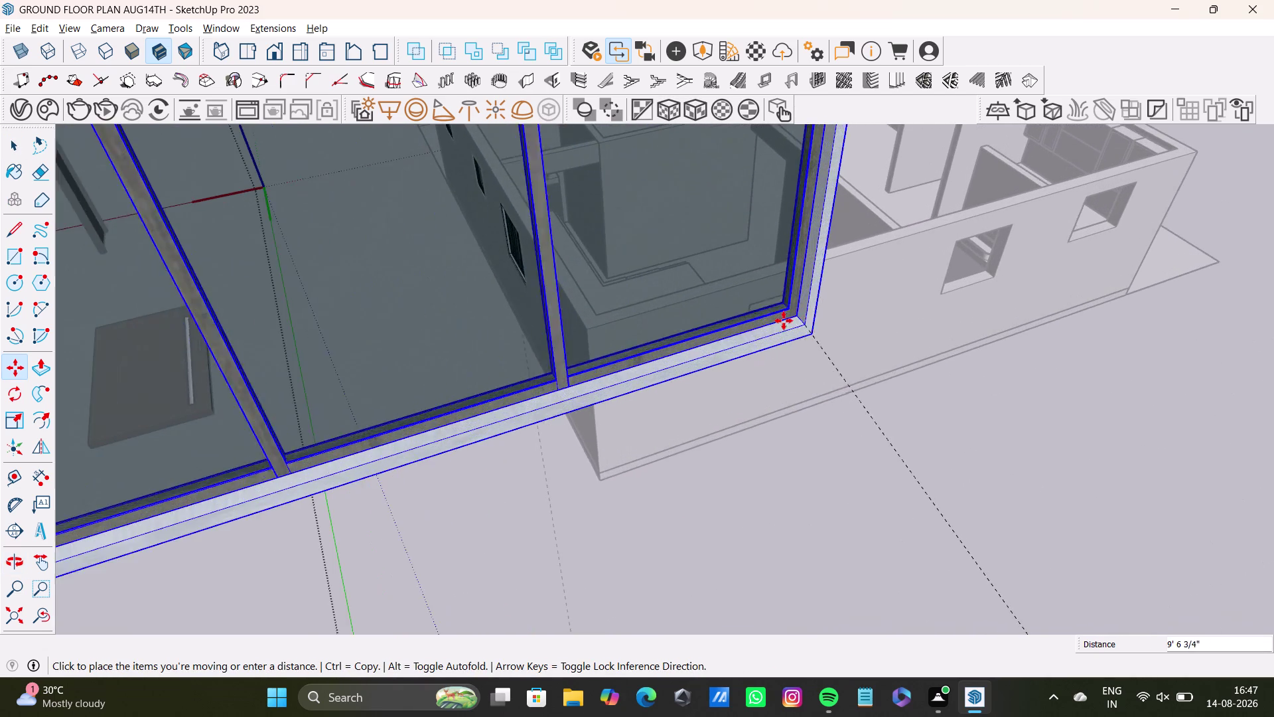
scroll(up, 3)
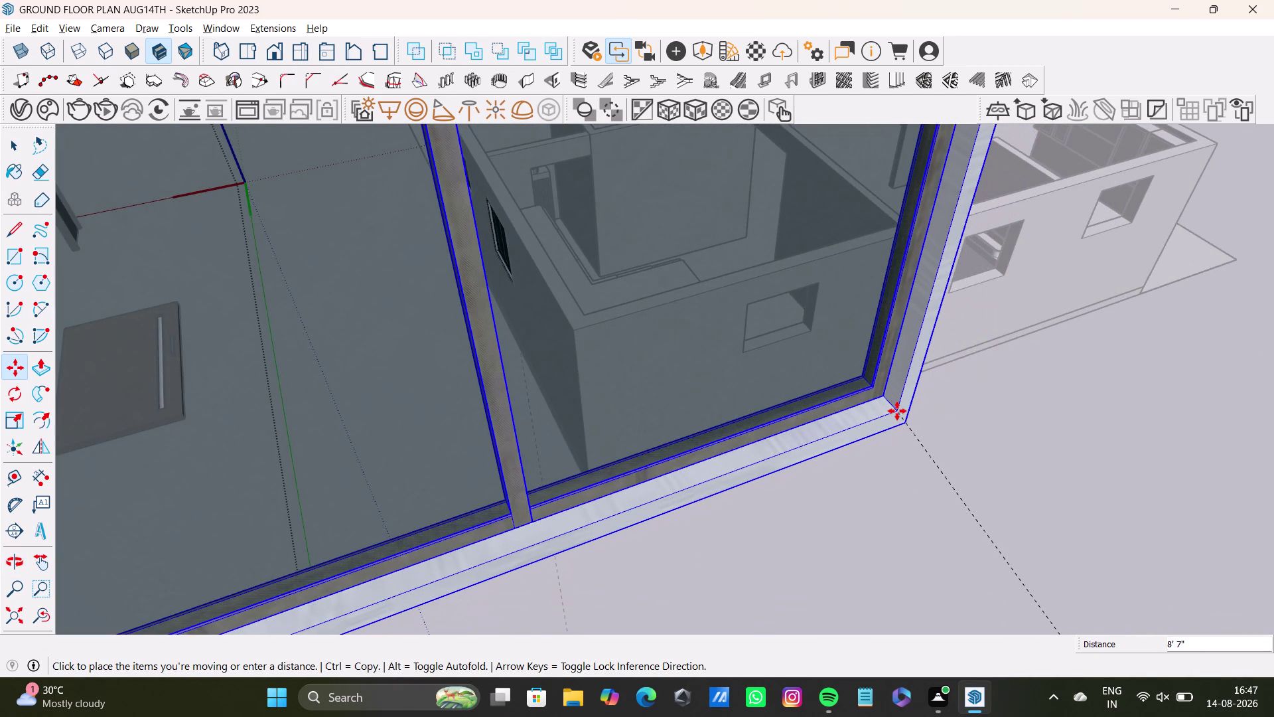
scroll(up, 3)
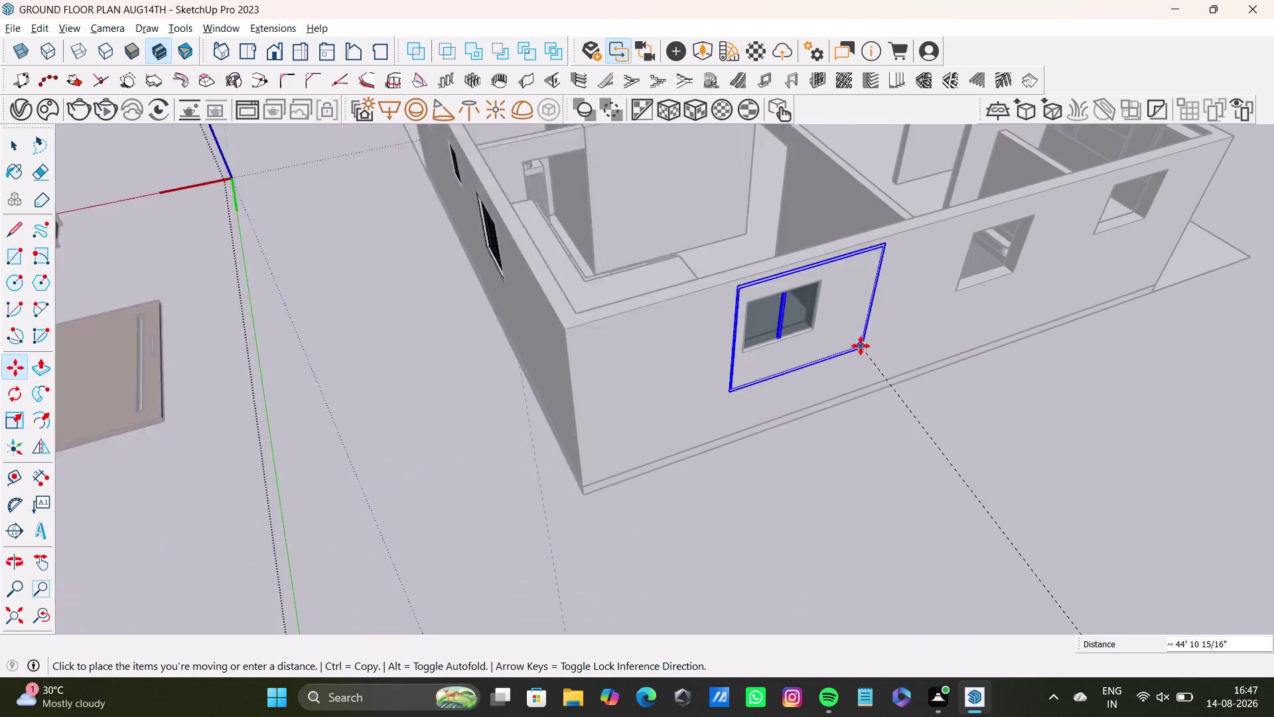
scroll(up, 3)
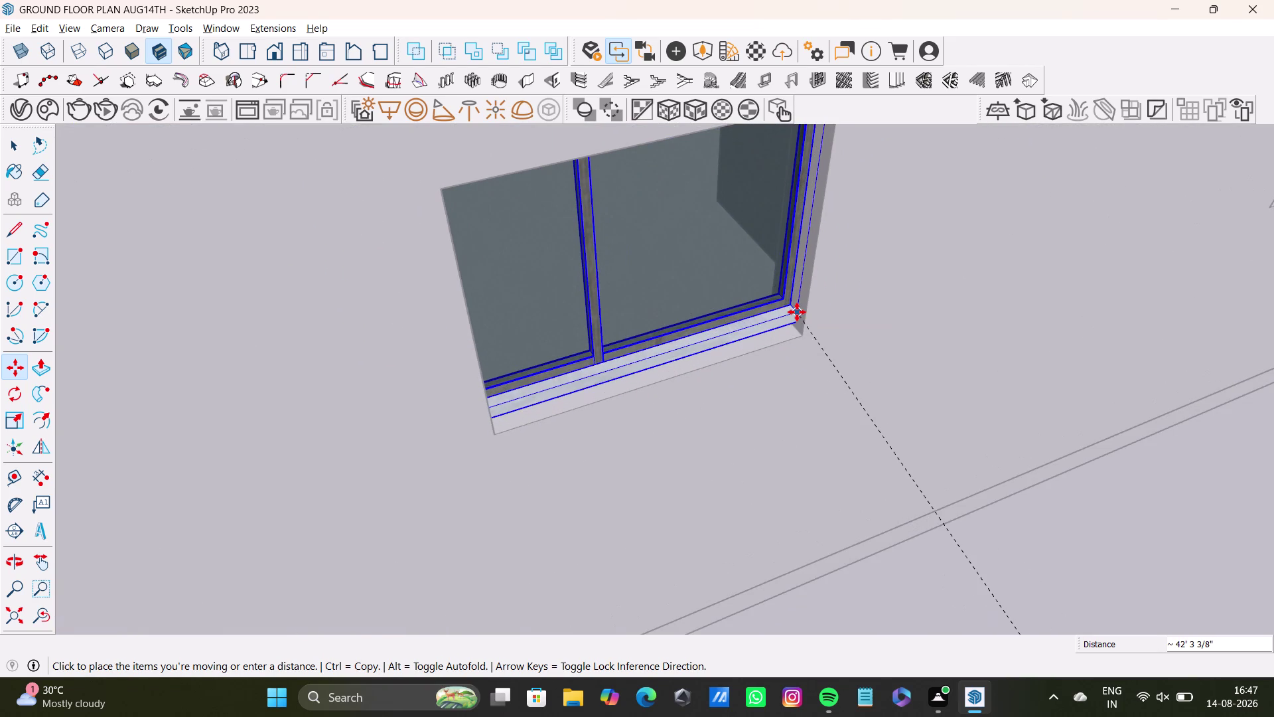
click(798, 315)
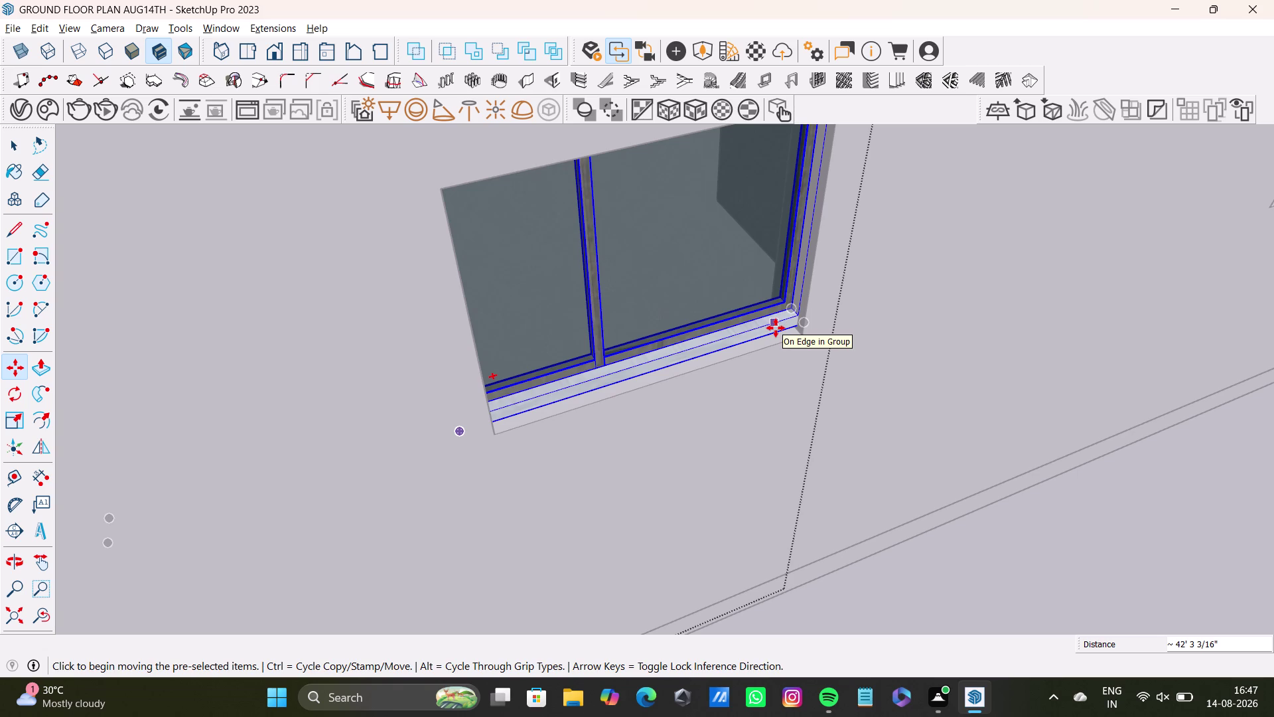
scroll(down, 3)
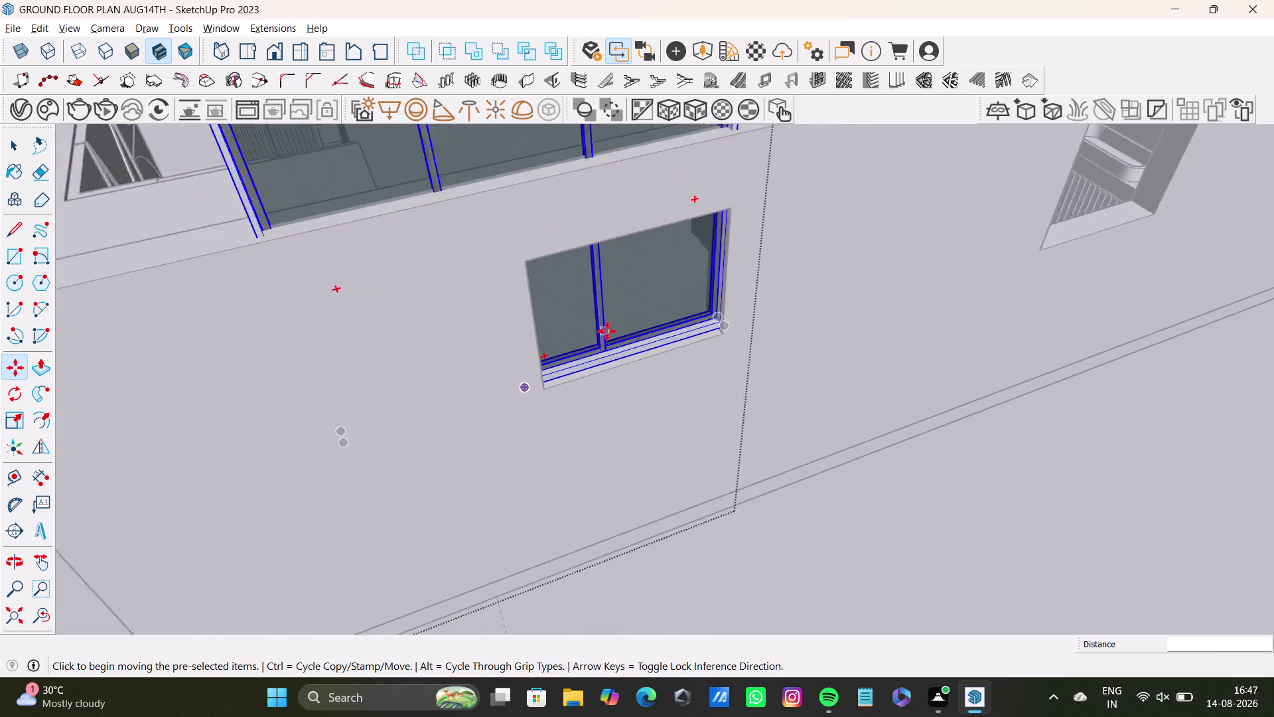
scroll(down, 3)
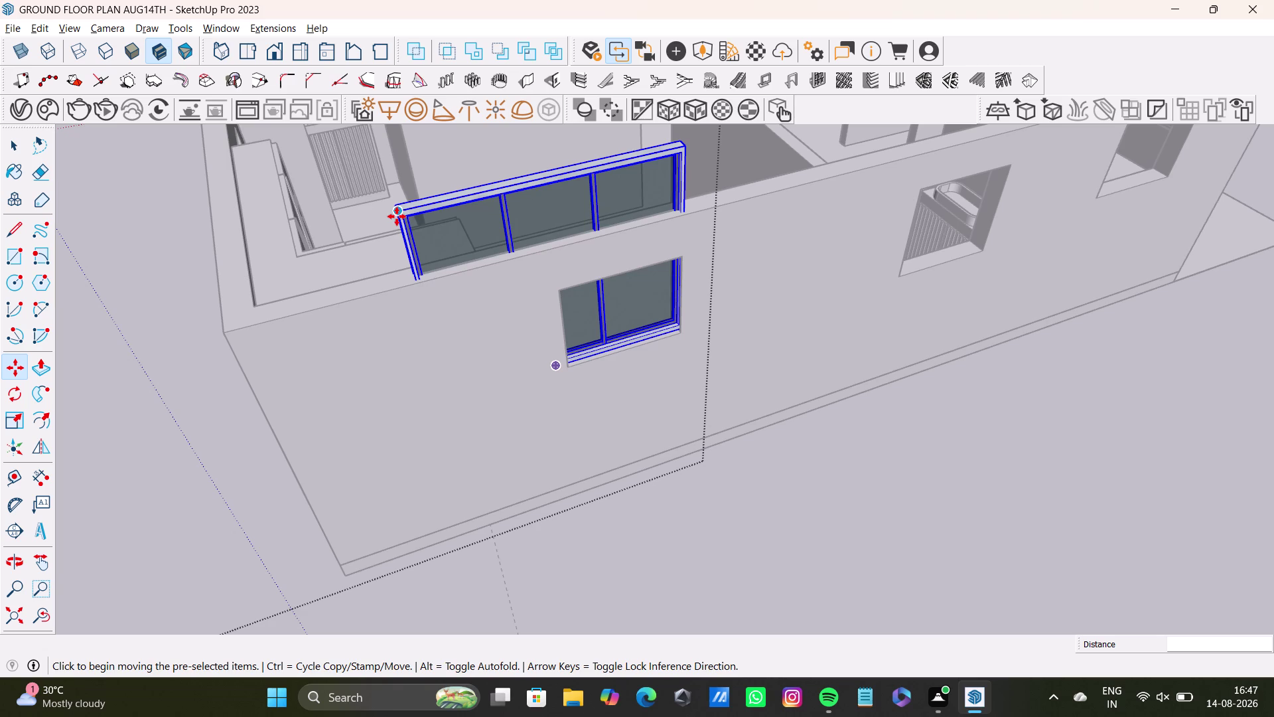
Bring the copied window in its wall opening into close view for scaling.
key(s)
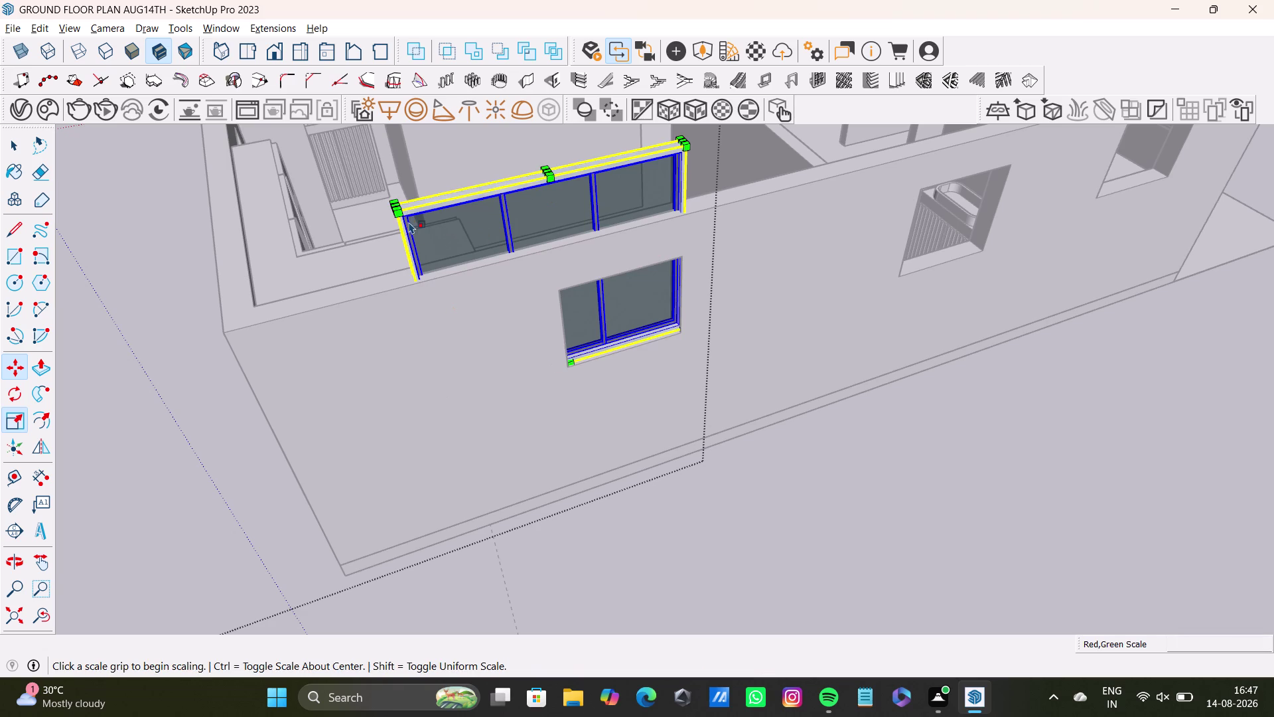
drag(388, 200, 563, 276)
middle_drag(651, 341, 747, 333)
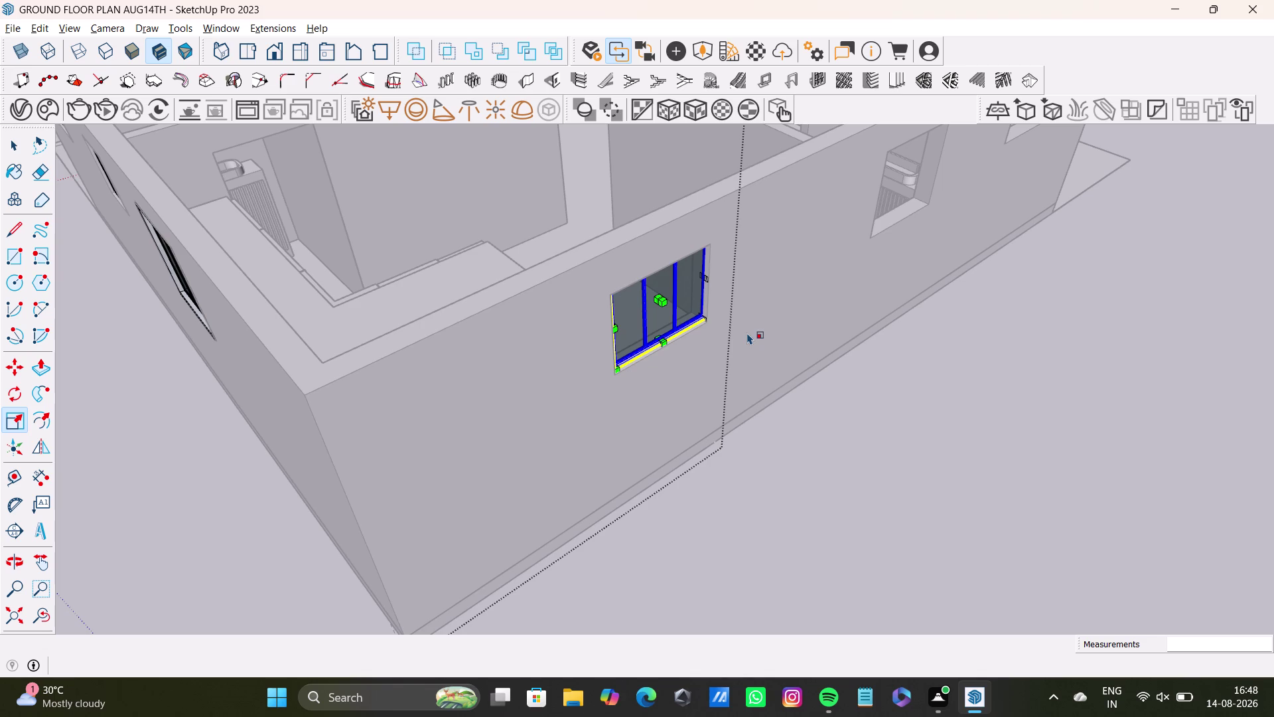
middle_drag(756, 359, 592, 277)
middle_drag(649, 260, 657, 416)
middle_drag(664, 387, 663, 303)
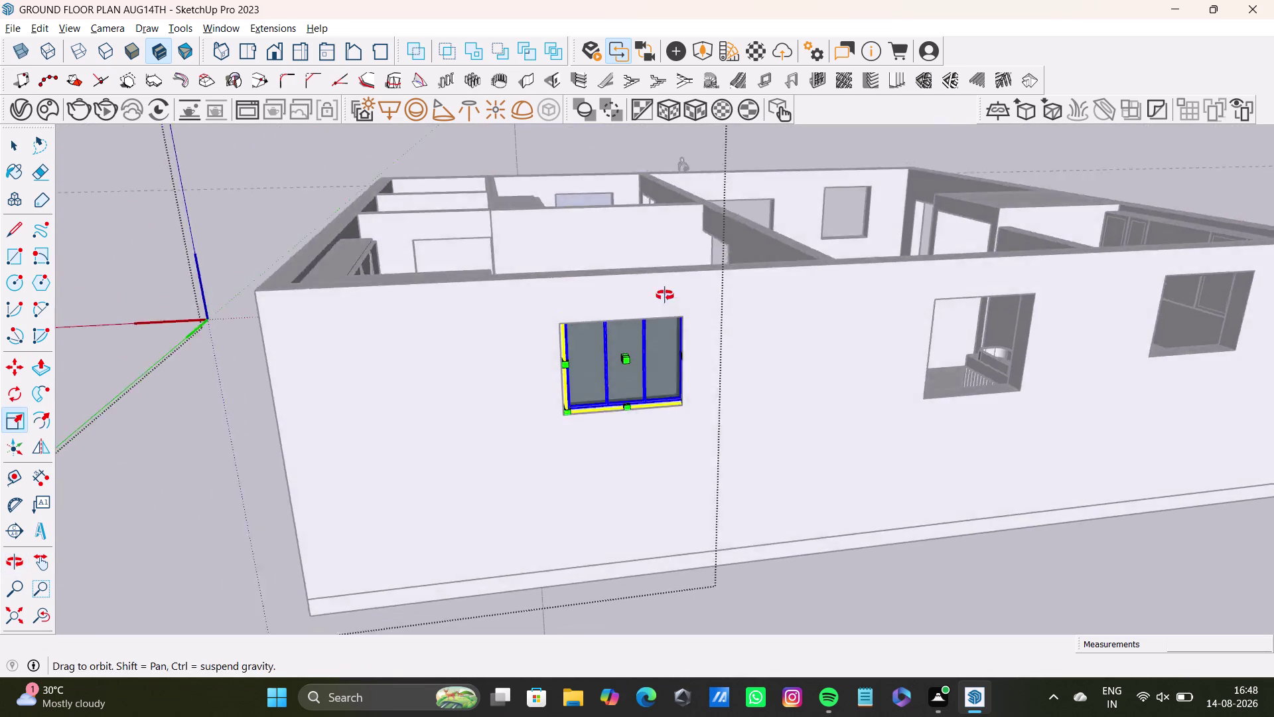
middle_drag(663, 303, 666, 290)
scroll(up, 3)
middle_drag(679, 266, 702, 273)
middle_drag(703, 285, 739, 208)
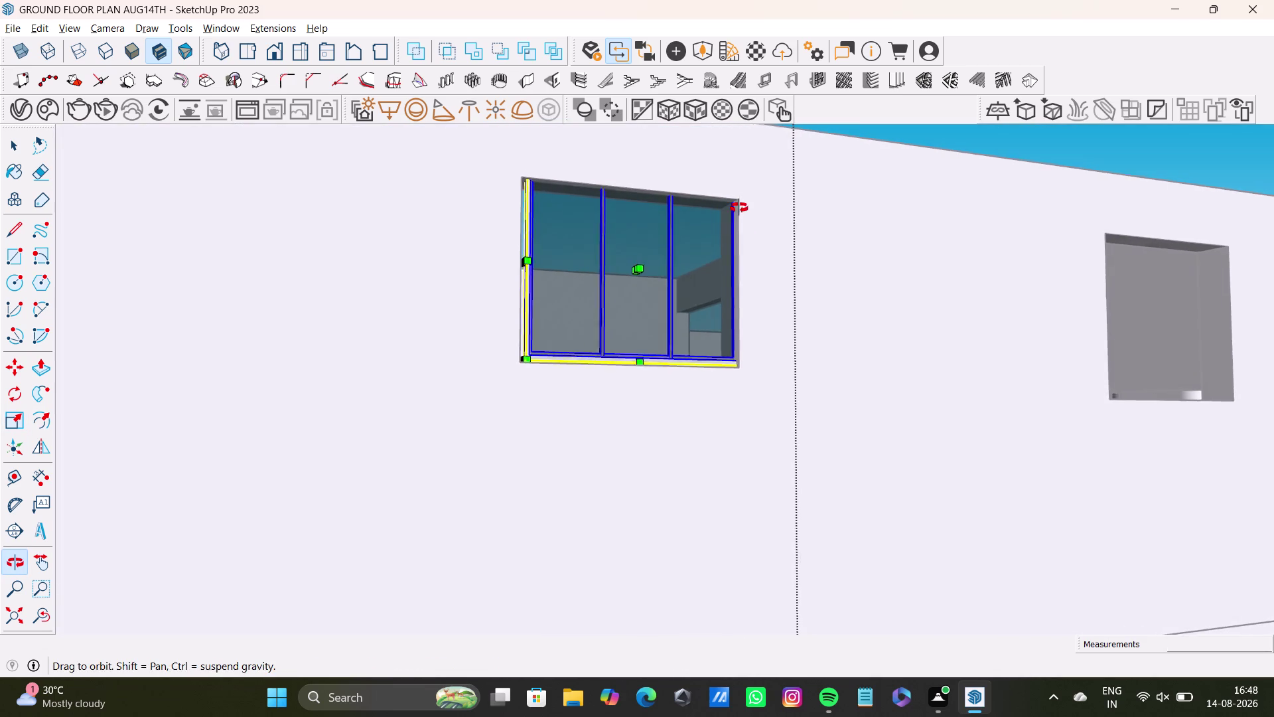
middle_drag(739, 209, 739, 208)
Stretch the window sideways to the opening's edge, after undoing a flipped resize.
key(s)
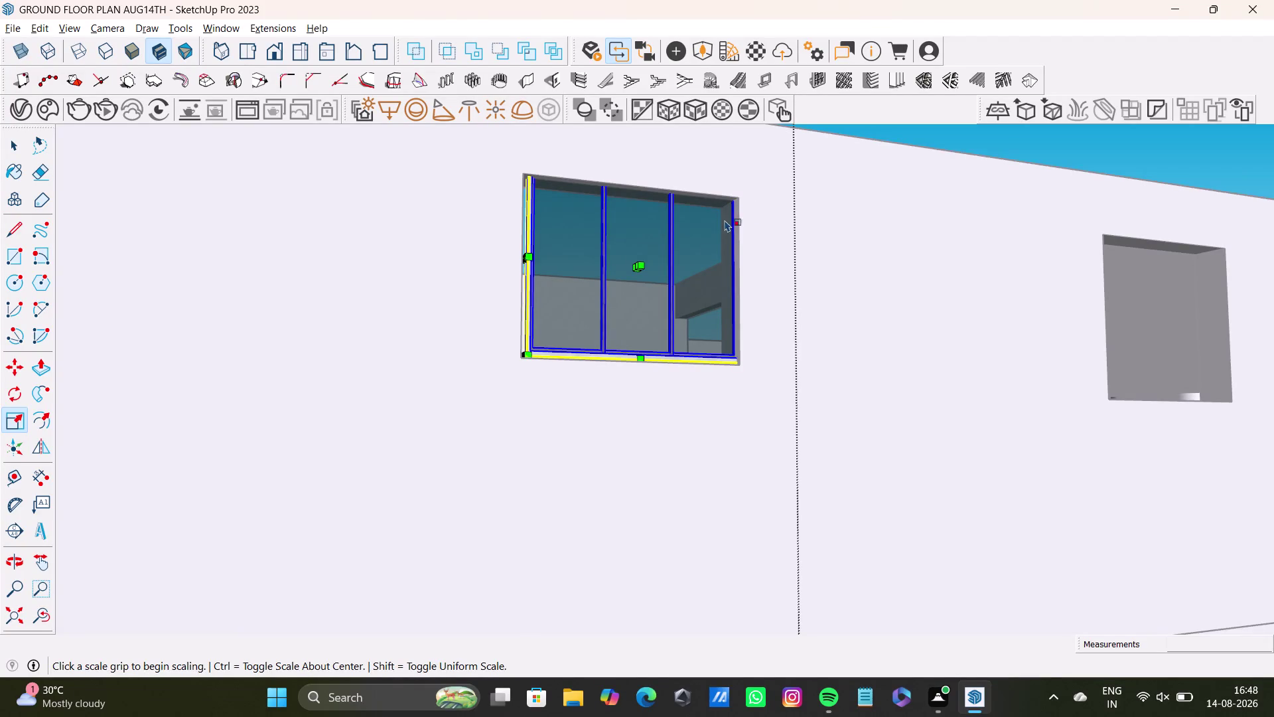
scroll(up, 3)
middle_drag(550, 310, 561, 333)
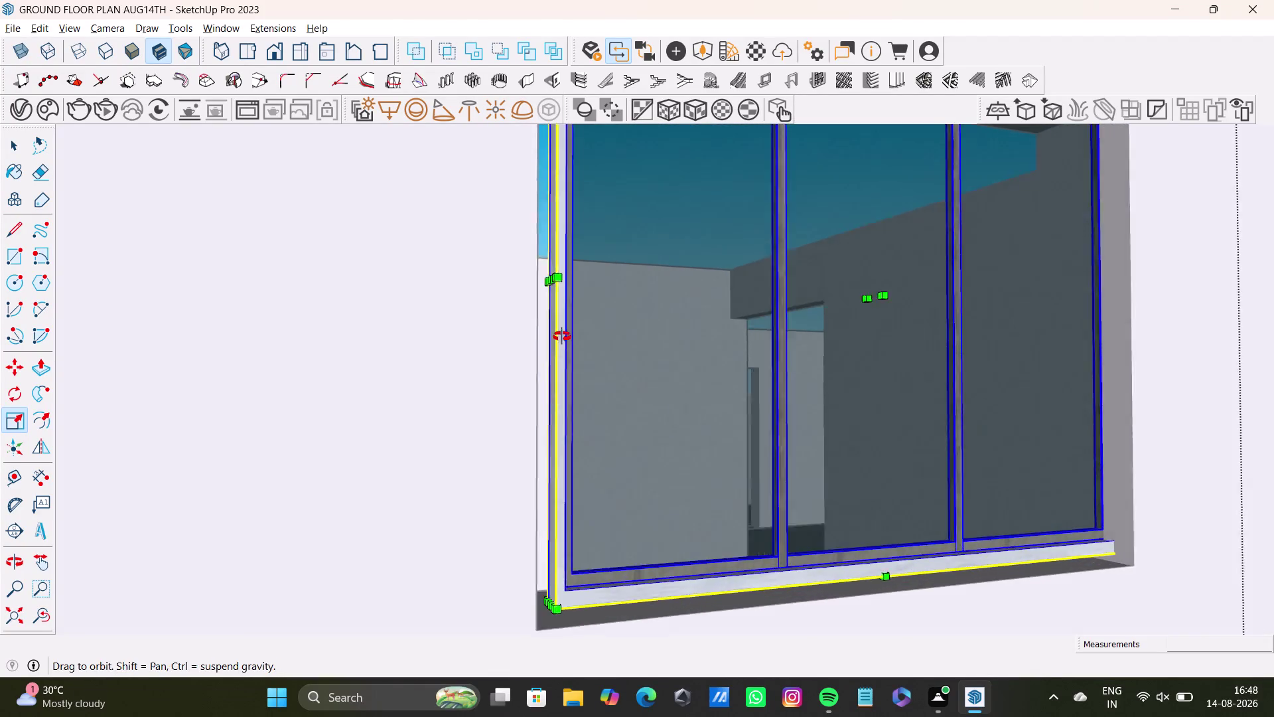
middle_drag(561, 333, 576, 363)
scroll(up, 3)
click(568, 316)
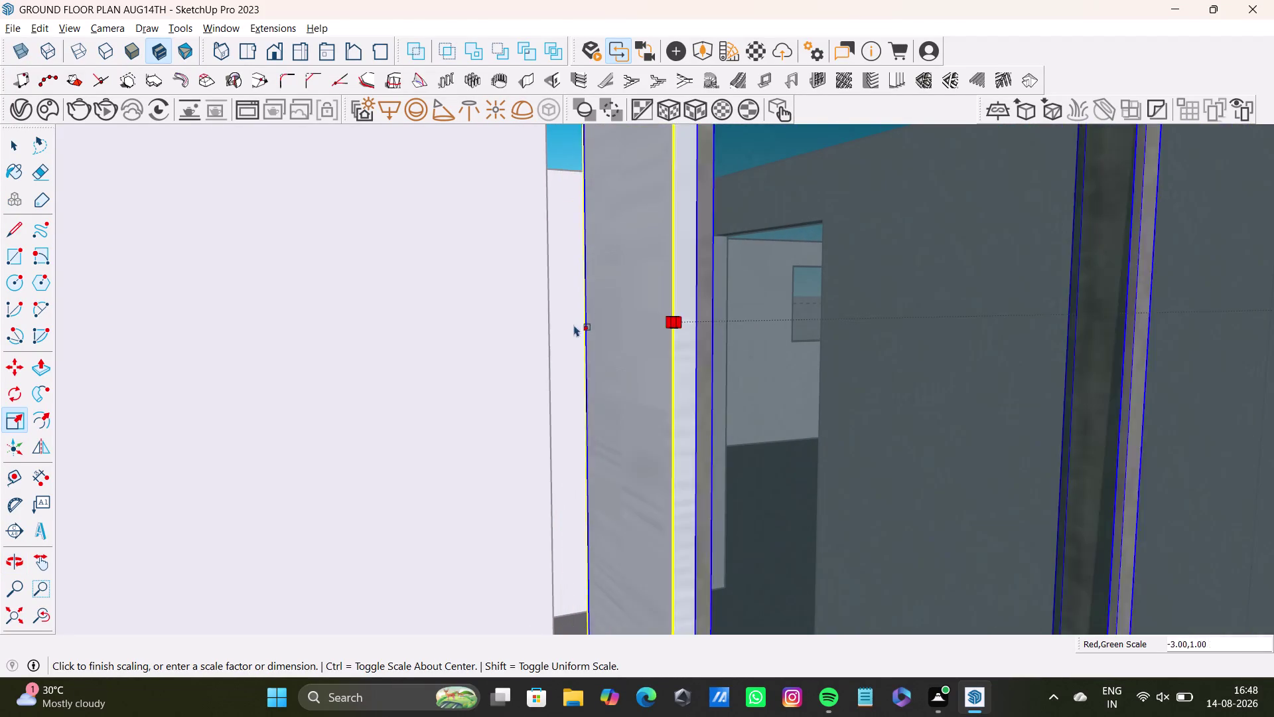
key(space)
key(s)
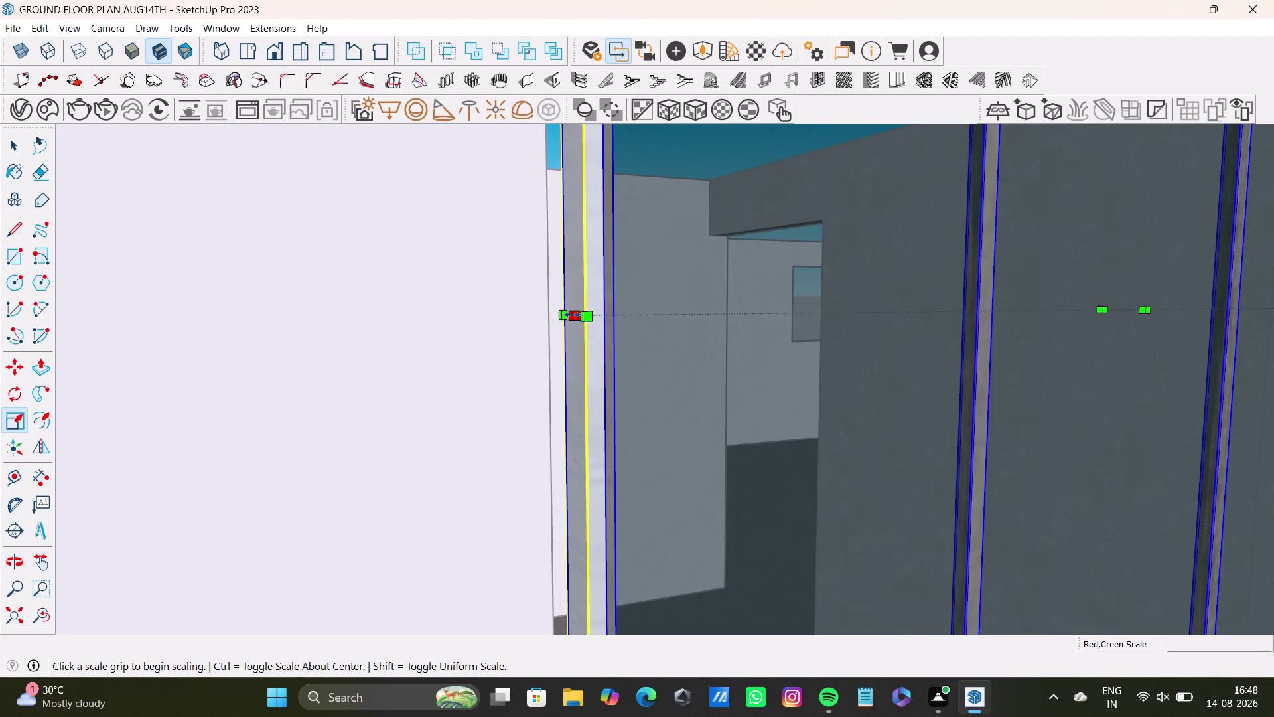
drag(574, 314, 541, 325)
Inspect the stretched window's fit against the wall from several angles.
scroll(down, 3)
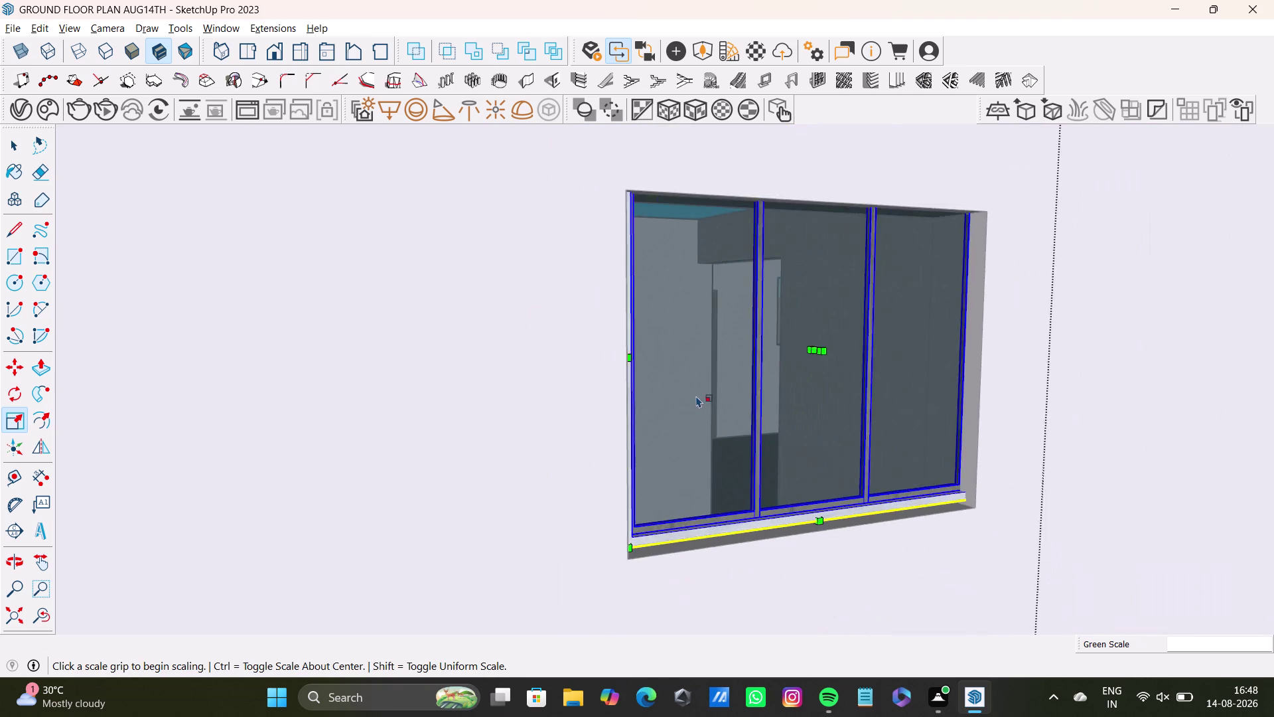
scroll(down, 3)
middle_drag(708, 402, 665, 446)
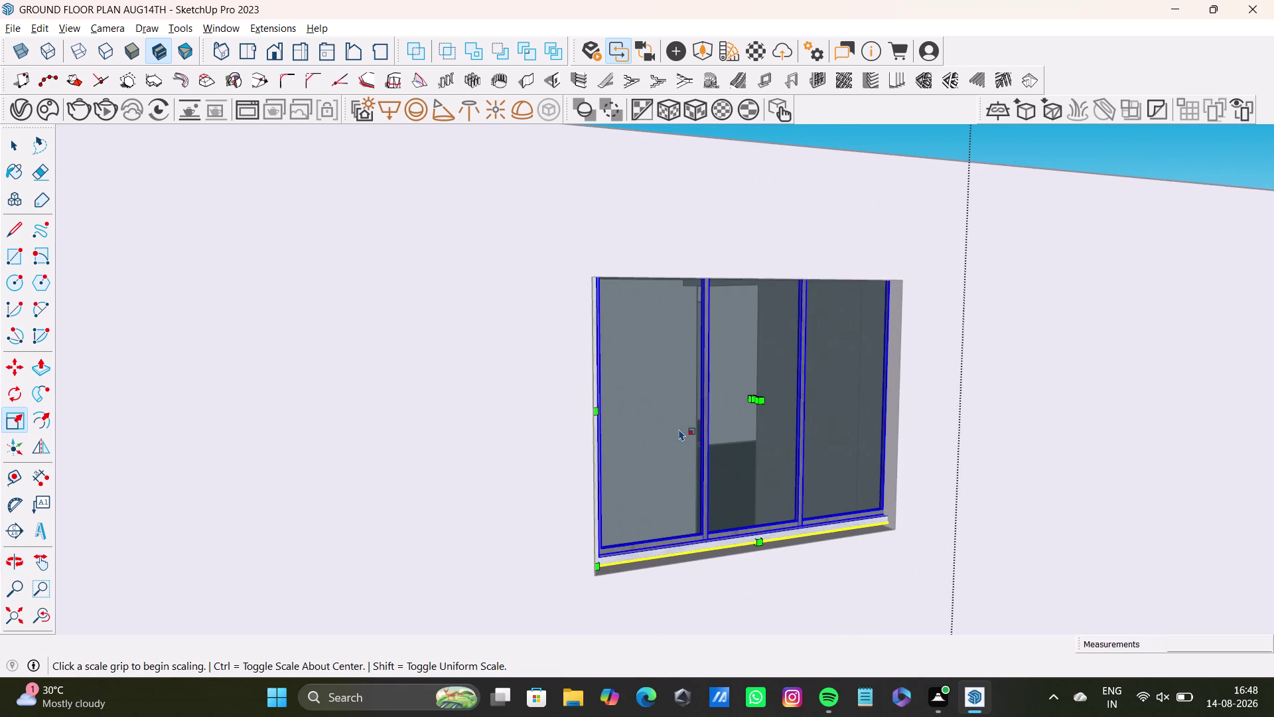
scroll(down, 3)
middle_drag(680, 430, 698, 403)
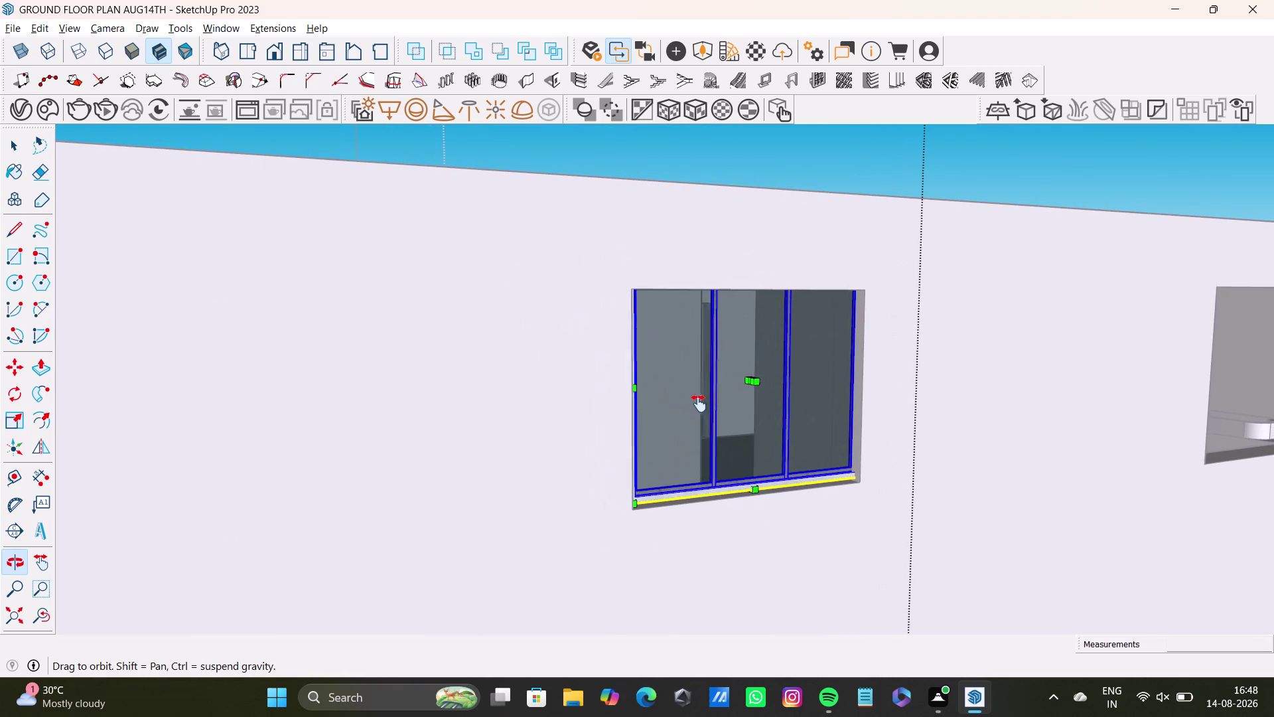
middle_drag(698, 403, 711, 455)
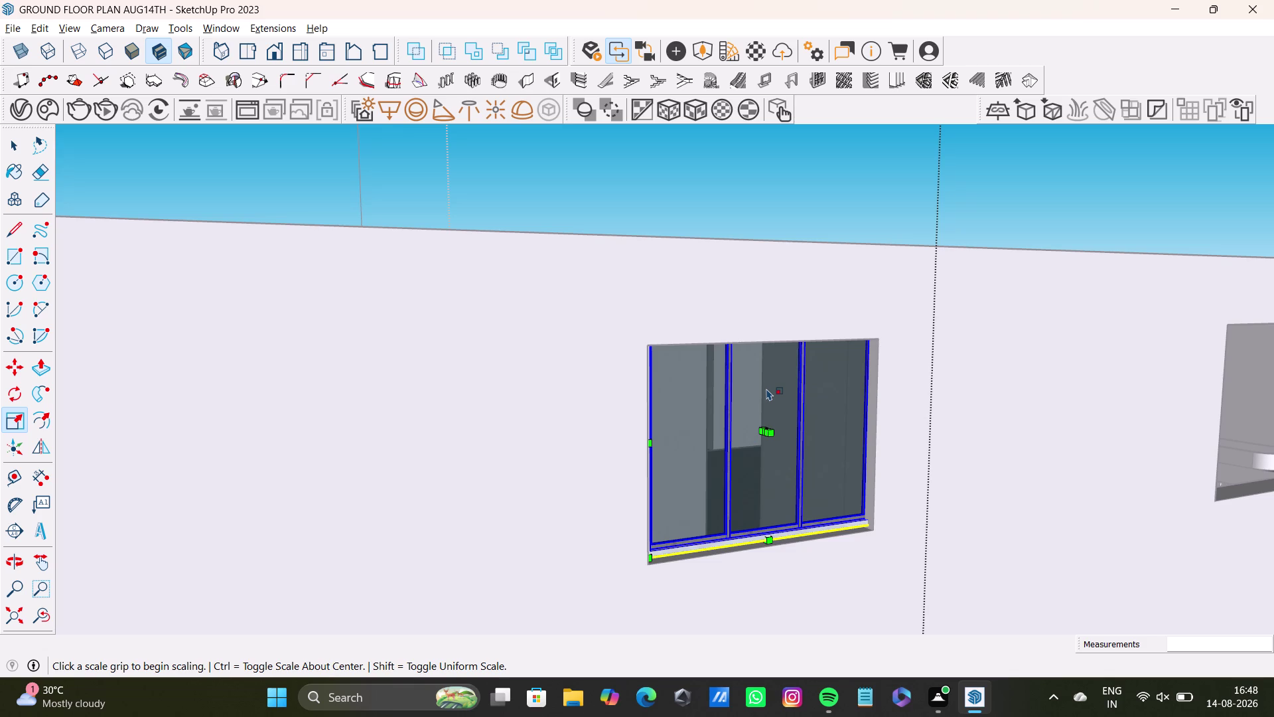
middle_drag(762, 371, 675, 397)
middle_drag(665, 418, 658, 264)
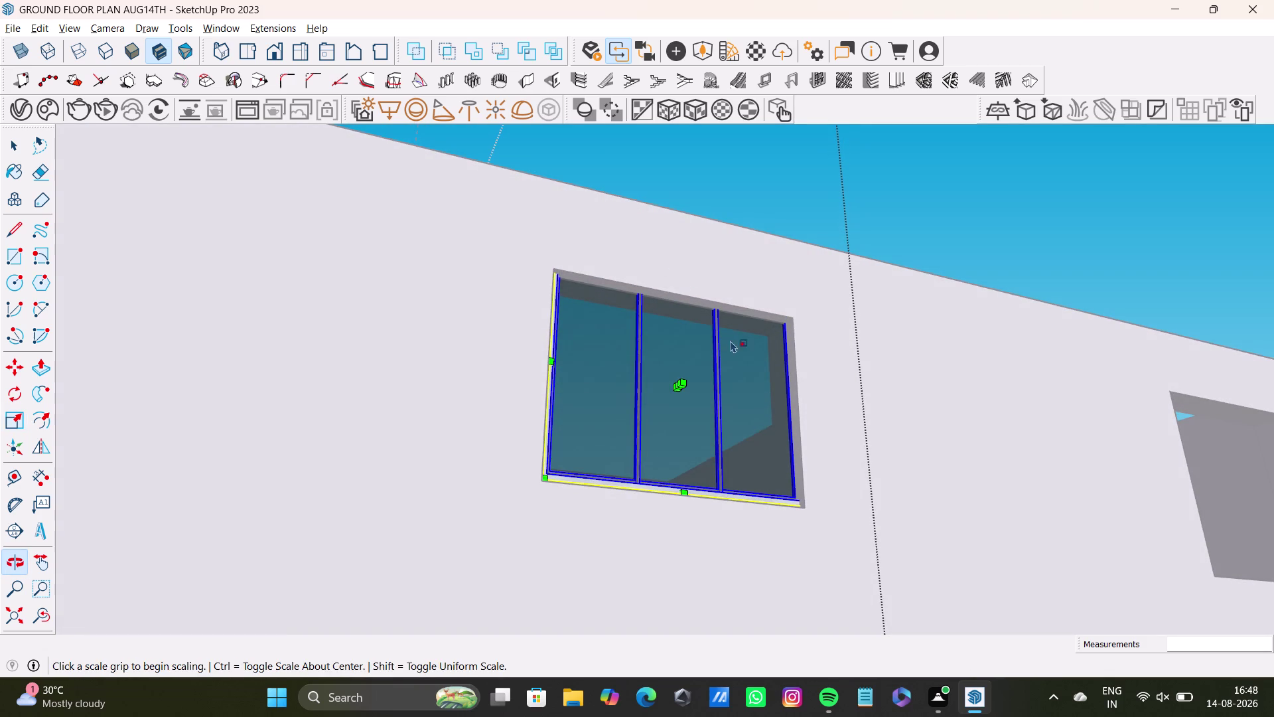
key(s)
middle_drag(741, 347, 737, 543)
scroll(up, 3)
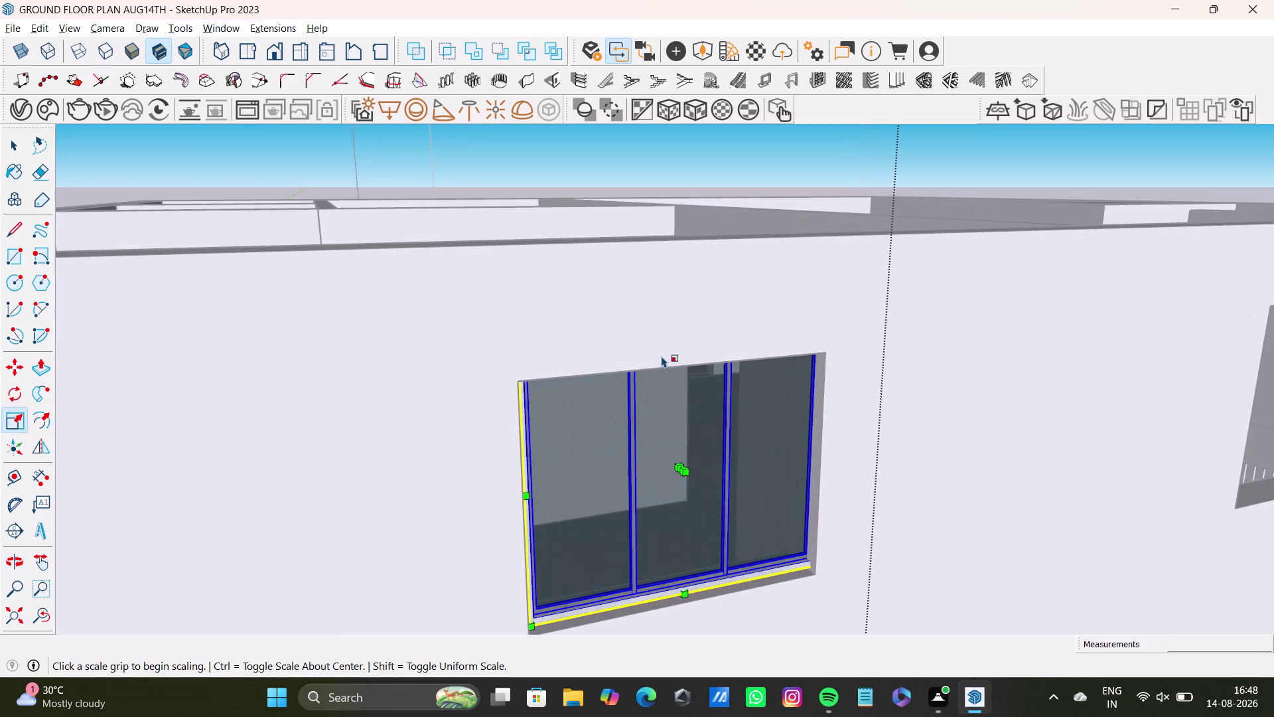
Shrink the window uniformly, keeping its proportions, to fit the opening.
key(s)
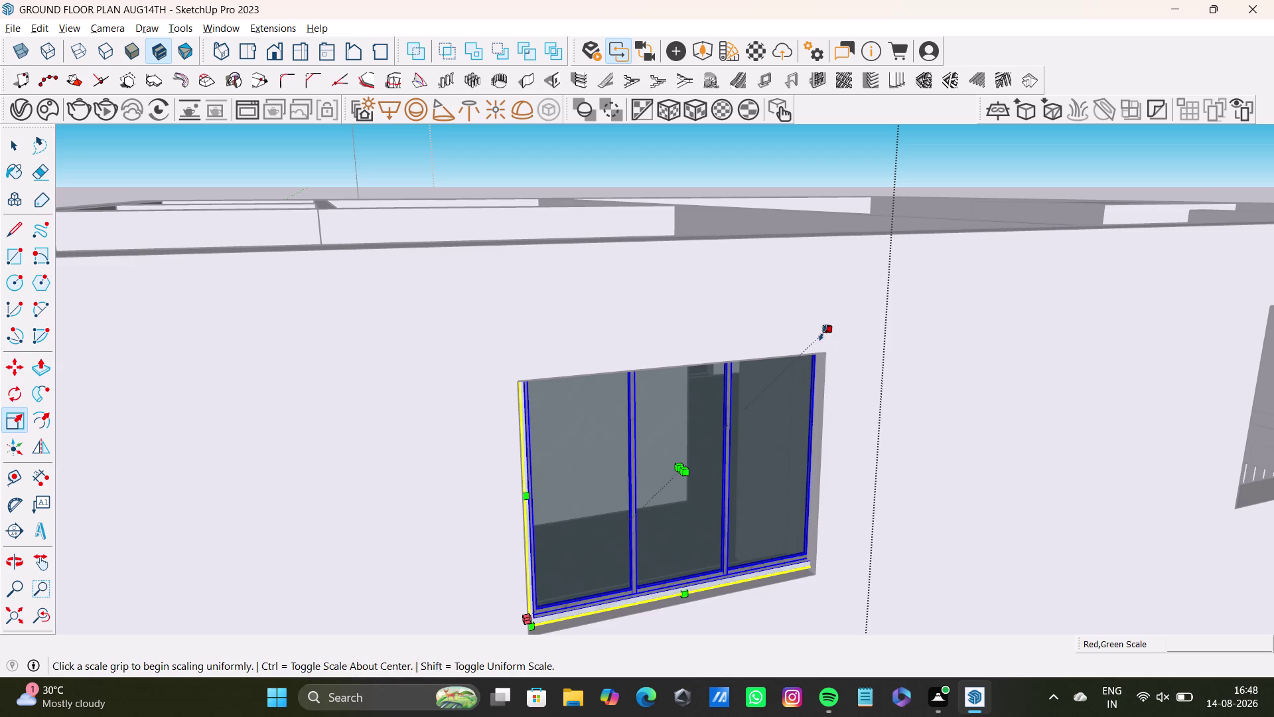
drag(822, 332, 802, 359)
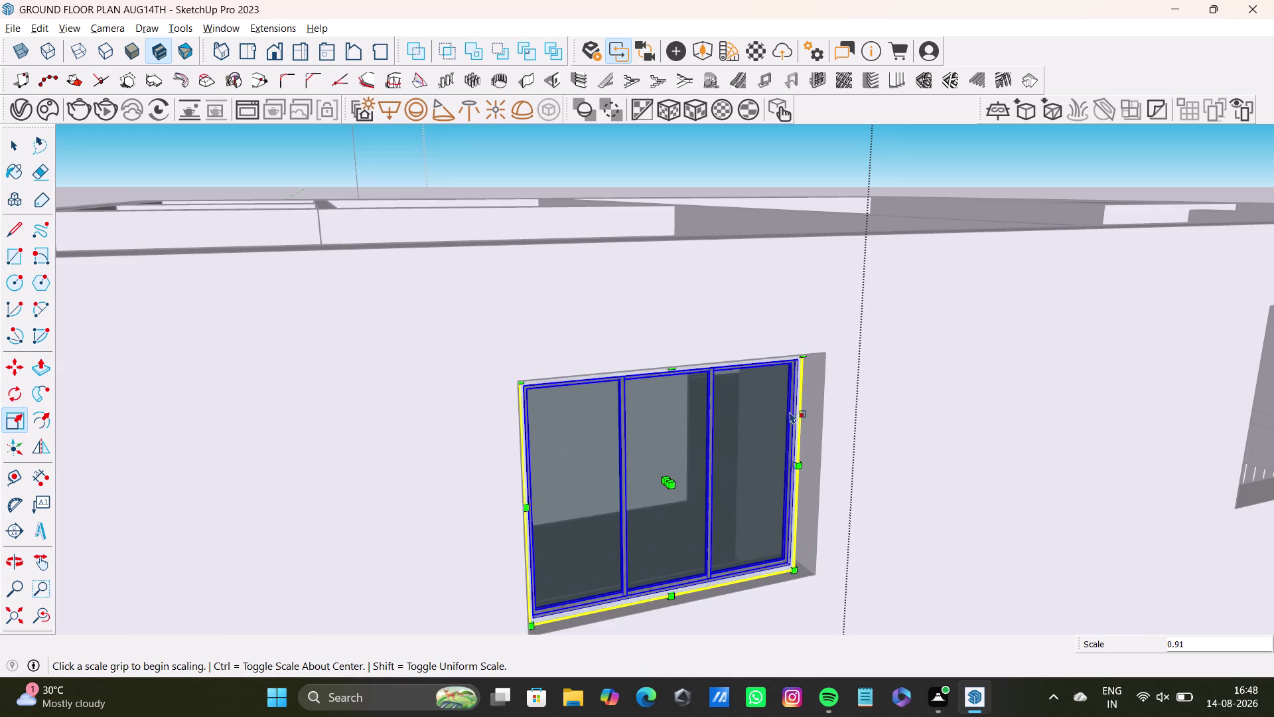
middle_drag(788, 418, 712, 280)
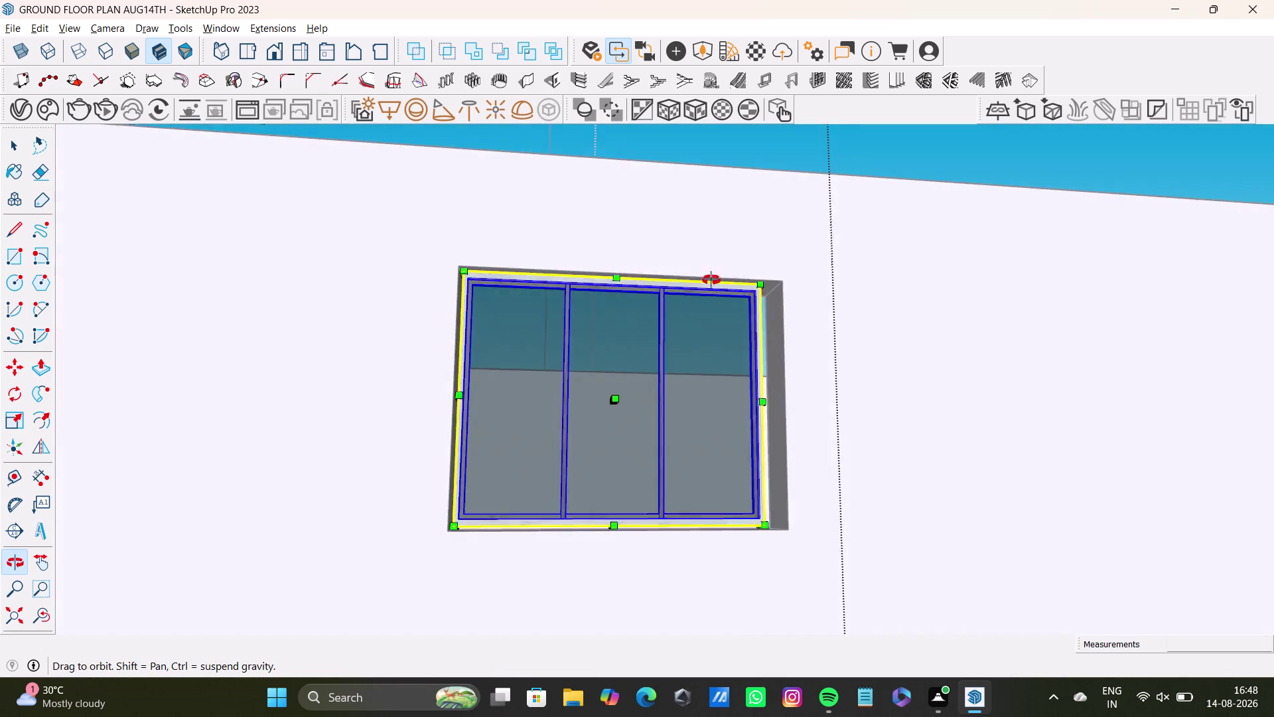
middle_drag(712, 280, 712, 267)
scroll(up, 3)
Inspect the gaps along the window's right edge and lower corner.
middle_drag(771, 404, 693, 491)
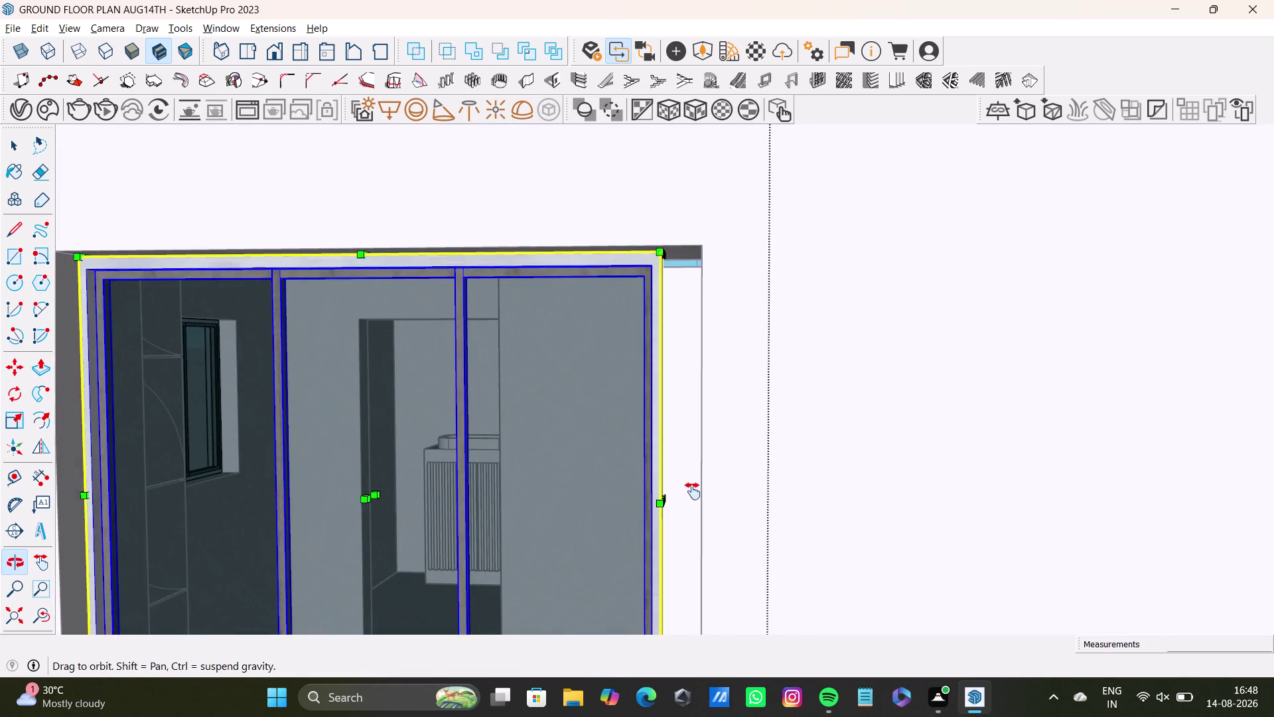
middle_drag(692, 491, 711, 405)
scroll(up, 3)
middle_drag(723, 325, 706, 418)
middle_drag(712, 419, 743, 382)
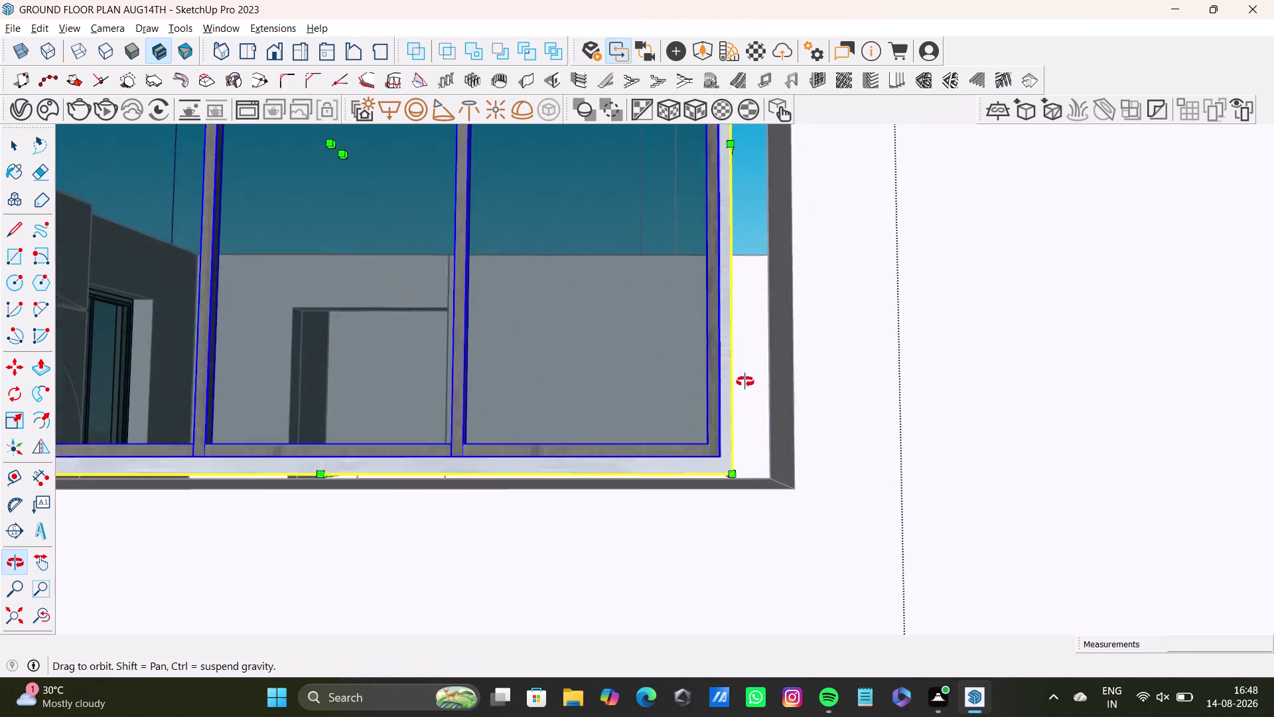
middle_drag(743, 382, 747, 381)
scroll(up, 3)
middle_drag(385, 409, 489, 339)
scroll(up, 3)
middle_drag(442, 437, 442, 422)
click(22, 614)
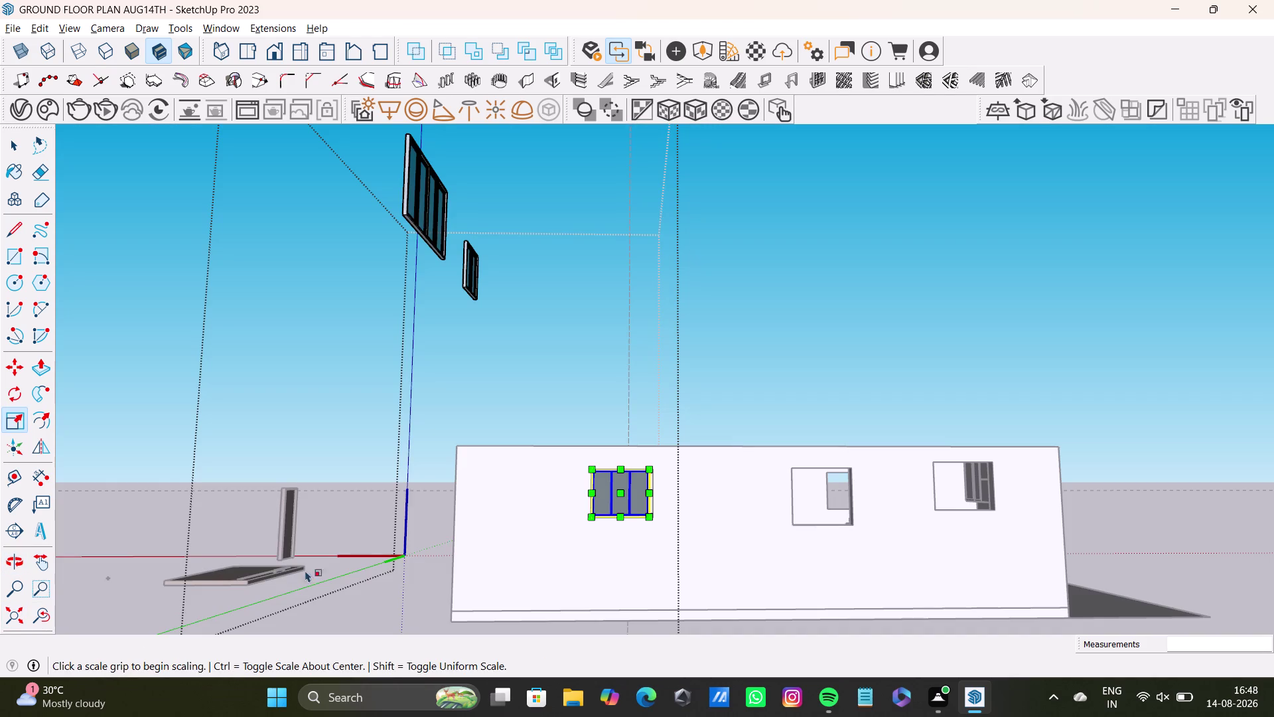
Orbit and zoom around the three-pane window to check its fit in the front-wall opening.
middle_drag(589, 489, 594, 582)
scroll(up, 3)
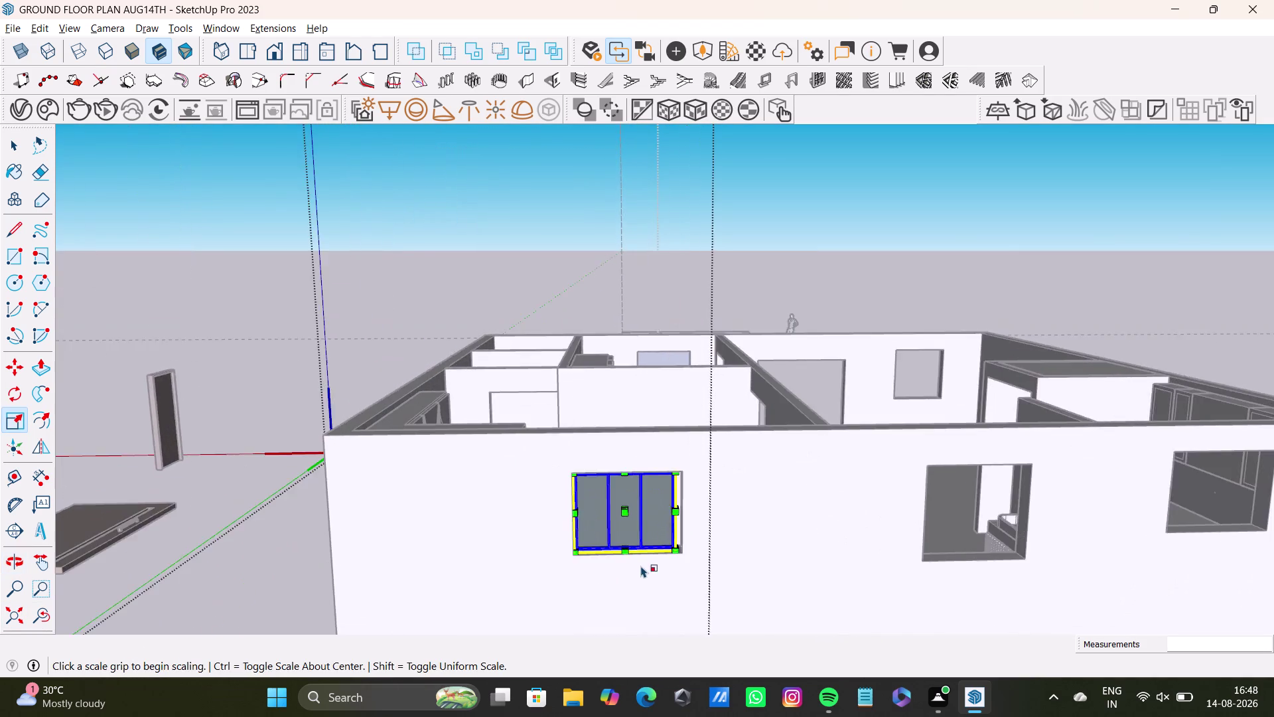
scroll(up, 3)
middle_drag(640, 549, 641, 481)
scroll(up, 3)
middle_drag(638, 500, 638, 457)
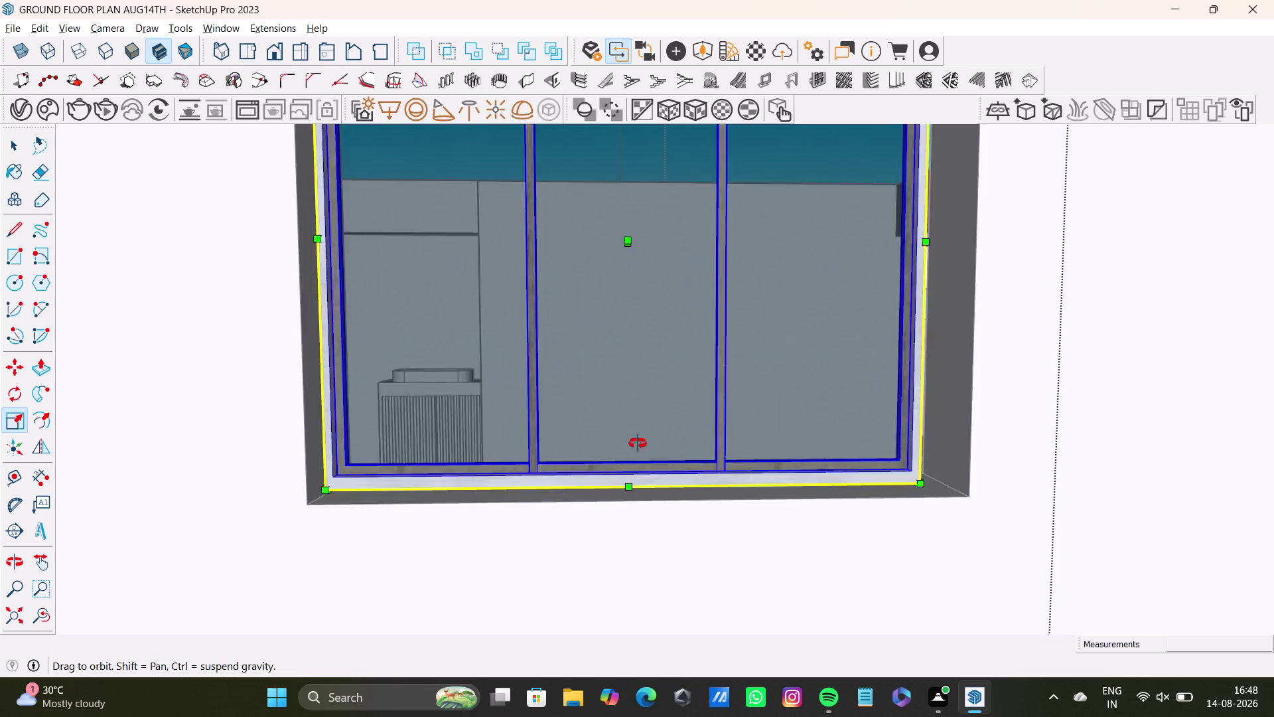
middle_drag(639, 457, 635, 428)
scroll(up, 3)
middle_drag(628, 437, 623, 451)
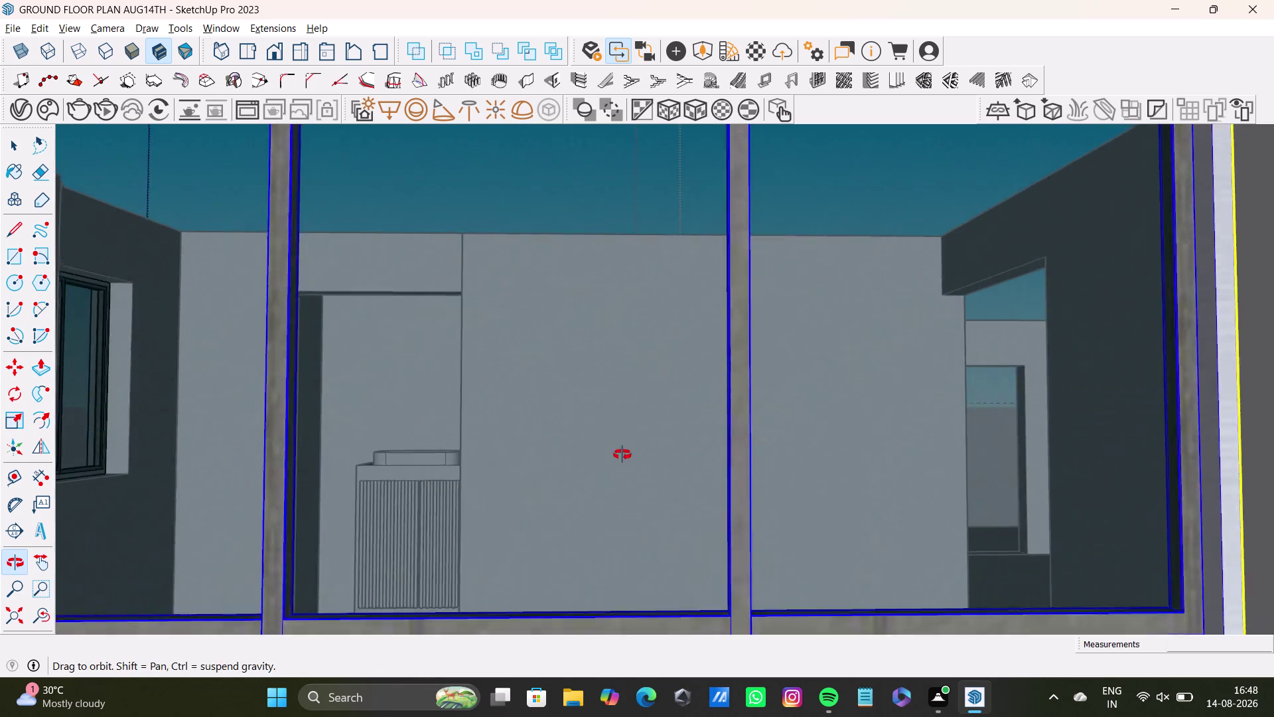
middle_drag(623, 451, 623, 454)
scroll(down, 3)
middle_drag(642, 490, 641, 446)
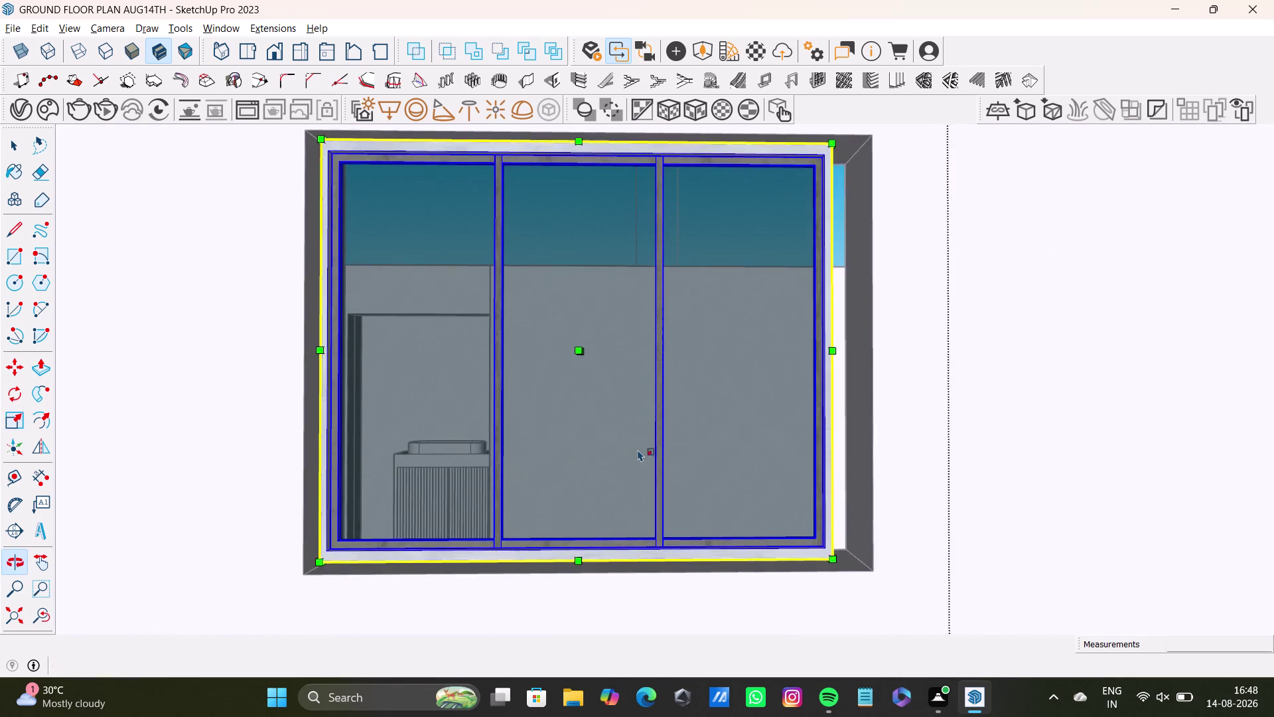
scroll(up, 3)
middle_drag(609, 512, 631, 431)
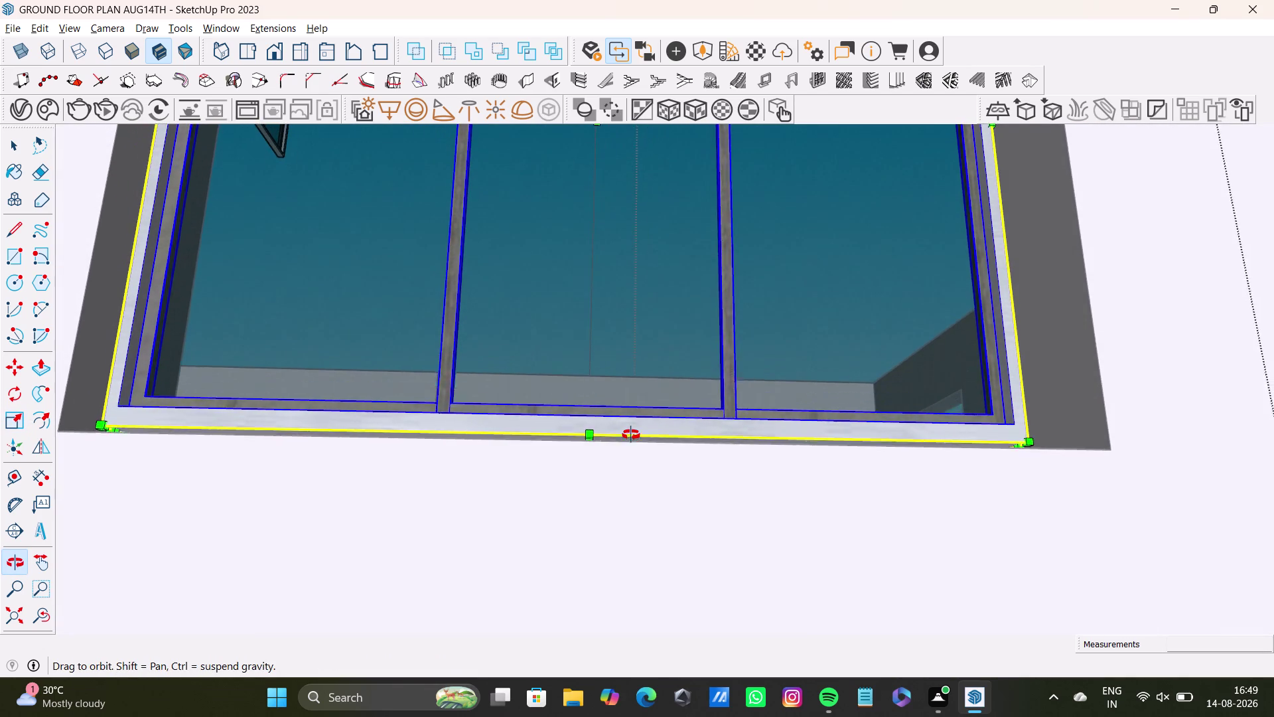
middle_drag(631, 431, 626, 456)
scroll(up, 3)
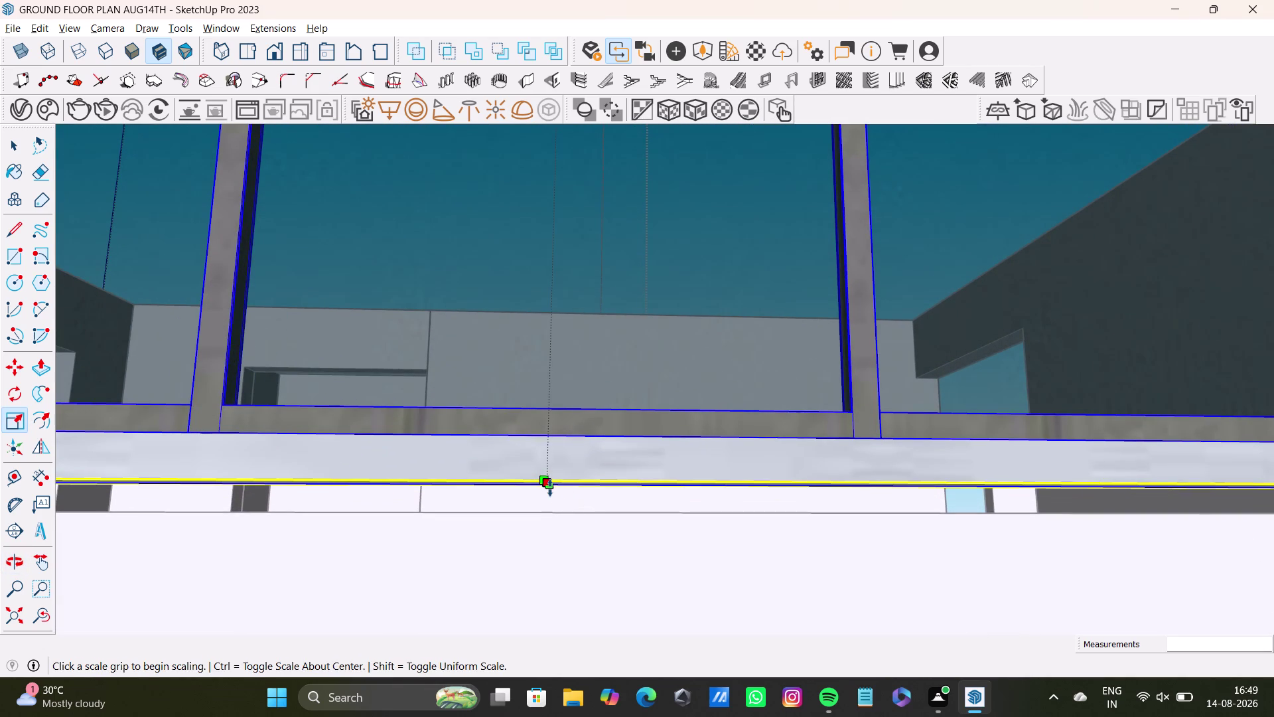
scroll(up, 3)
middle_click(596, 503)
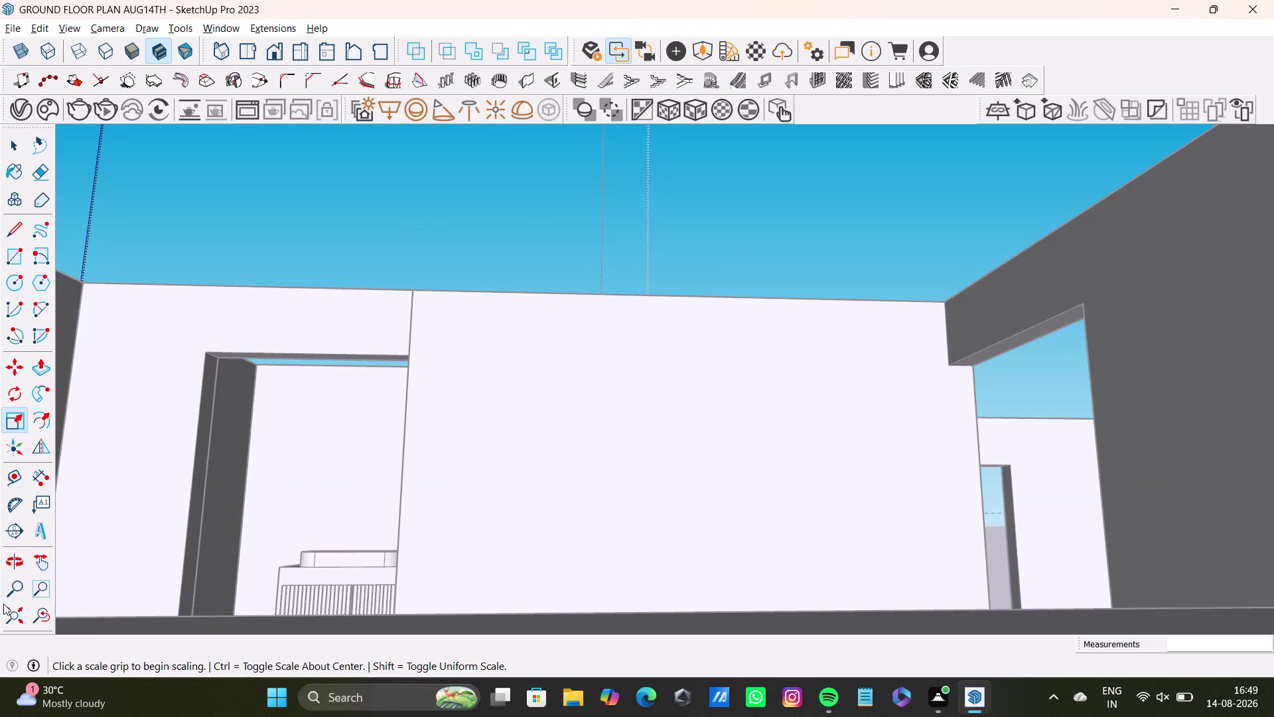
Stretch the window's bottom edge, then undo the accidental distortion.
click(10, 606)
scroll(up, 3)
scroll(down, 3)
scroll(up, 3)
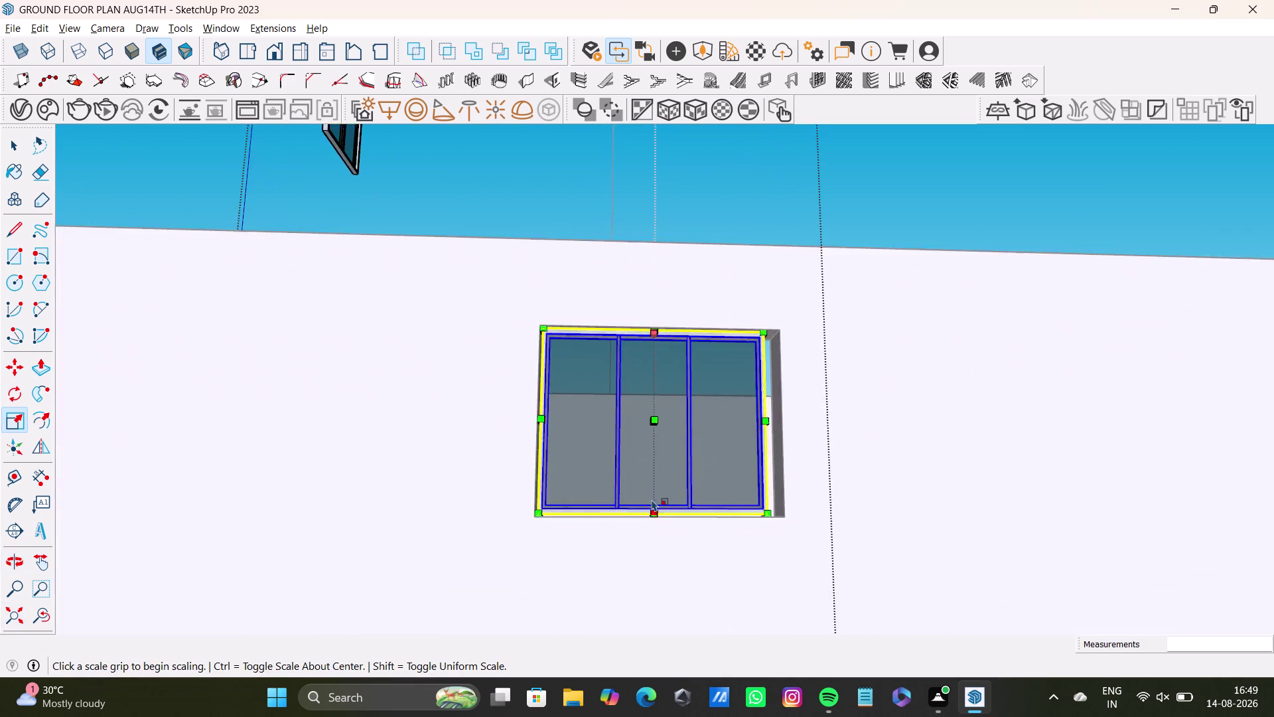
scroll(up, 3)
middle_drag(657, 516, 638, 483)
scroll(up, 3)
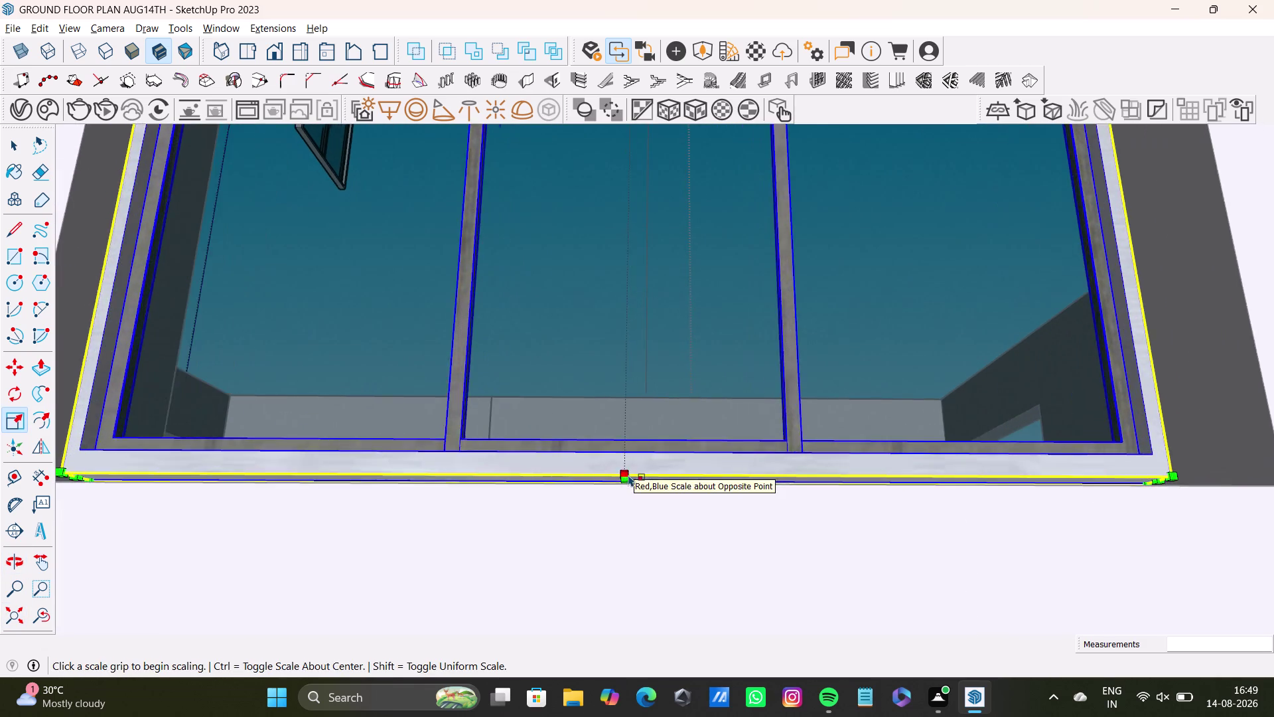
scroll(up, 3)
scroll(up, 3)
drag(625, 478, 627, 493)
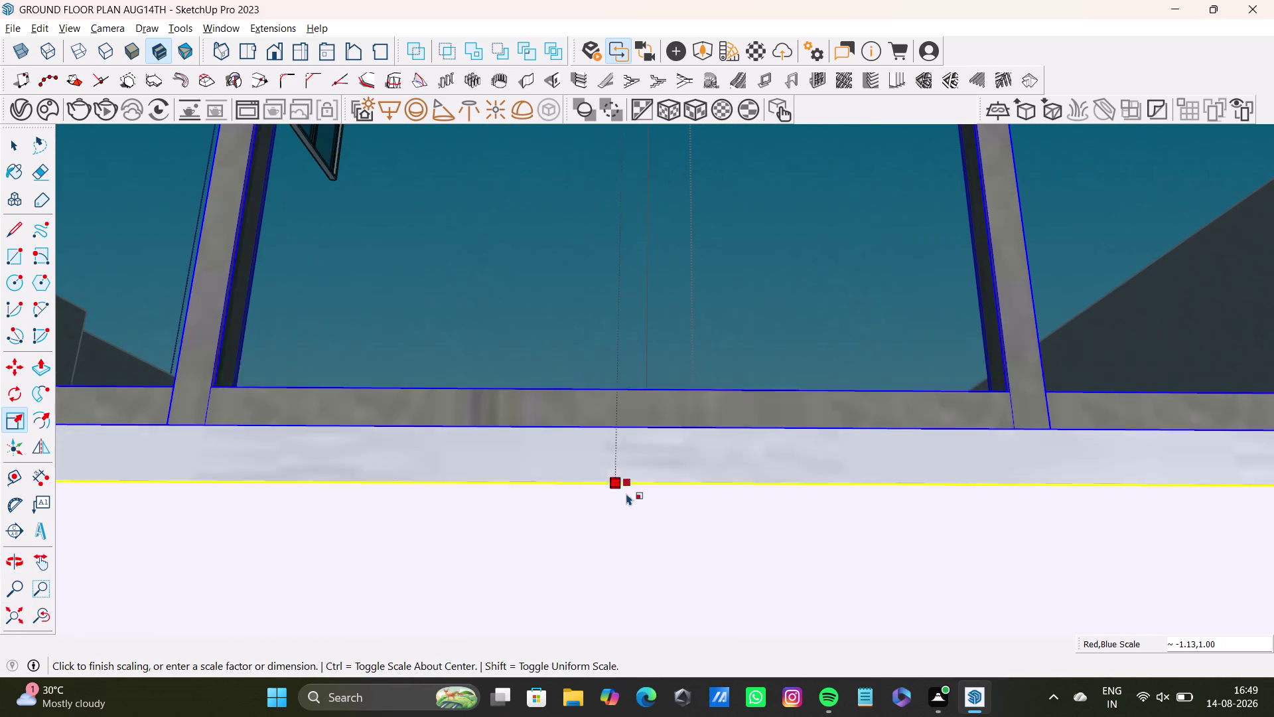
drag(627, 492, 626, 493)
drag(614, 460, 615, 494)
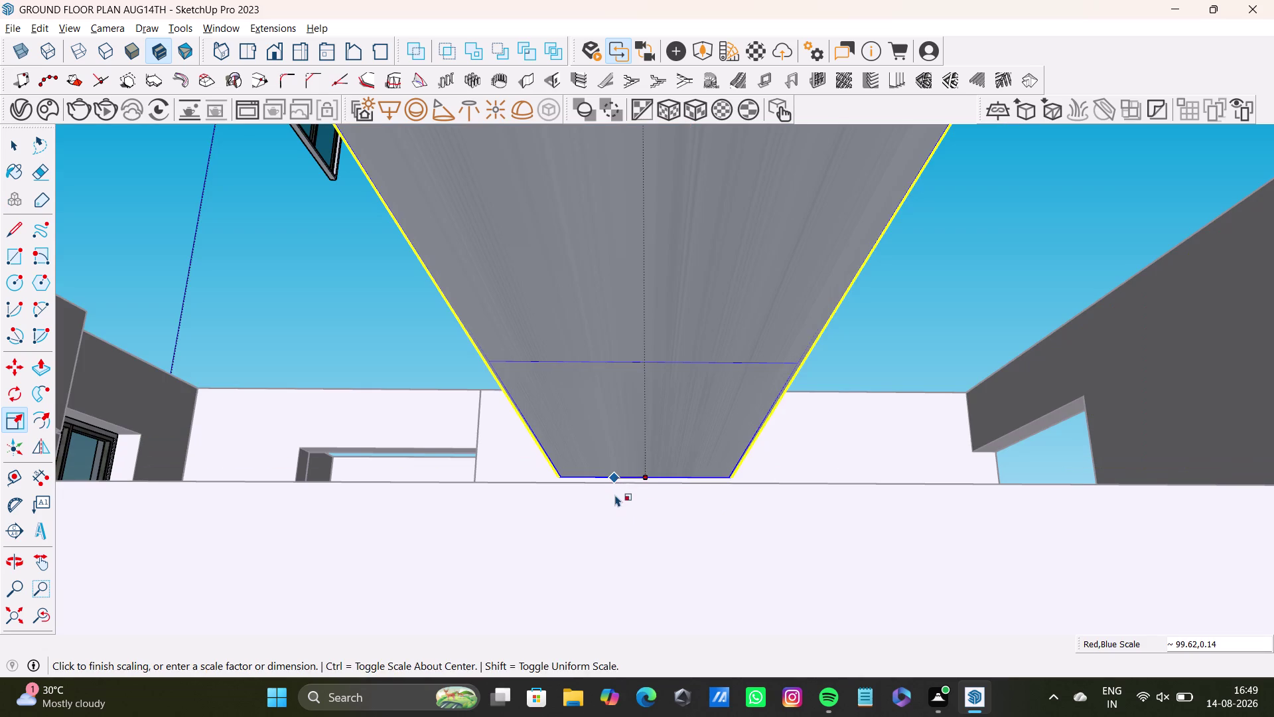
drag(615, 494, 615, 495)
key(space)
scroll(down, 3)
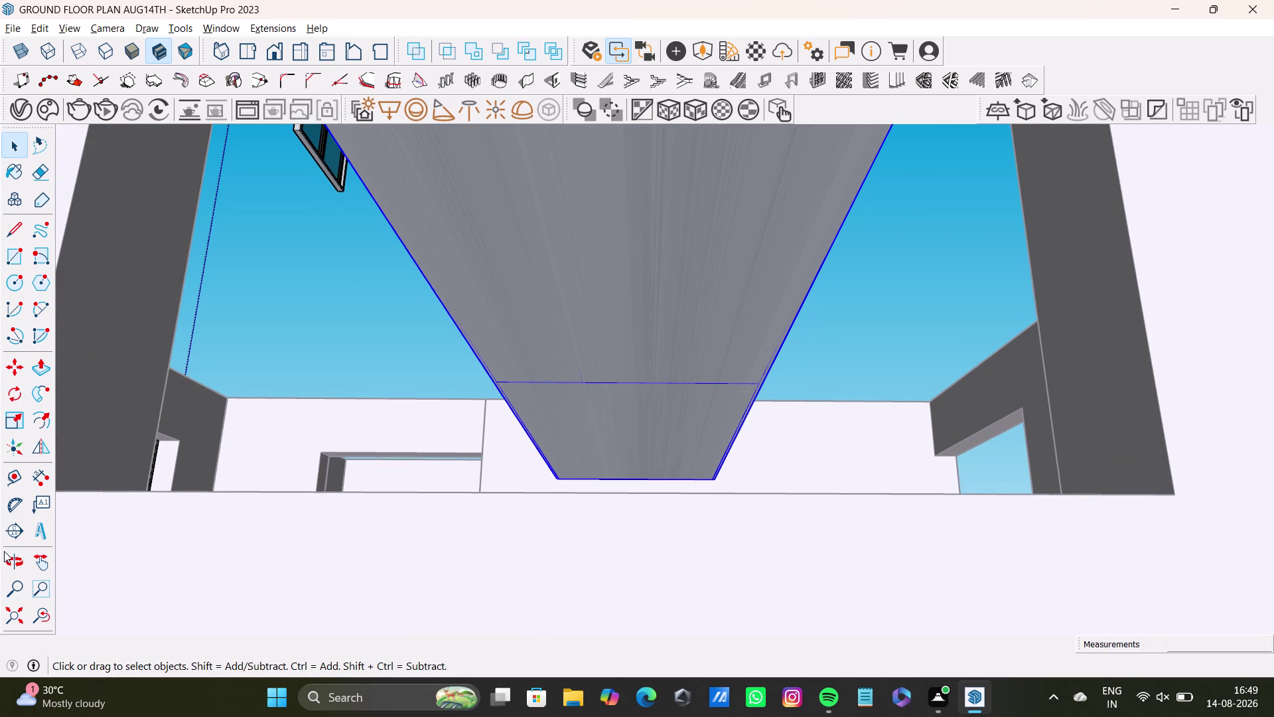
key(ctrl+z)
Rescale the window so its lower edge meets the opening.
scroll(up, 3)
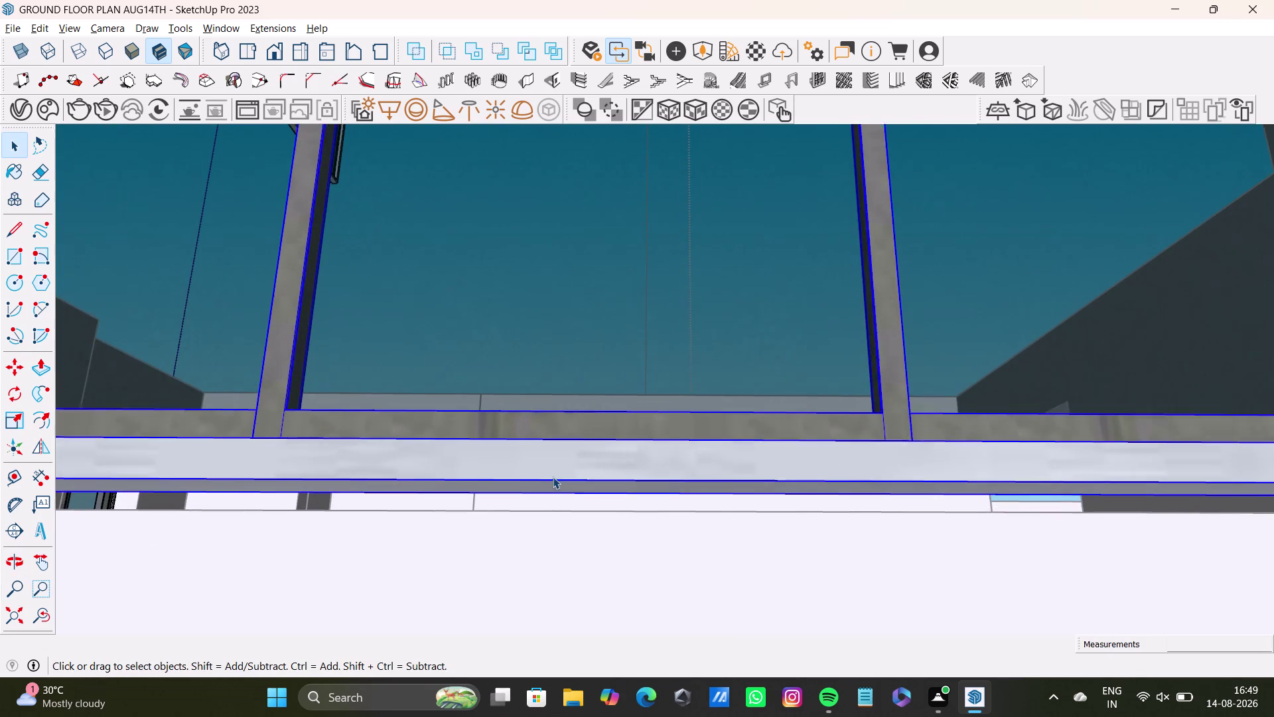
scroll(up, 3)
key(s)
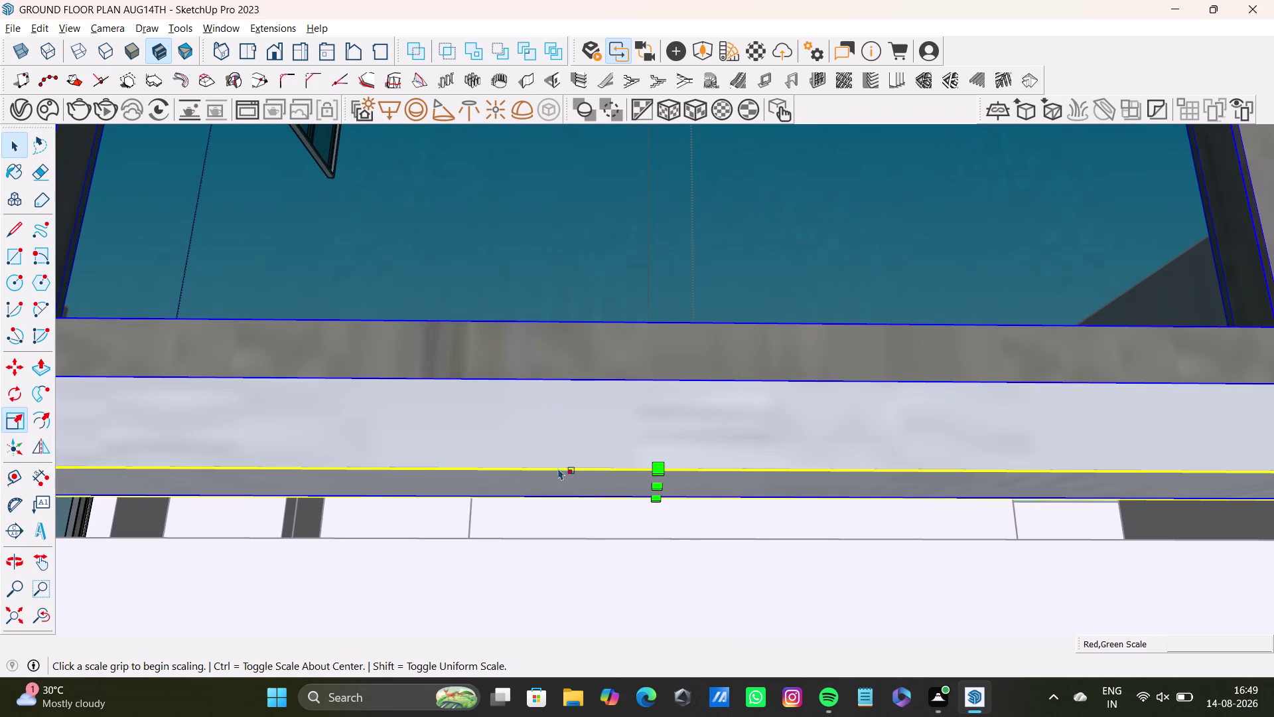
drag(657, 490, 661, 540)
scroll(down, 3)
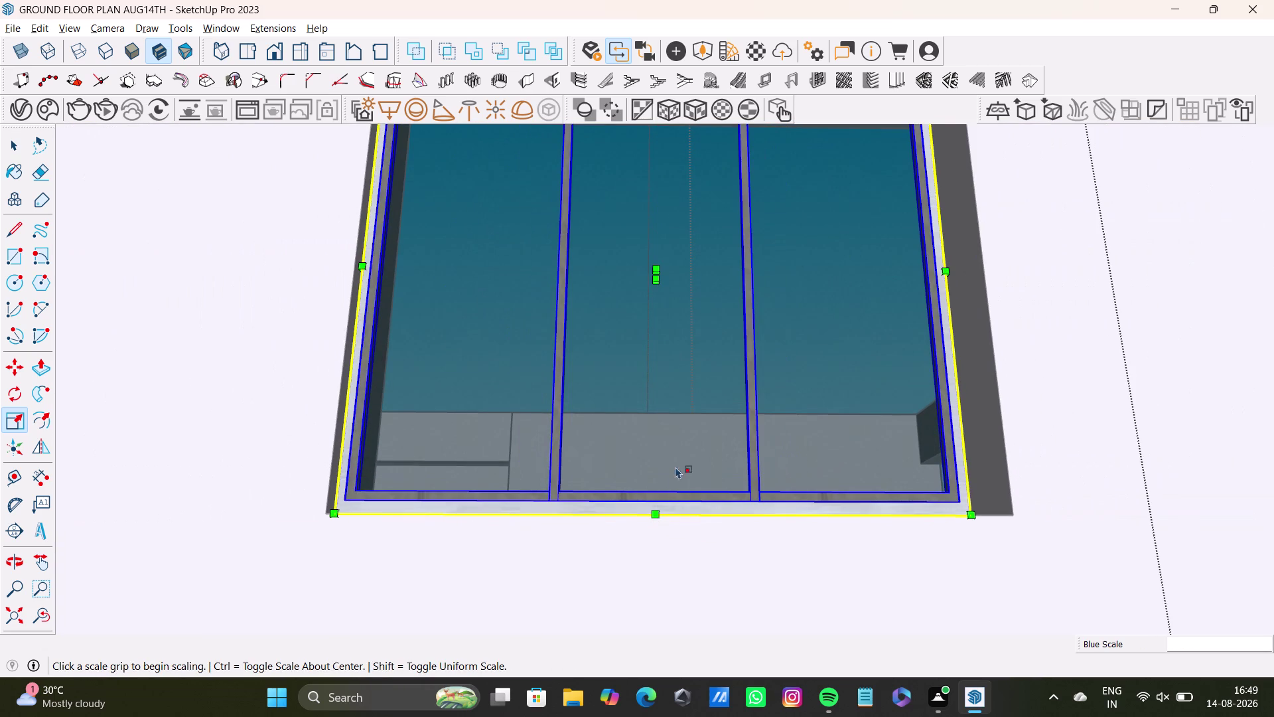
Scale the window's depth to match the wall thickness.
middle_drag(674, 424, 609, 426)
middle_drag(662, 402, 651, 541)
middle_drag(662, 467, 632, 459)
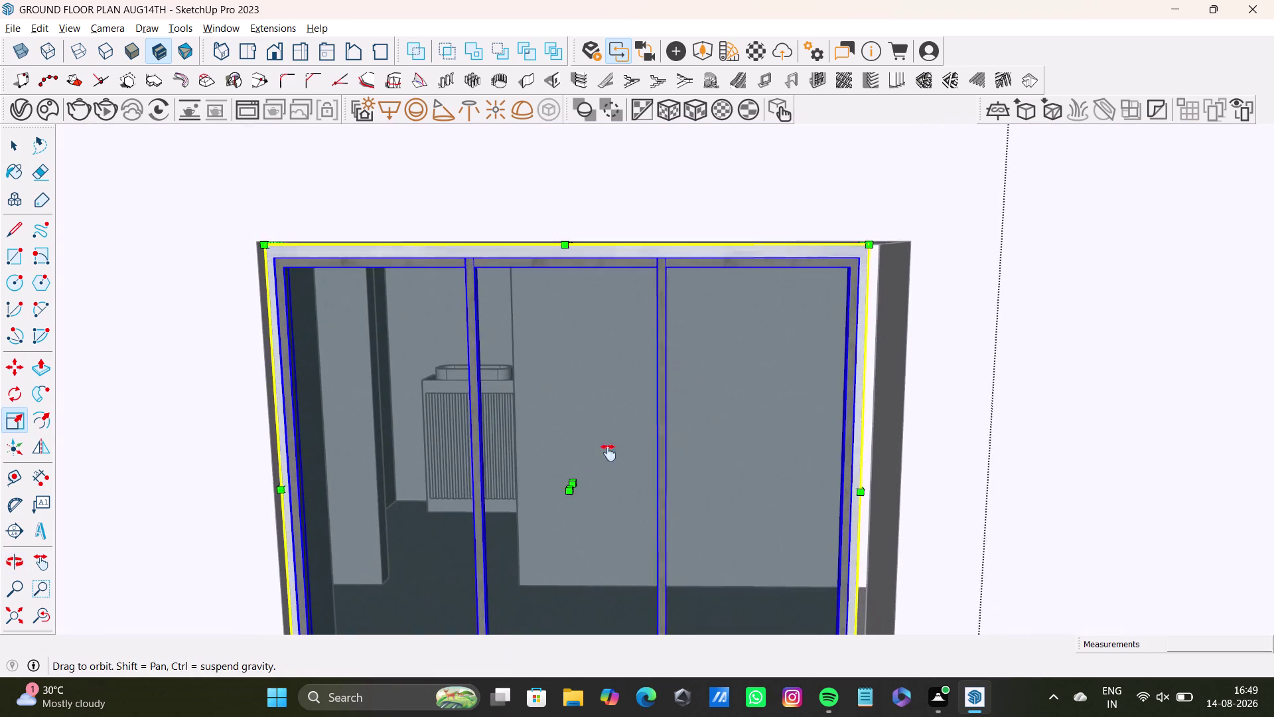
middle_drag(632, 458, 580, 428)
middle_drag(697, 474, 622, 488)
scroll(up, 3)
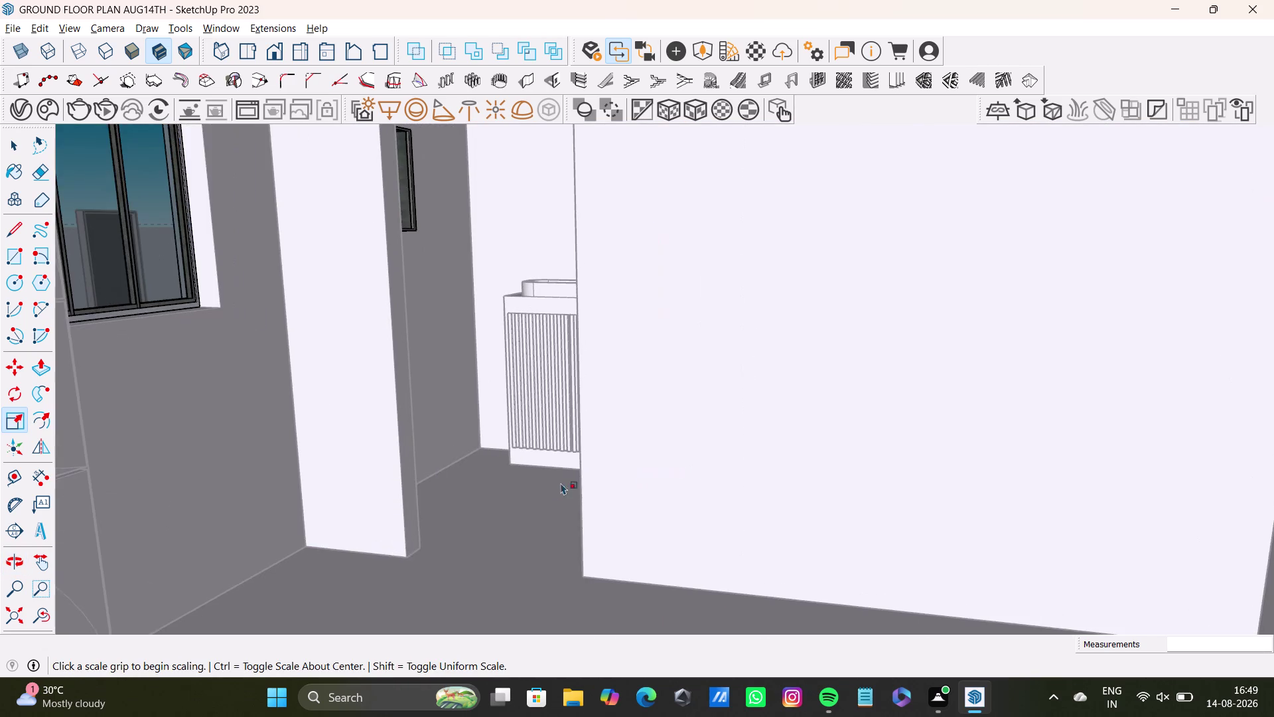
scroll(down, 3)
click(12, 620)
scroll(up, 3)
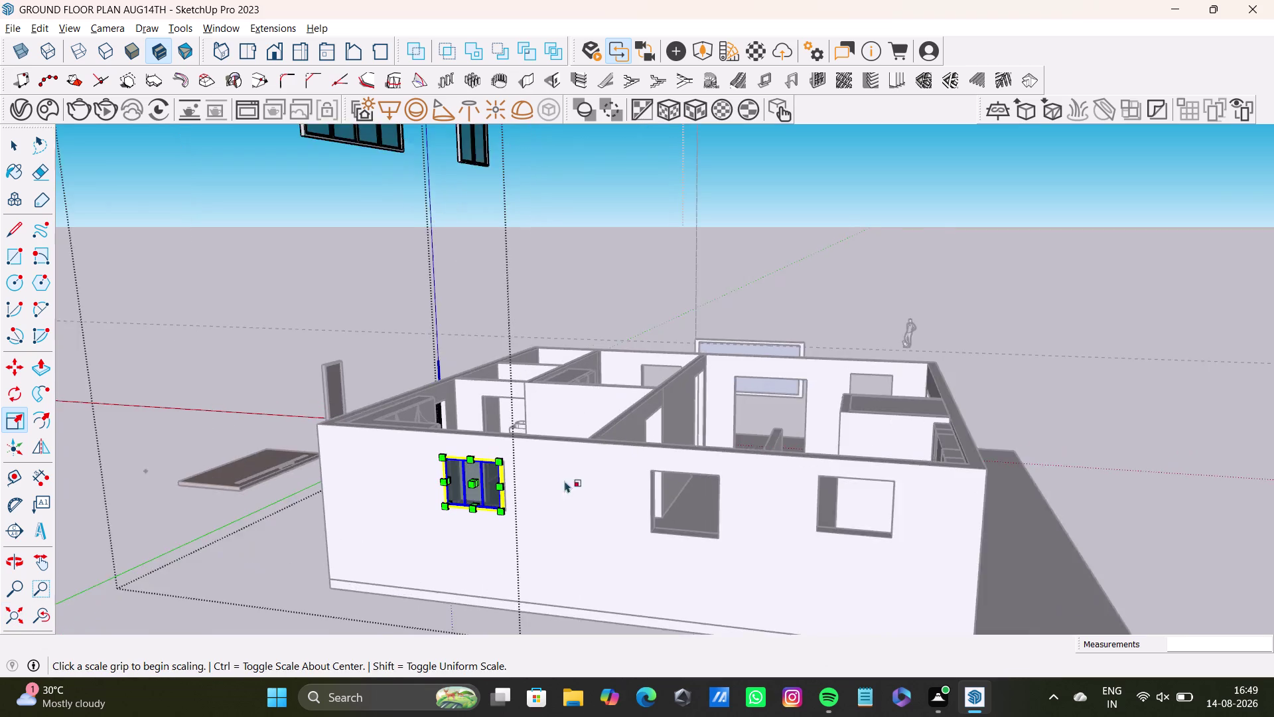
scroll(up, 3)
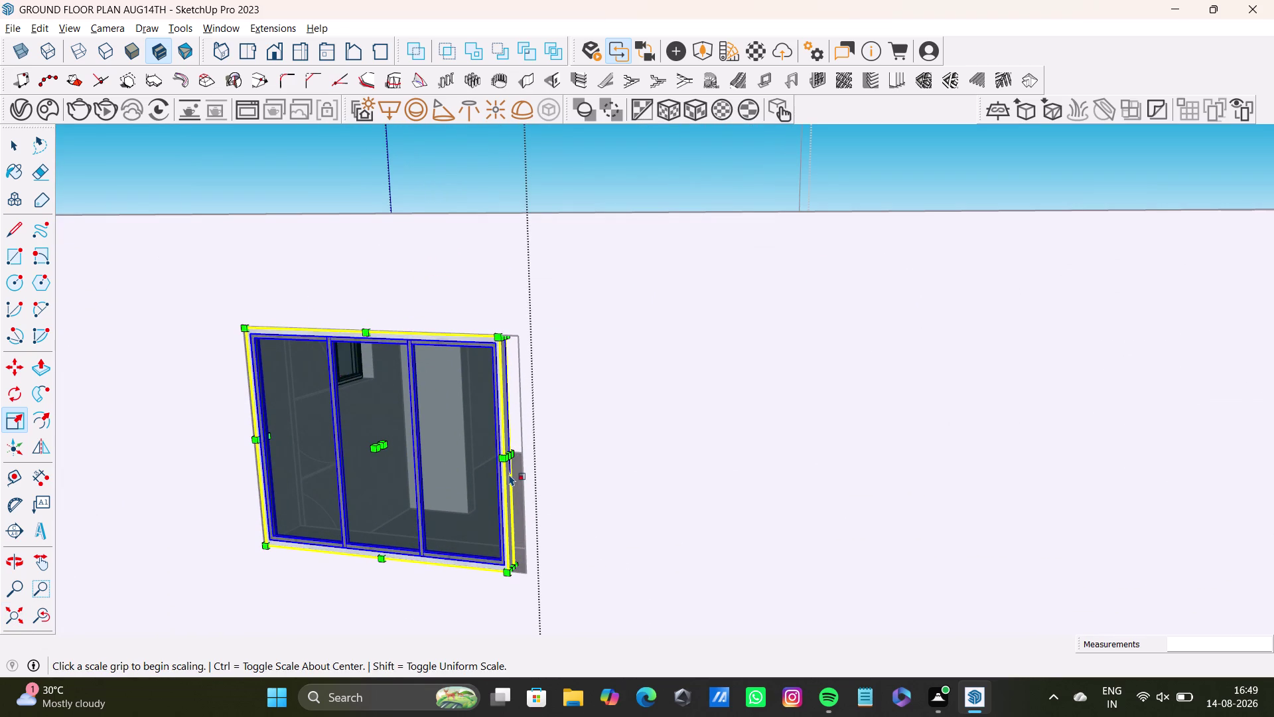
scroll(up, 3)
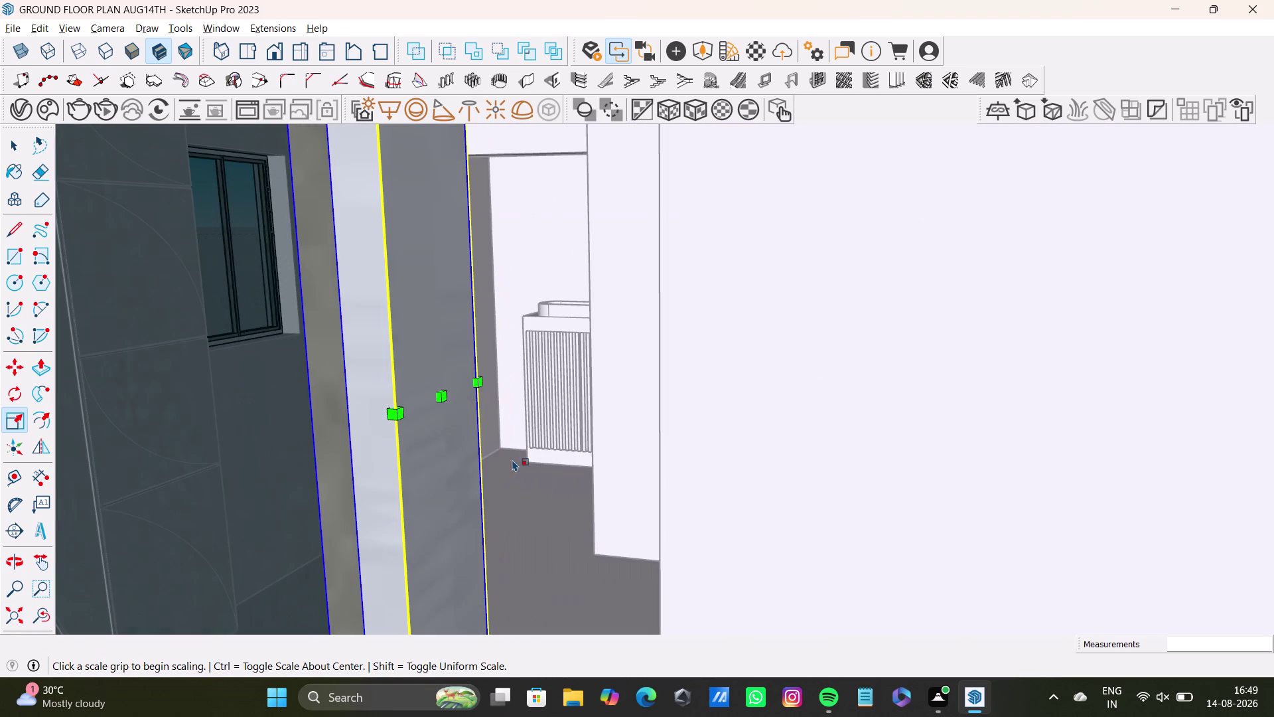
drag(440, 397, 619, 424)
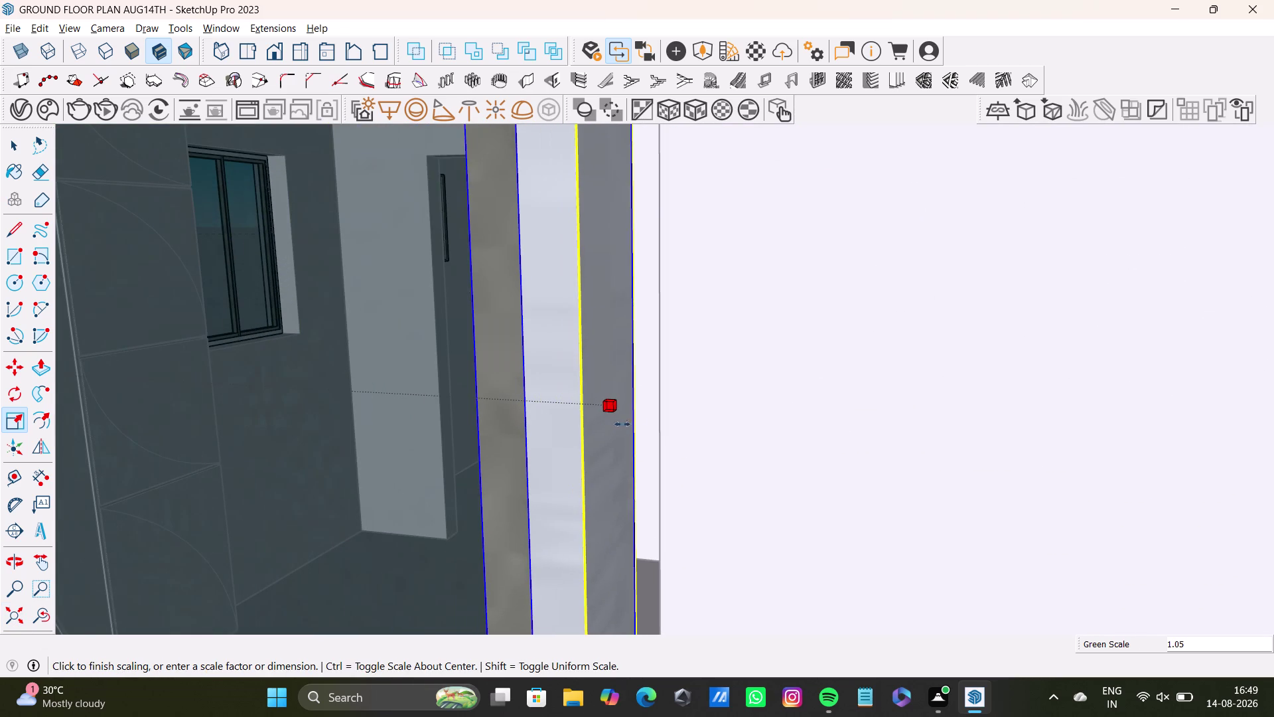
drag(619, 425, 660, 419)
key(space)
Orbit around the window to inspect its top edge and frame.
scroll(down, 3)
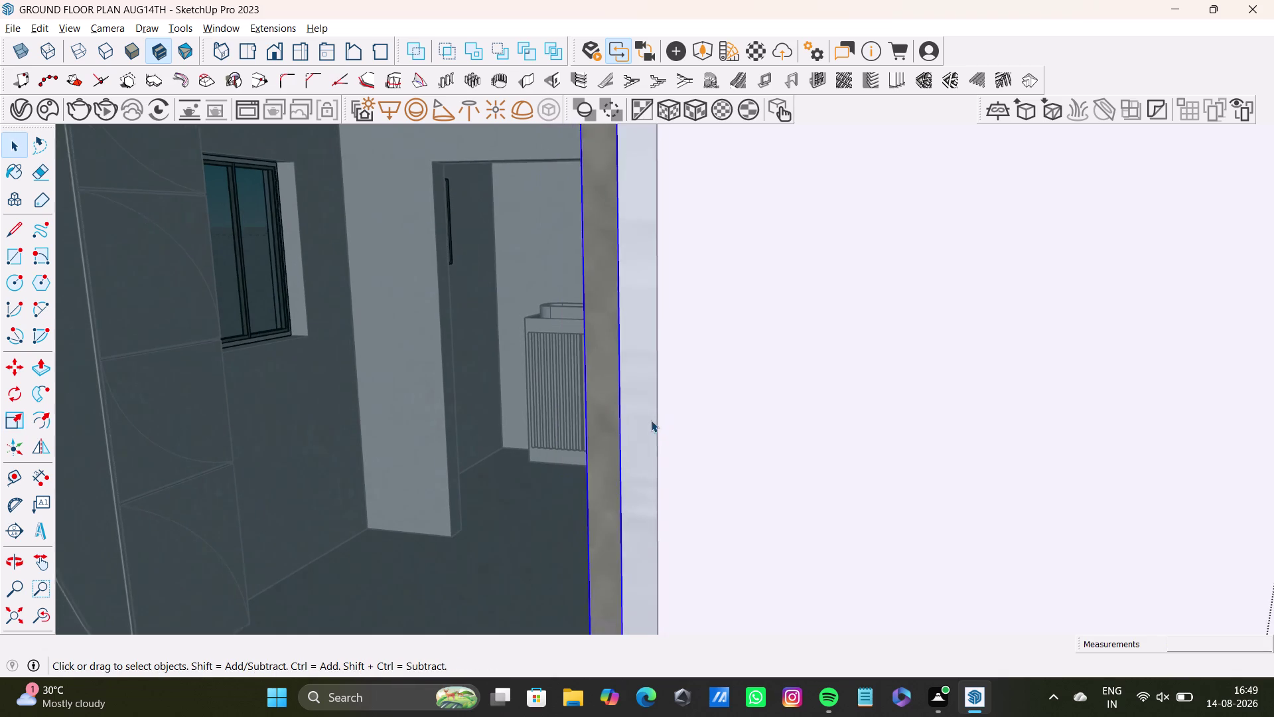
scroll(down, 3)
middle_drag(617, 470, 701, 480)
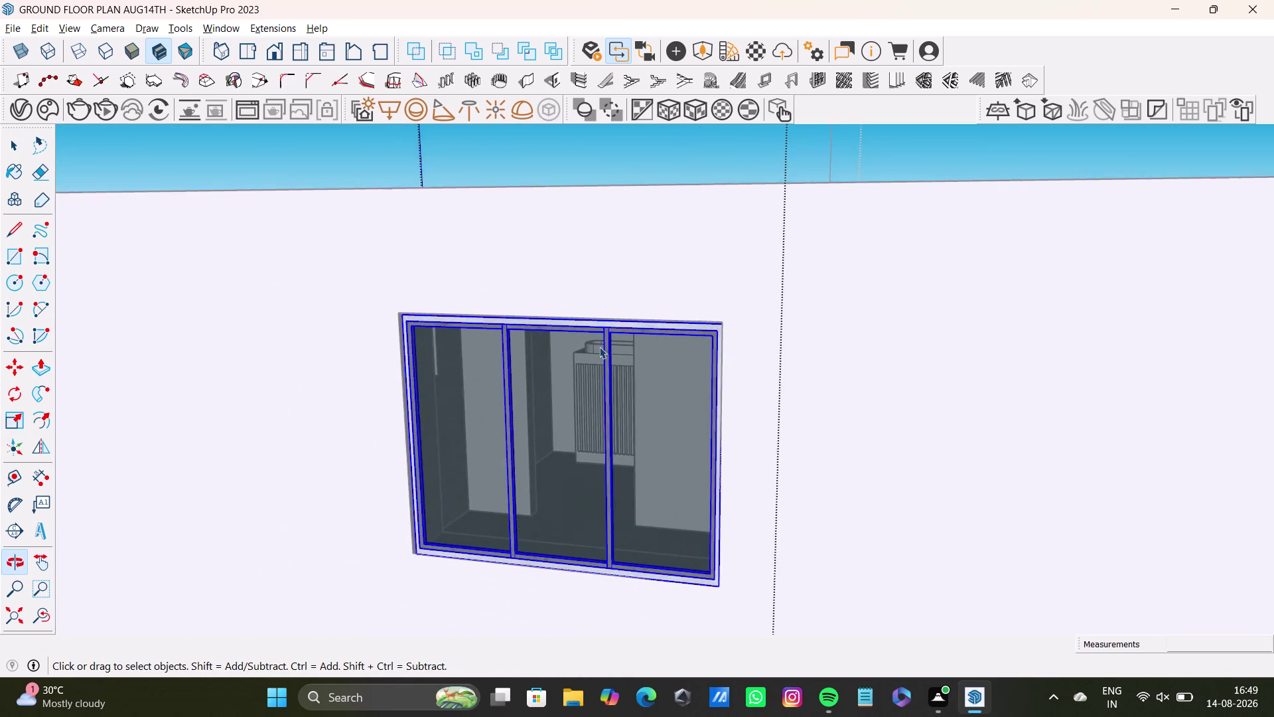
scroll(up, 3)
middle_drag(583, 334, 598, 307)
scroll(up, 3)
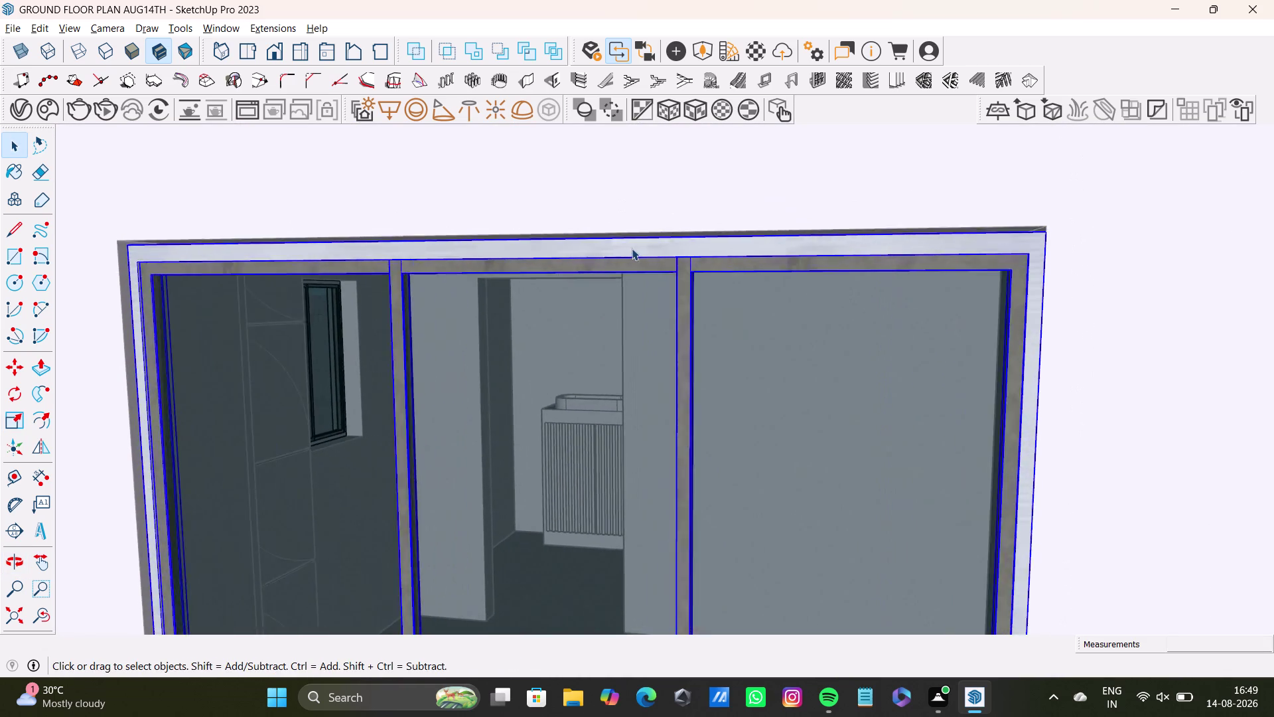
scroll(up, 3)
middle_drag(631, 237, 630, 280)
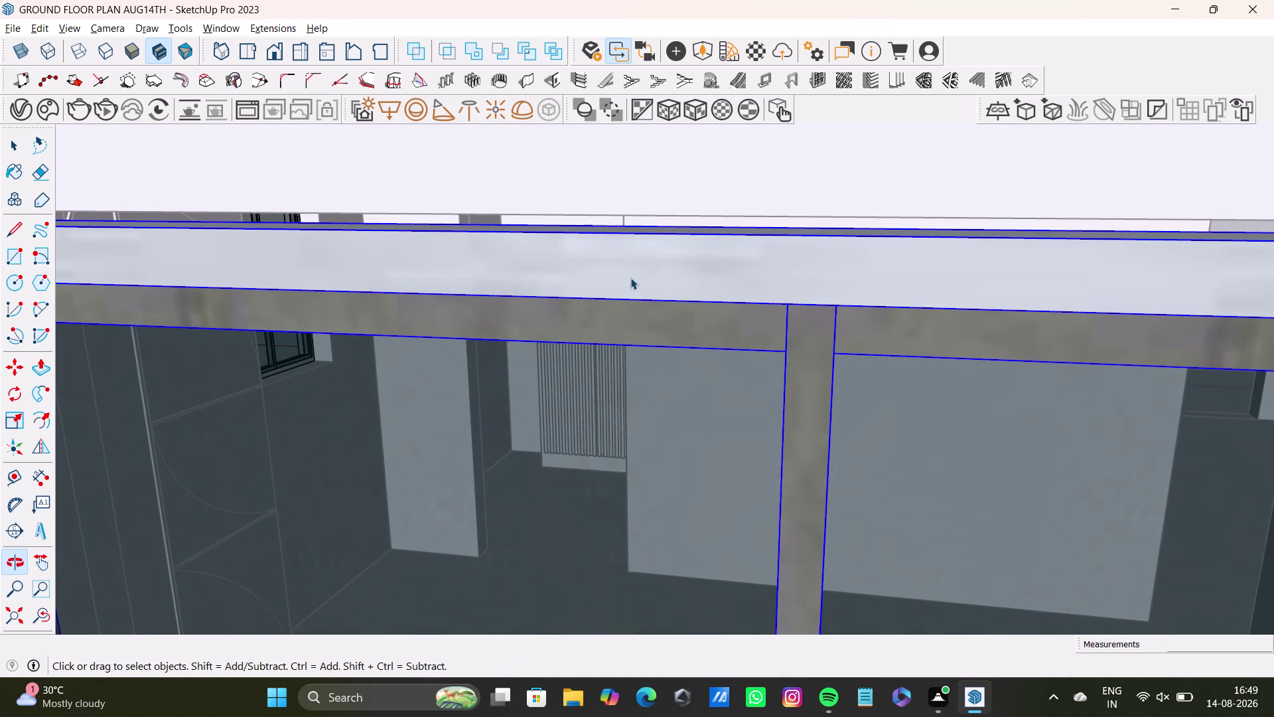
key(s)
drag(349, 225, 349, 209)
key(space)
scroll(down, 3)
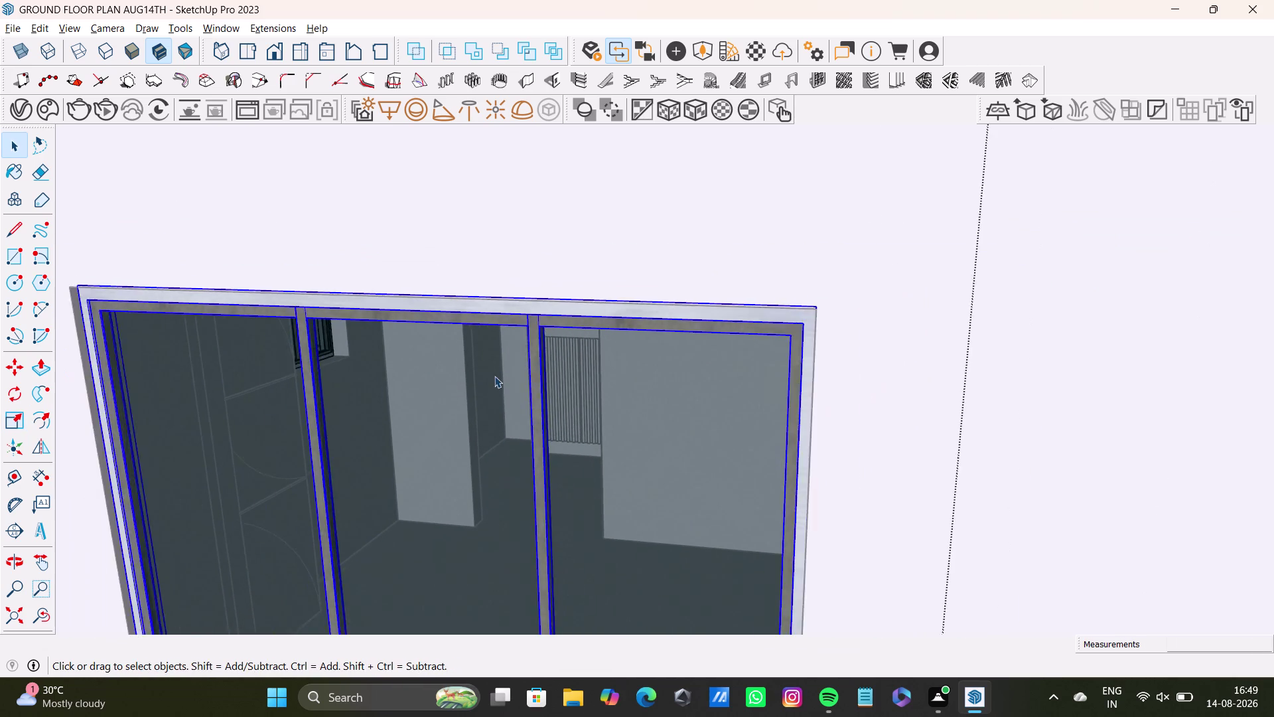
scroll(down, 3)
Lower the window's top edge into the opening to fit its height.
middle_drag(494, 383, 636, 297)
middle_drag(385, 294, 511, 416)
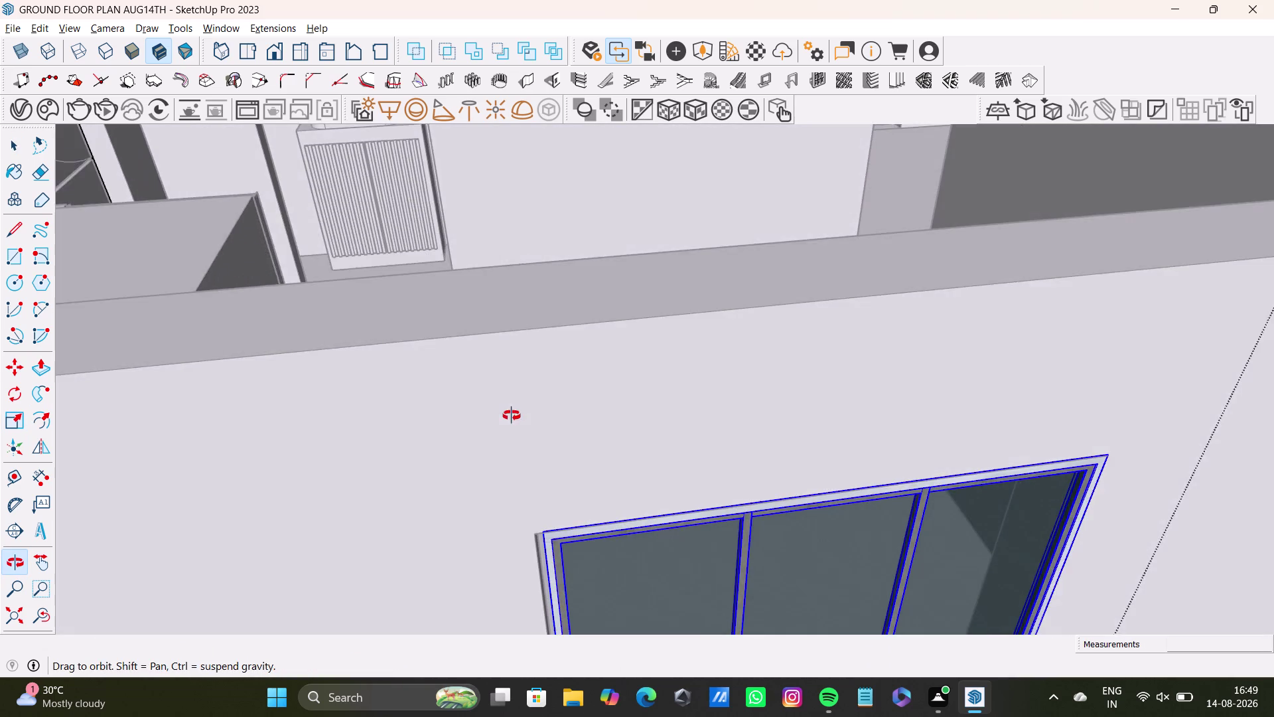
middle_drag(512, 416, 478, 301)
key(s)
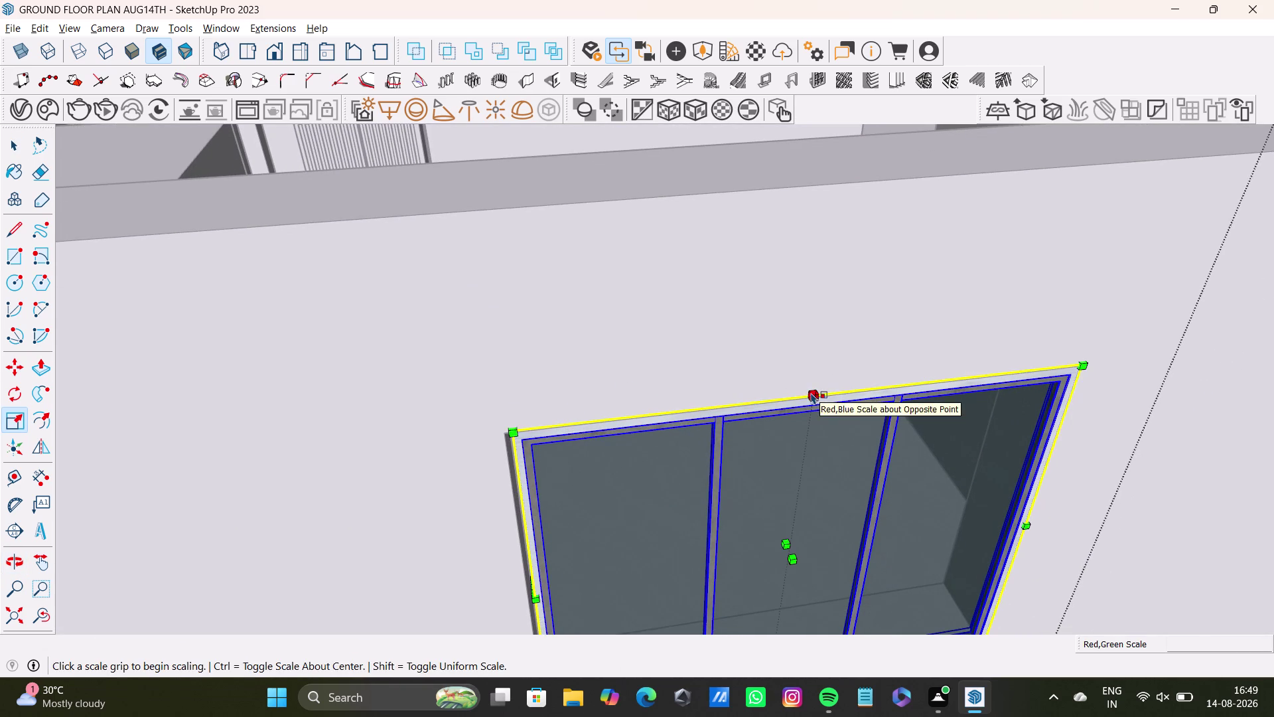
drag(805, 391, 805, 405)
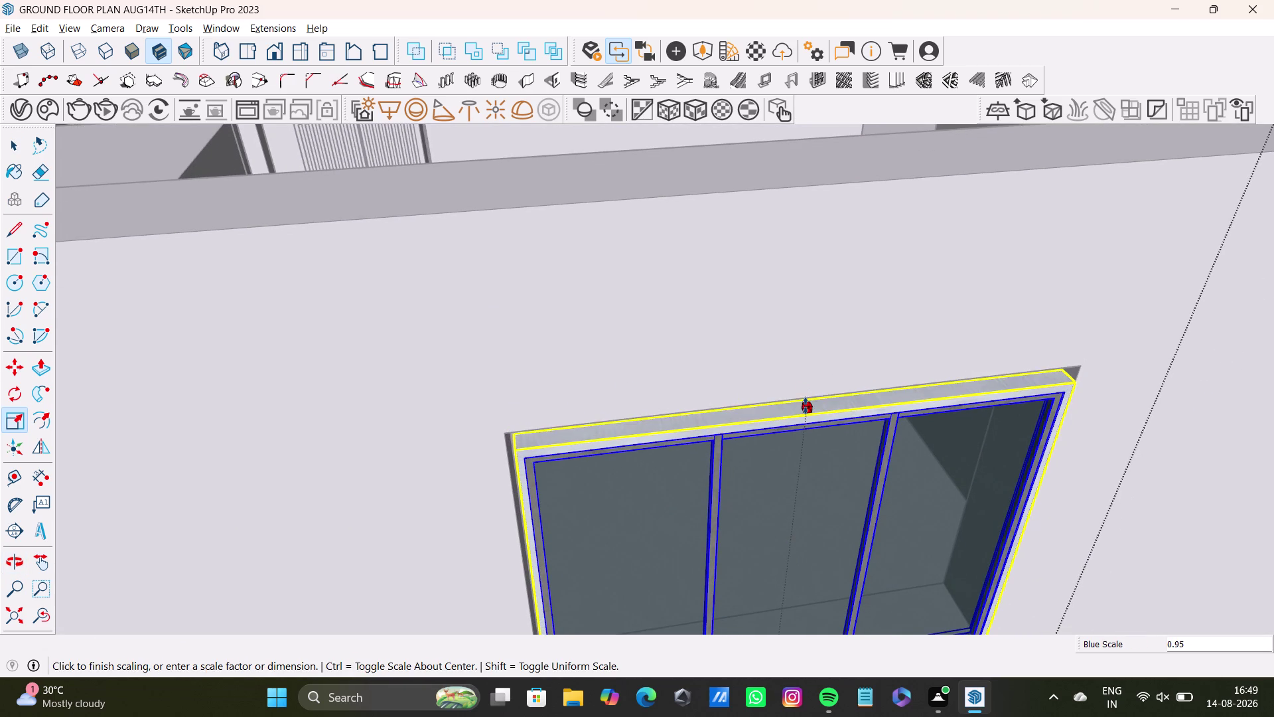
drag(806, 405, 799, 400)
Fit the window's left edge to the side of the opening.
middle_drag(823, 459, 812, 368)
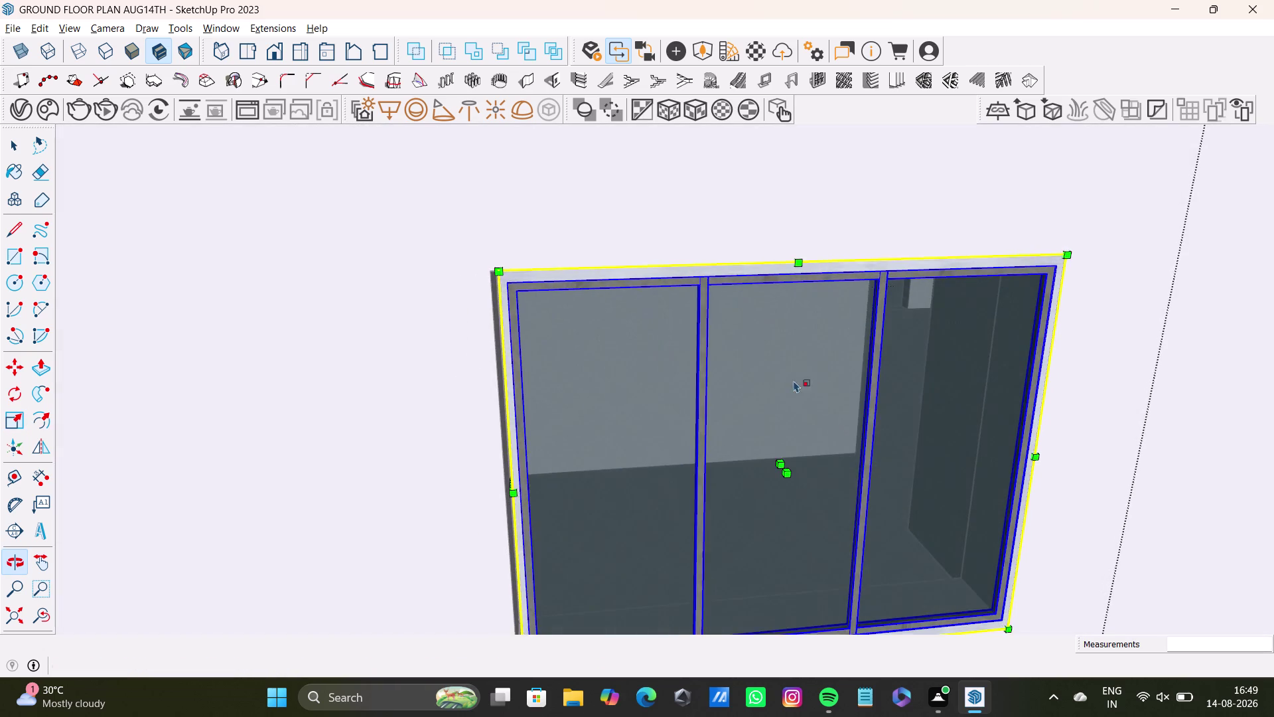
middle_drag(757, 418, 856, 387)
scroll(up, 3)
scroll(up, 3)
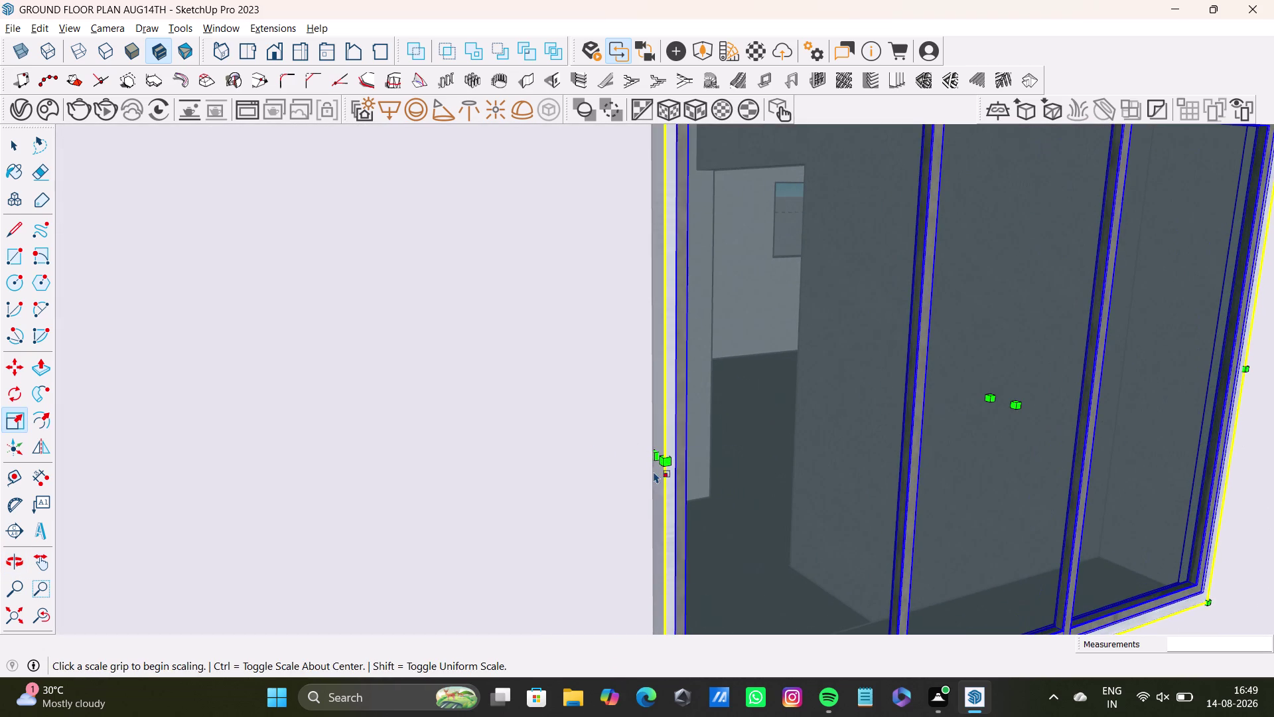
drag(652, 458, 637, 461)
key(space)
Narrow the window to match the opening's width.
scroll(down, 3)
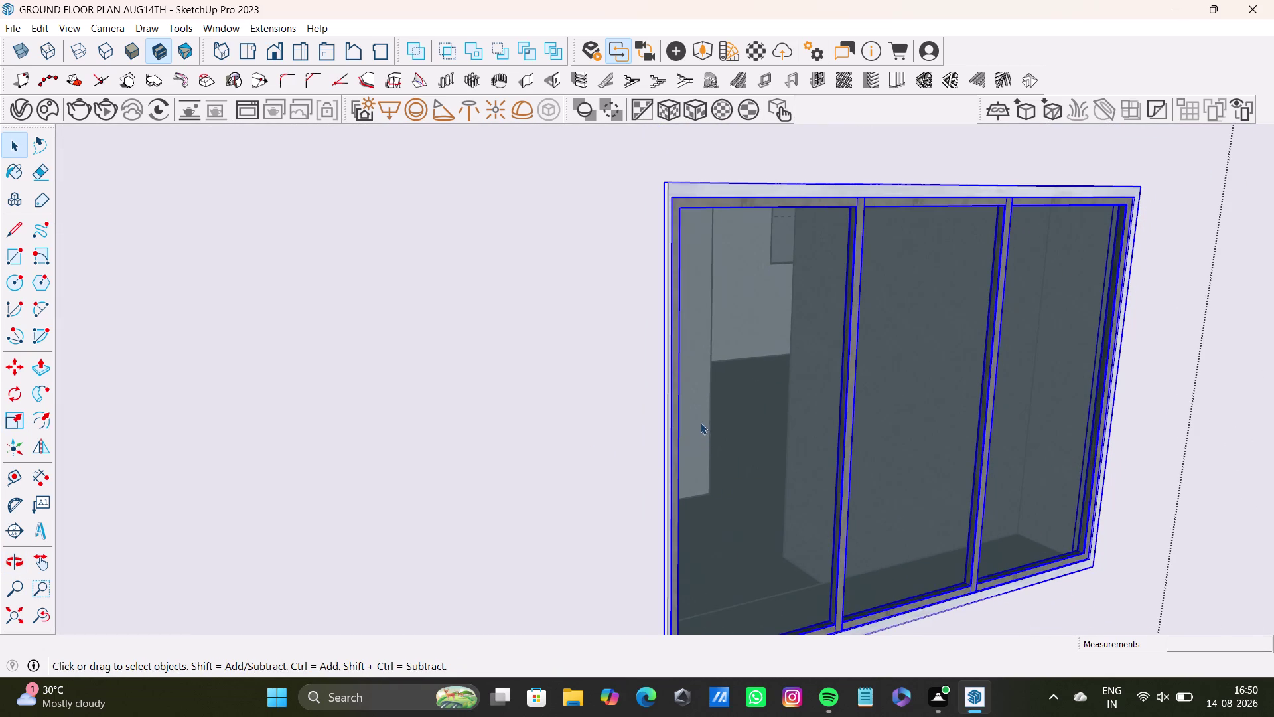
scroll(down, 3)
middle_drag(804, 443, 788, 547)
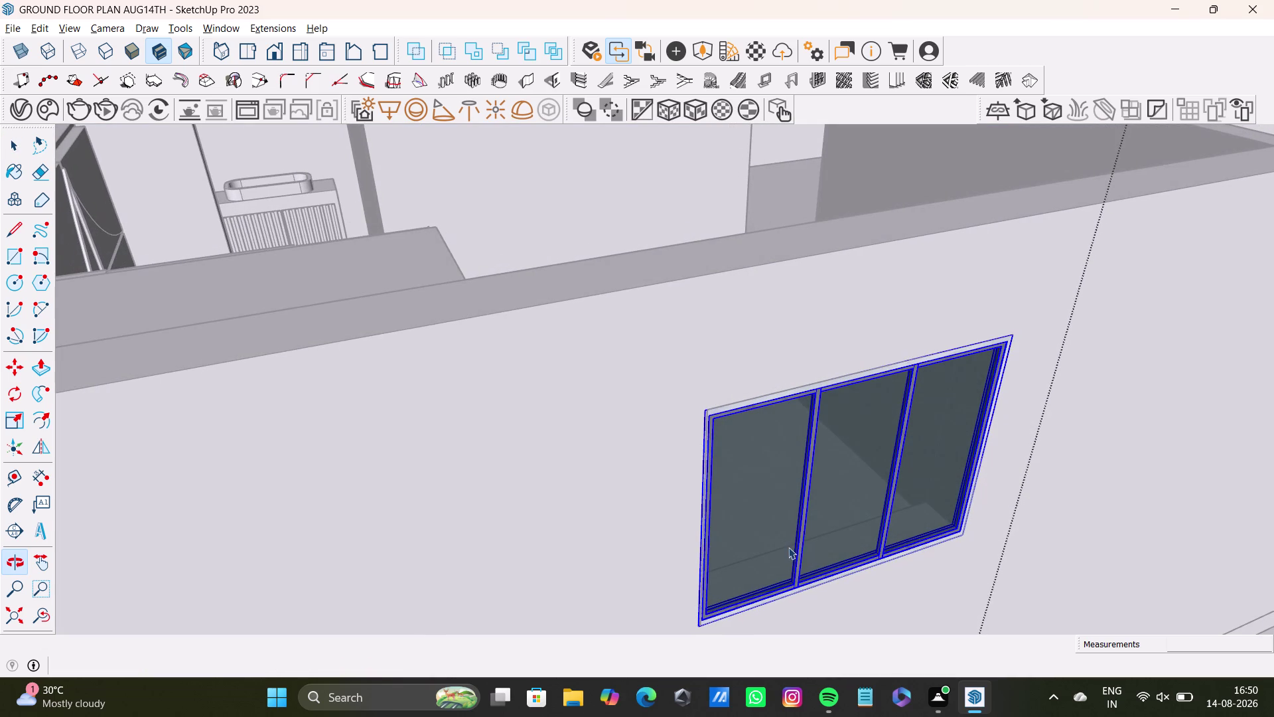
key(s)
drag(856, 481, 851, 481)
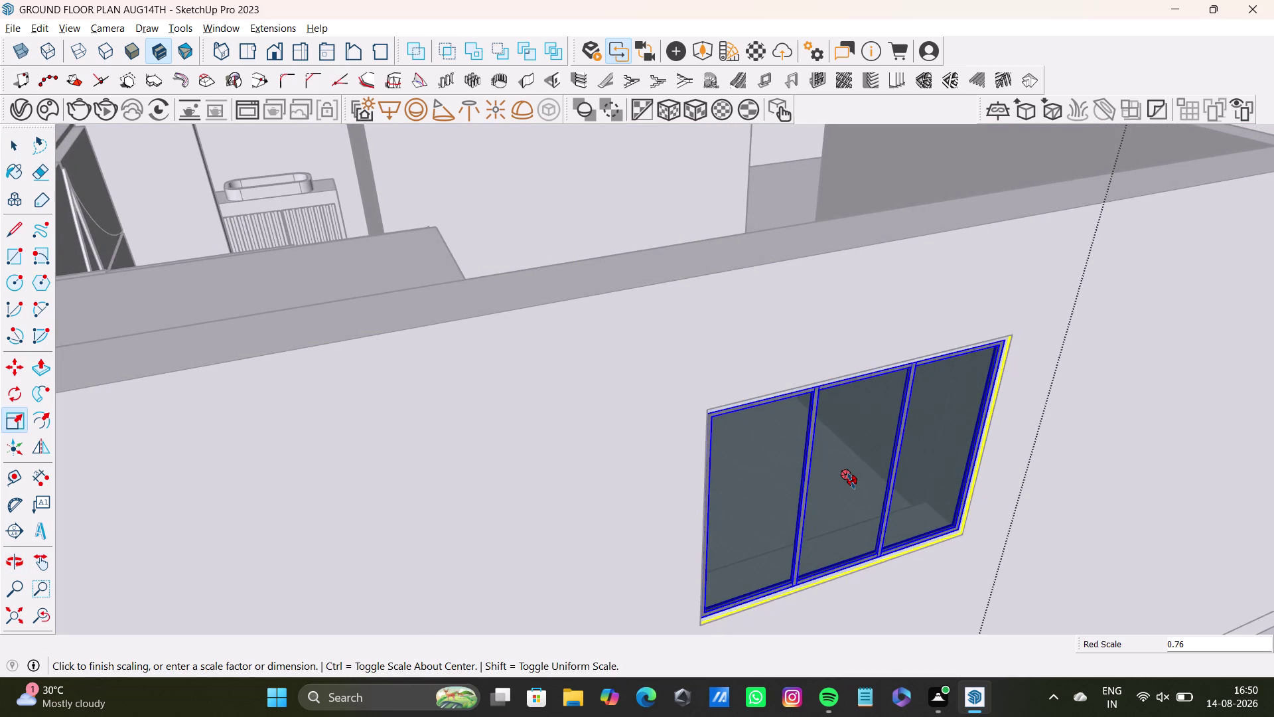
drag(851, 481, 850, 481)
key(space)
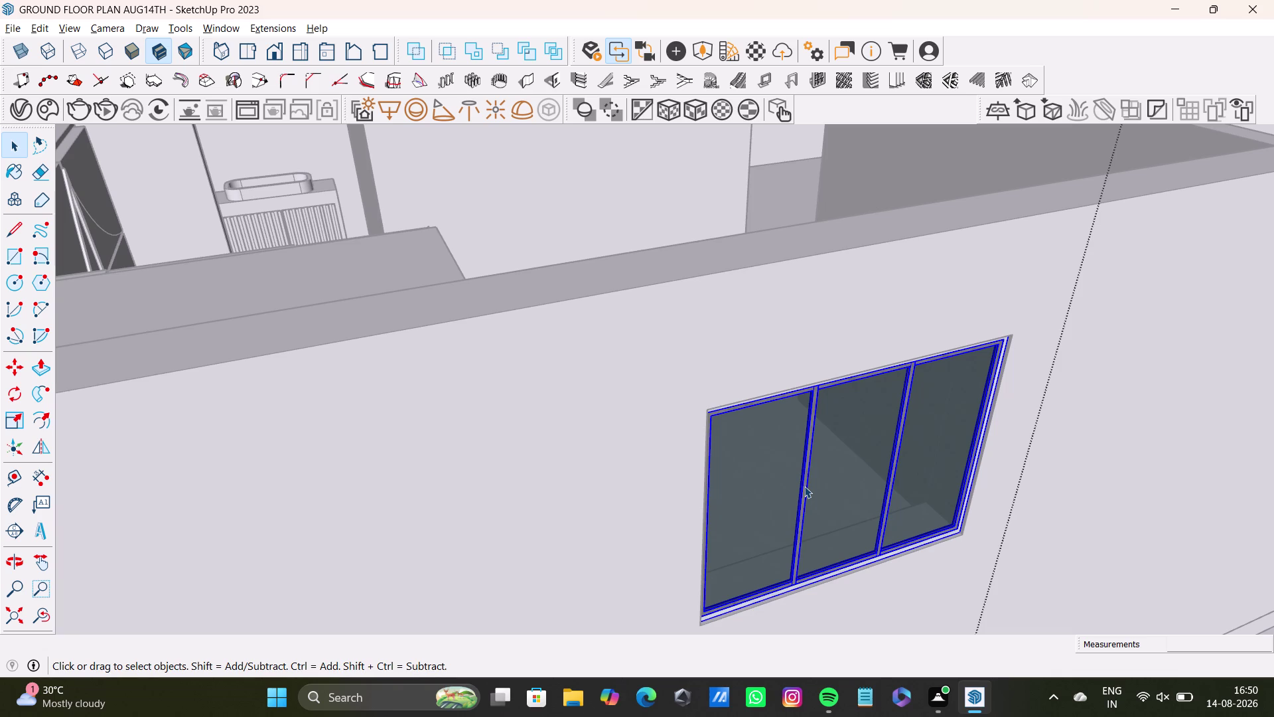
scroll(down, 3)
Clear the selection and orbit toward the fitted front-wall window.
key(space)
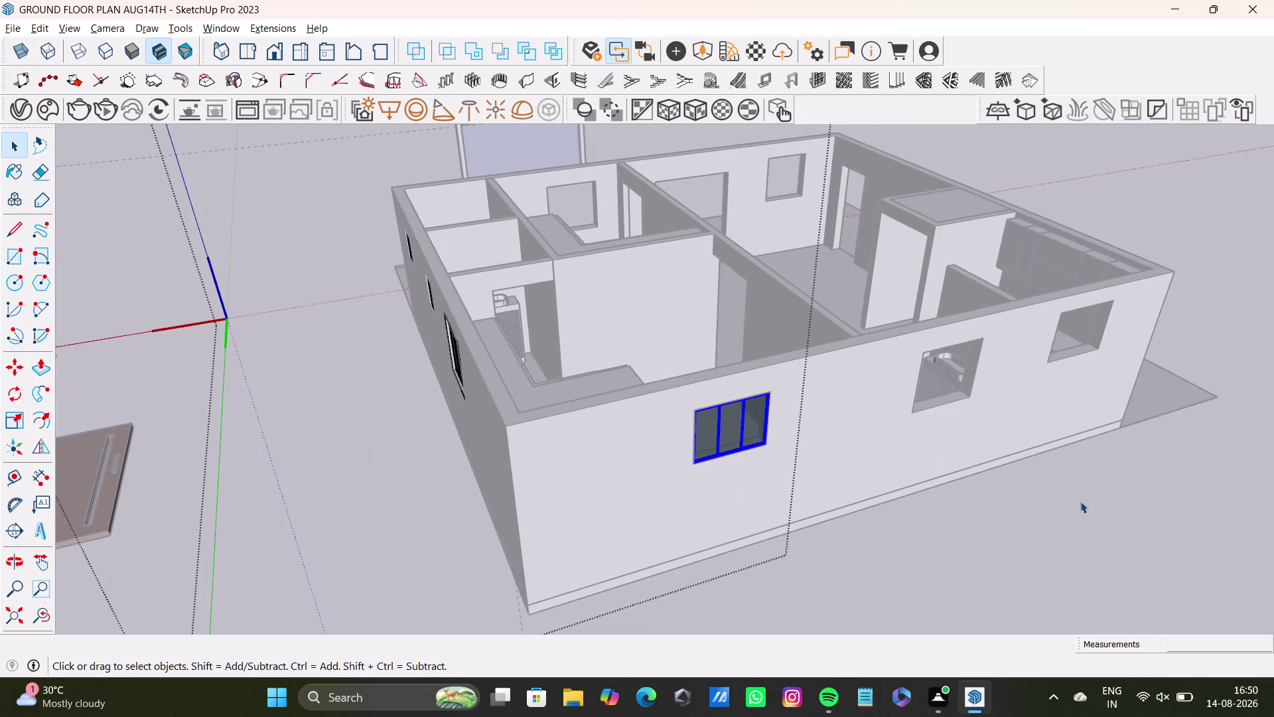
click(1080, 501)
scroll(up, 3)
middle_drag(720, 447, 600, 404)
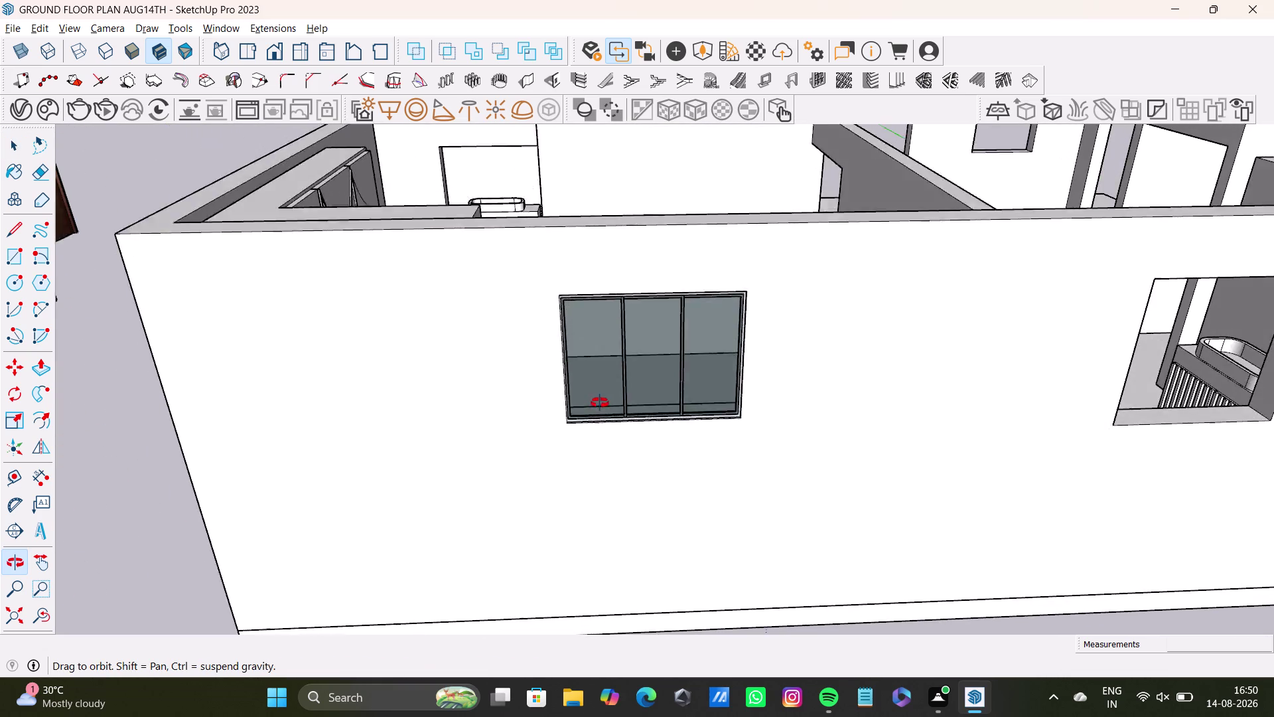
middle_drag(601, 404, 600, 403)
scroll(down, 3)
key(m)
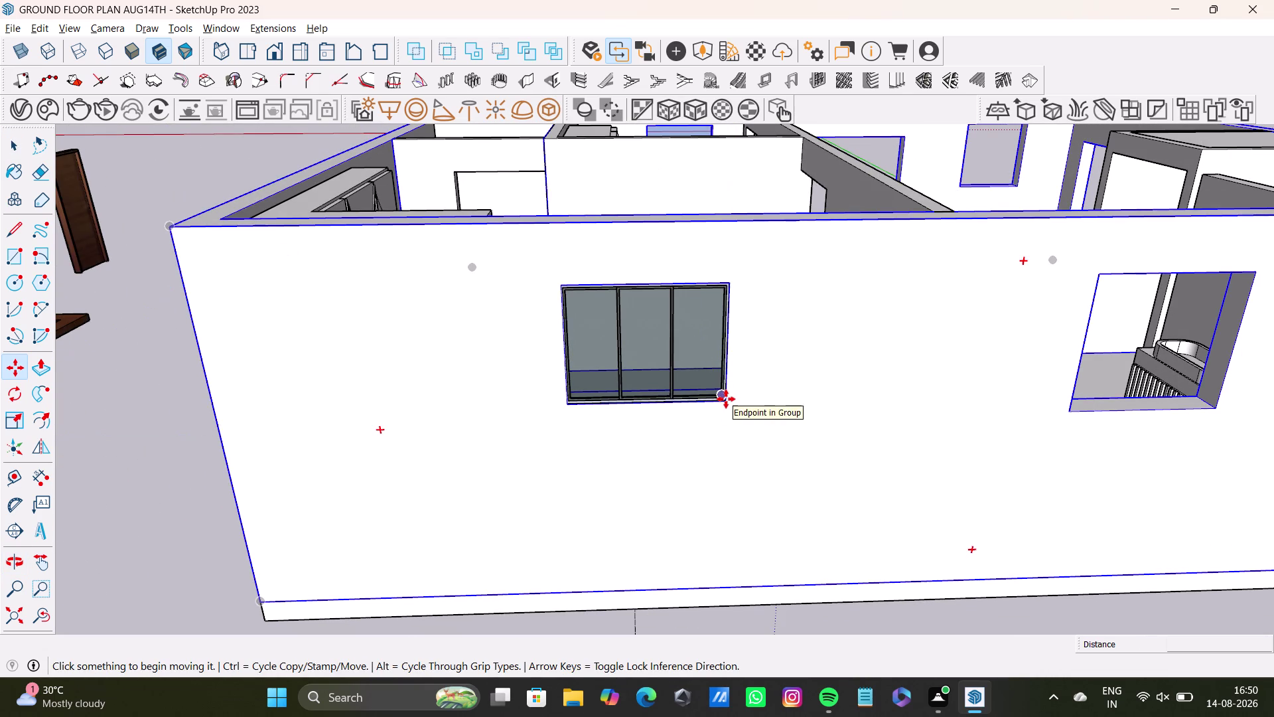
click(725, 399)
key(space)
Copy the three-pane window into the empty wall opening.
click(702, 386)
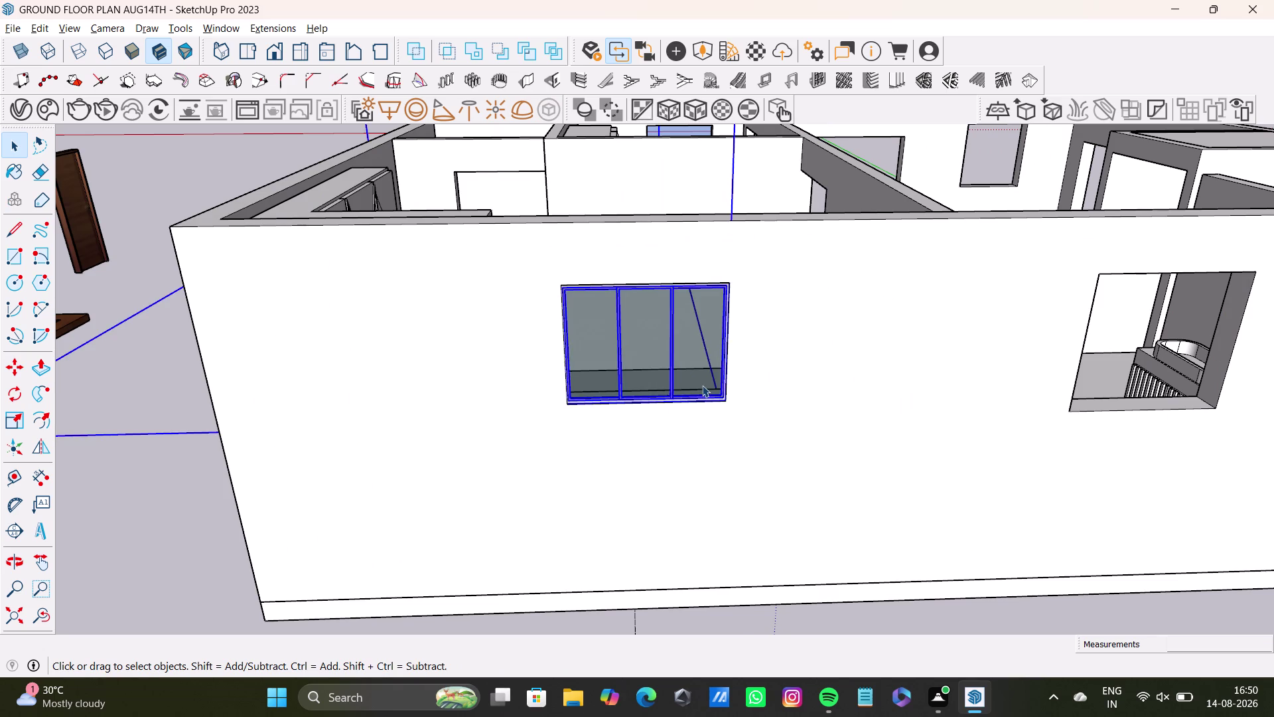
double_click(702, 385)
key(m)
click(724, 399)
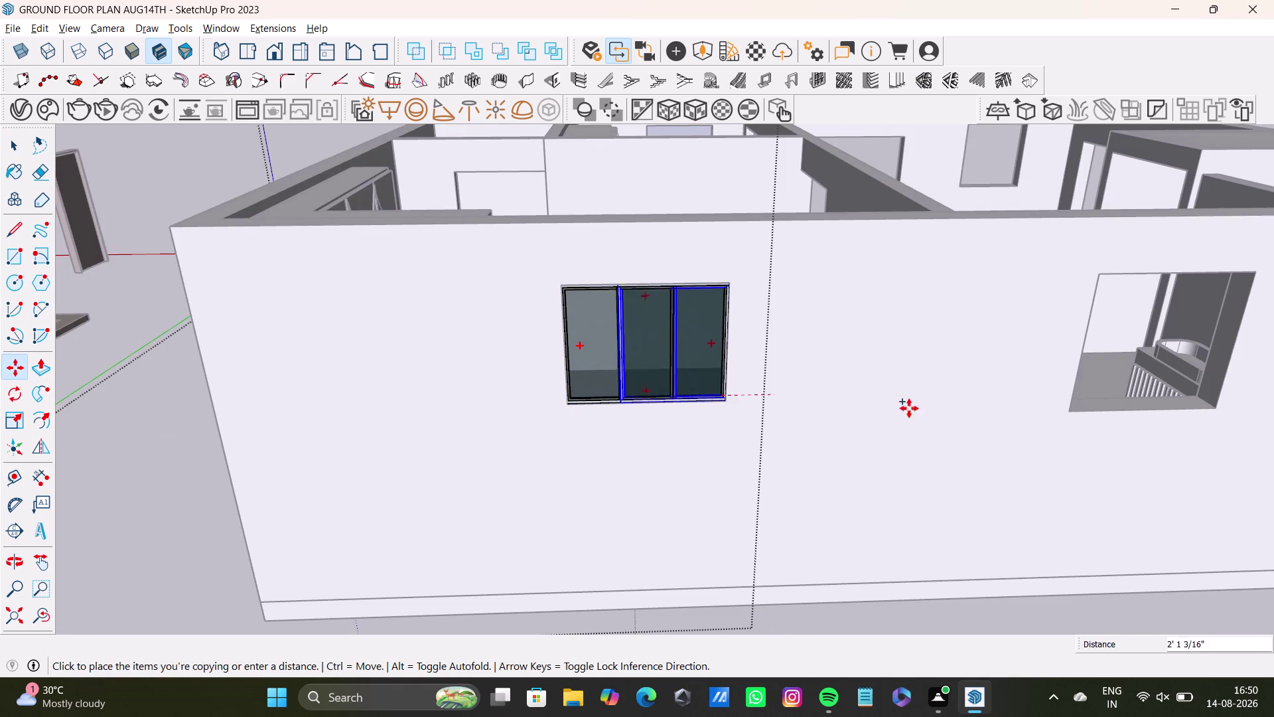
scroll(down, 3)
middle_drag(1179, 415, 774, 455)
scroll(up, 3)
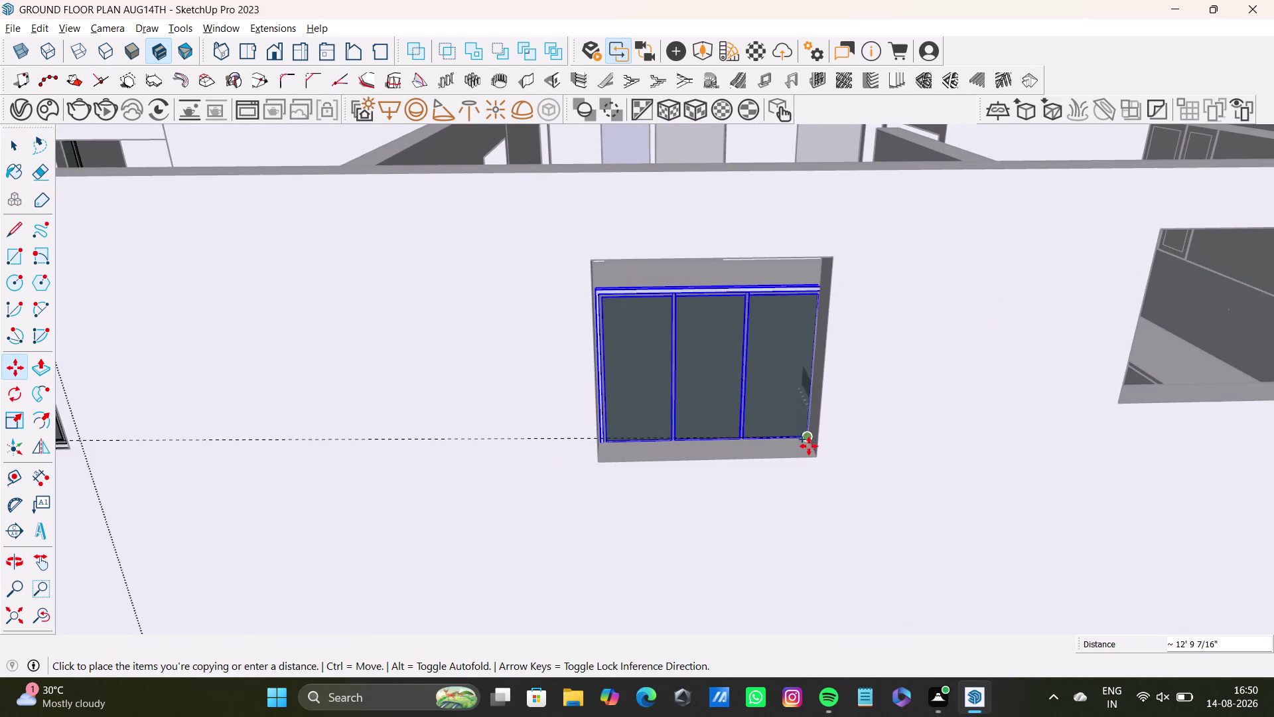
click(810, 447)
Shift the window copy 3" to rest on the opening's sill corner.
click(815, 451)
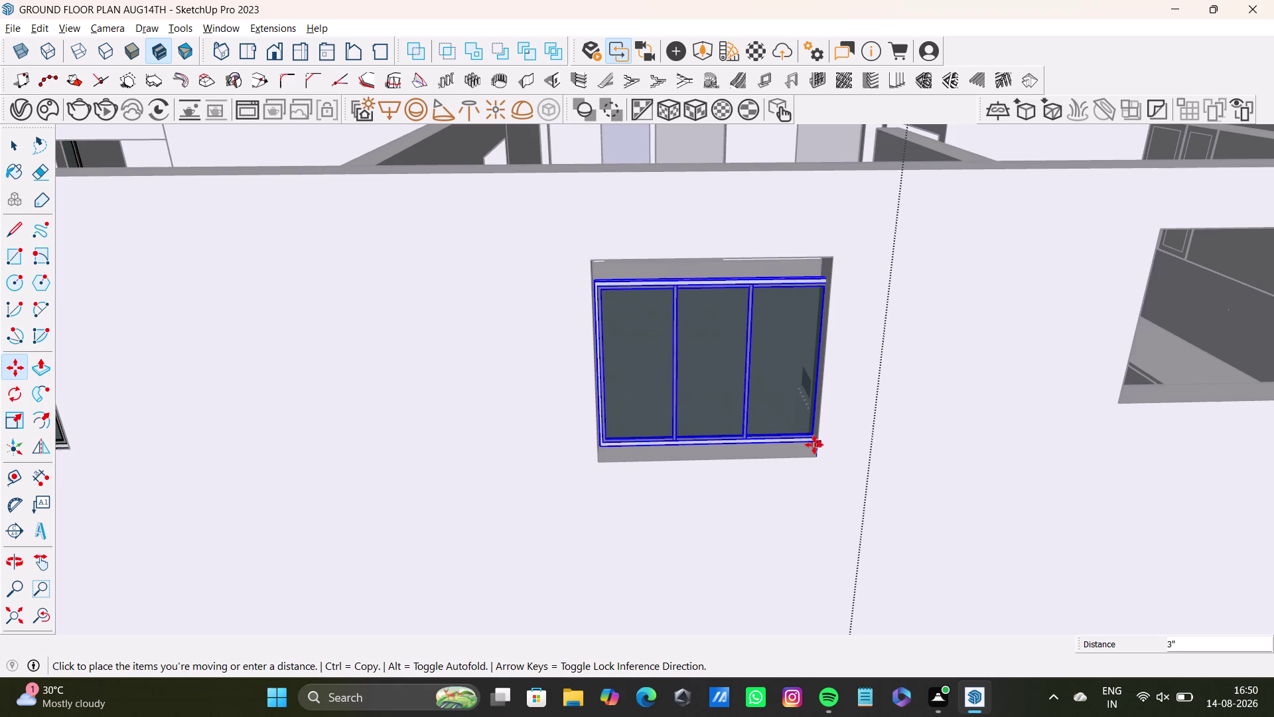
click(814, 442)
scroll(up, 3)
Scale the copied window wider and raise its top edge to the opening top.
middle_drag(788, 438, 796, 414)
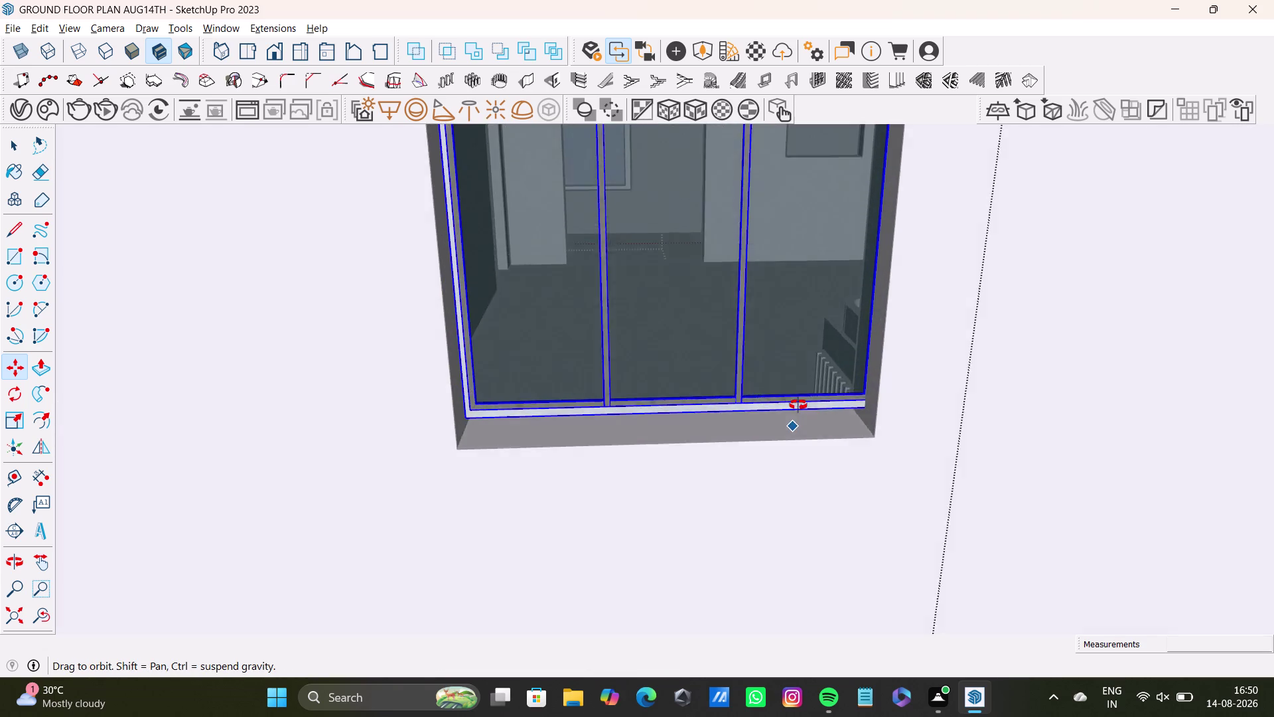
middle_drag(797, 413, 807, 386)
key(s)
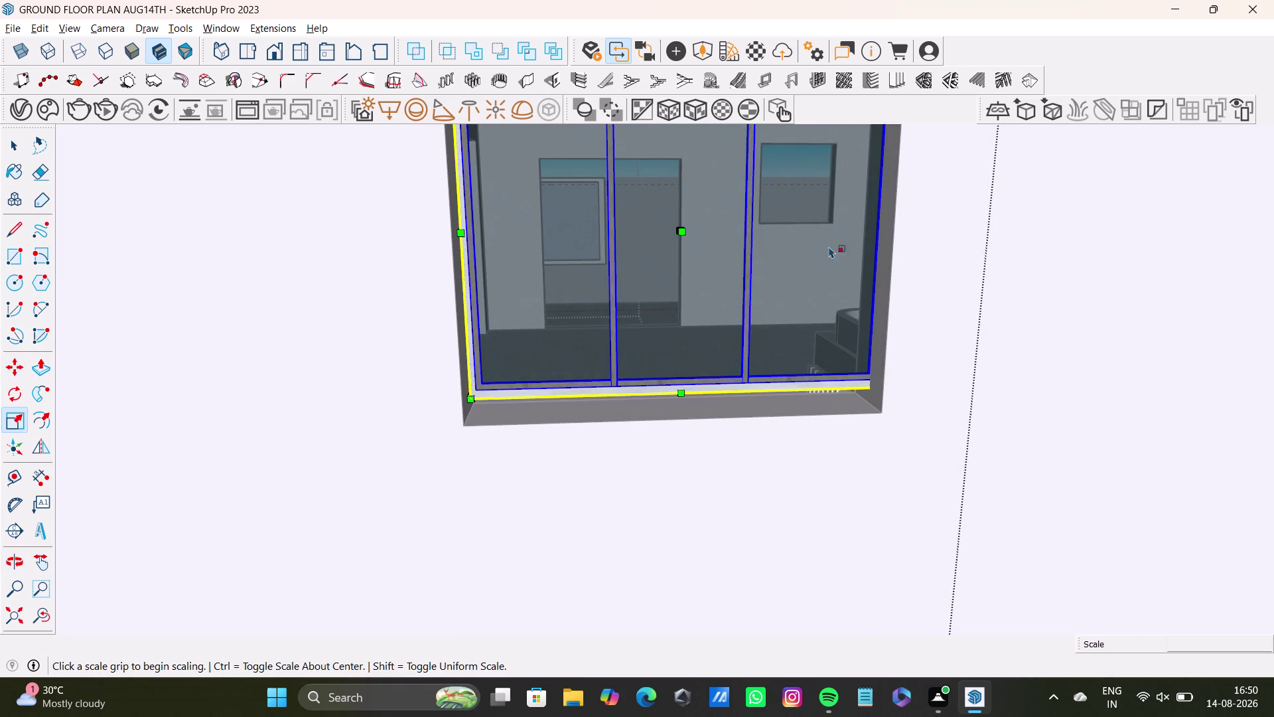
drag(888, 225, 881, 226)
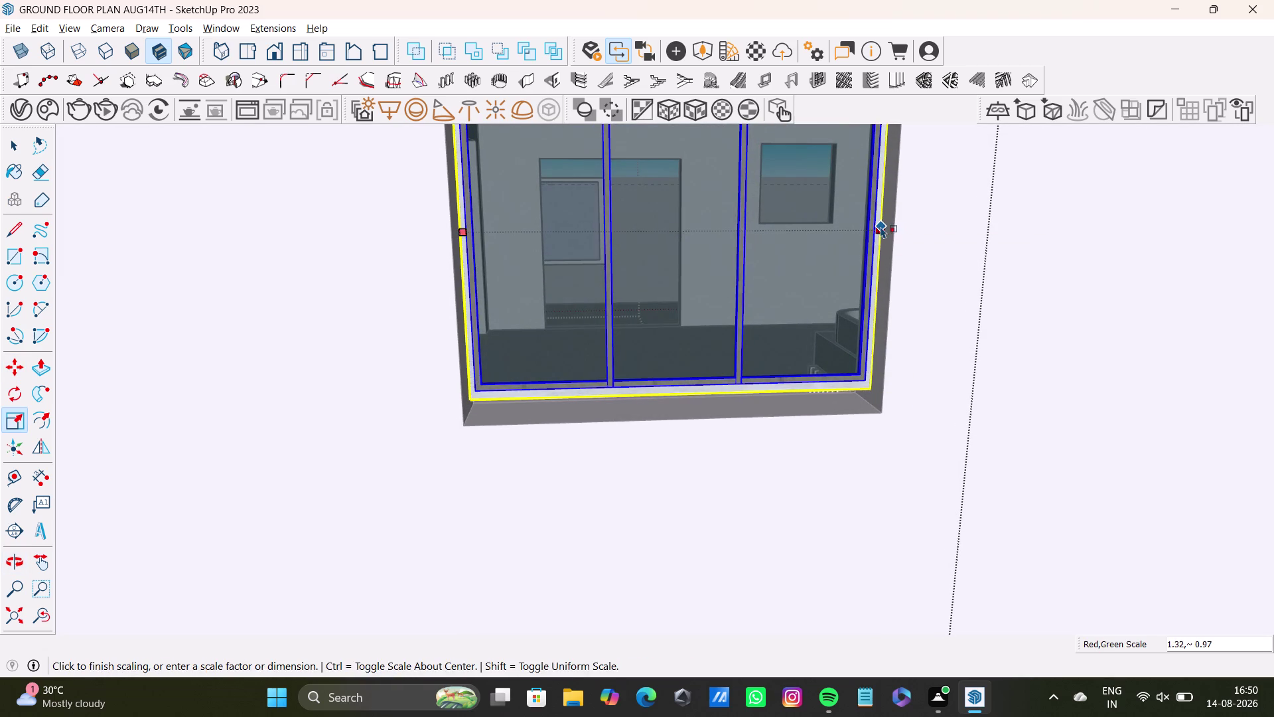
middle_drag(808, 305, 802, 478)
scroll(up, 3)
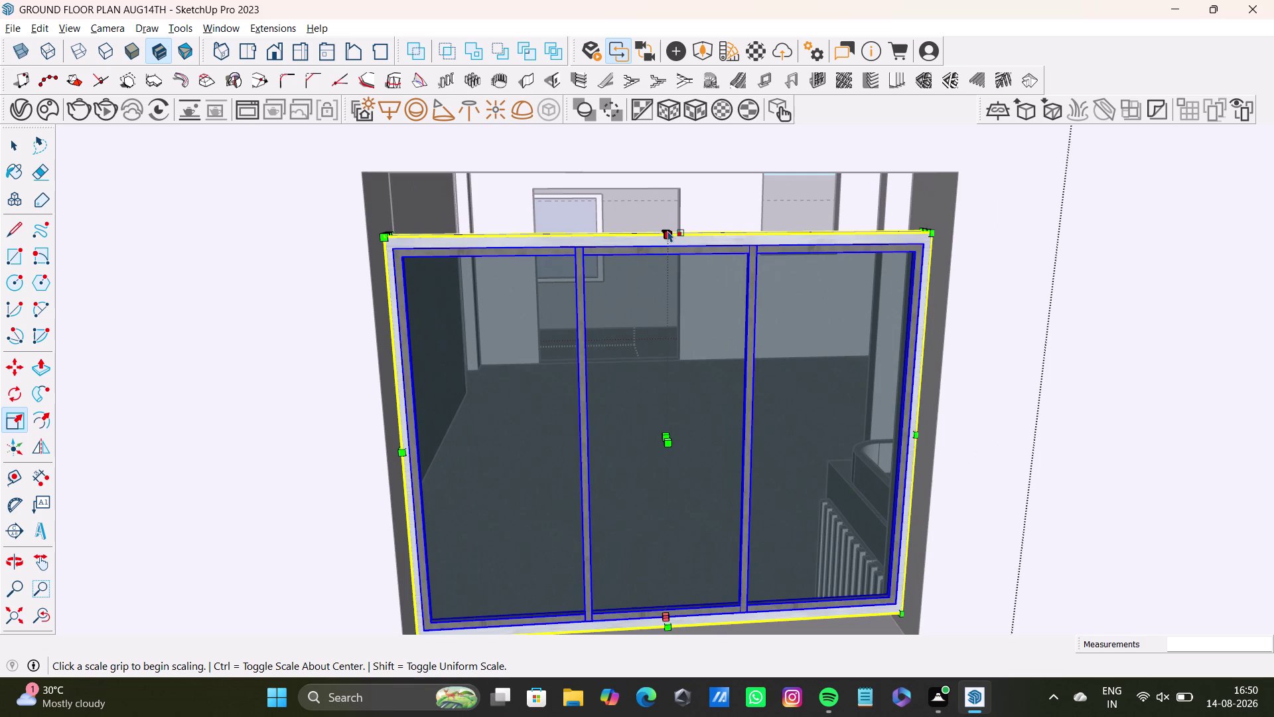
middle_drag(657, 257, 655, 322)
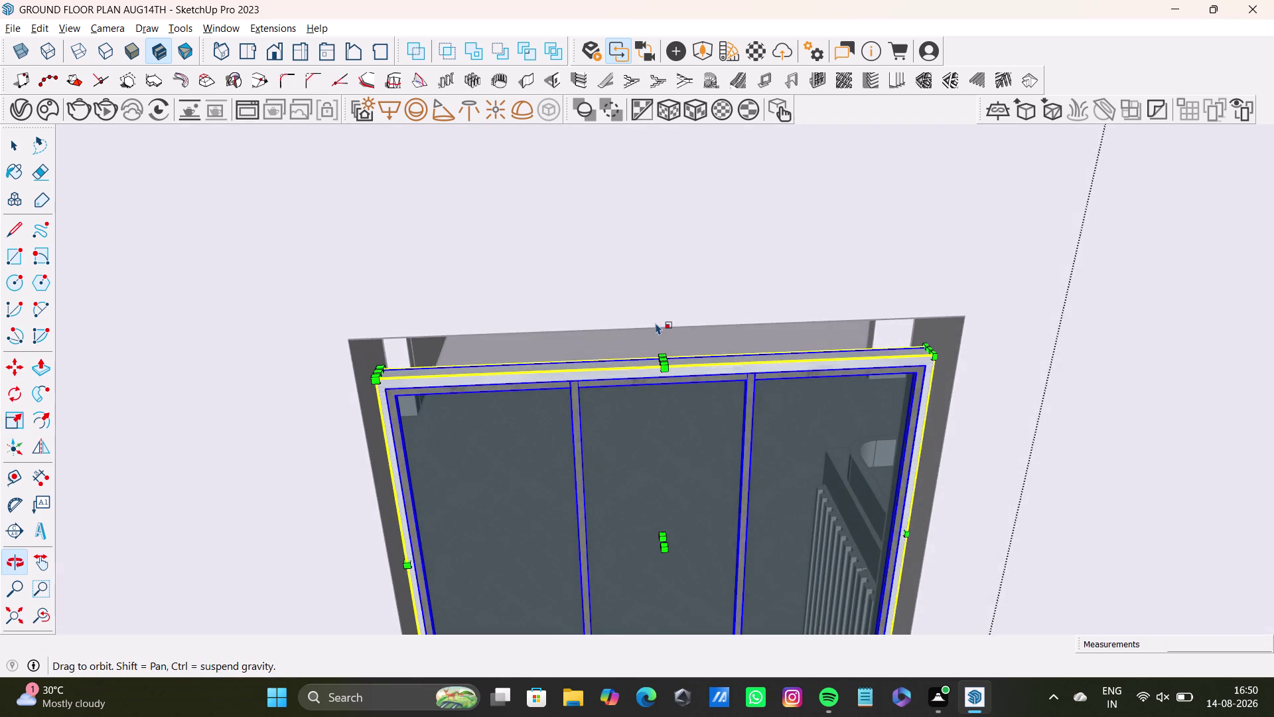
scroll(up, 3)
drag(669, 353, 662, 314)
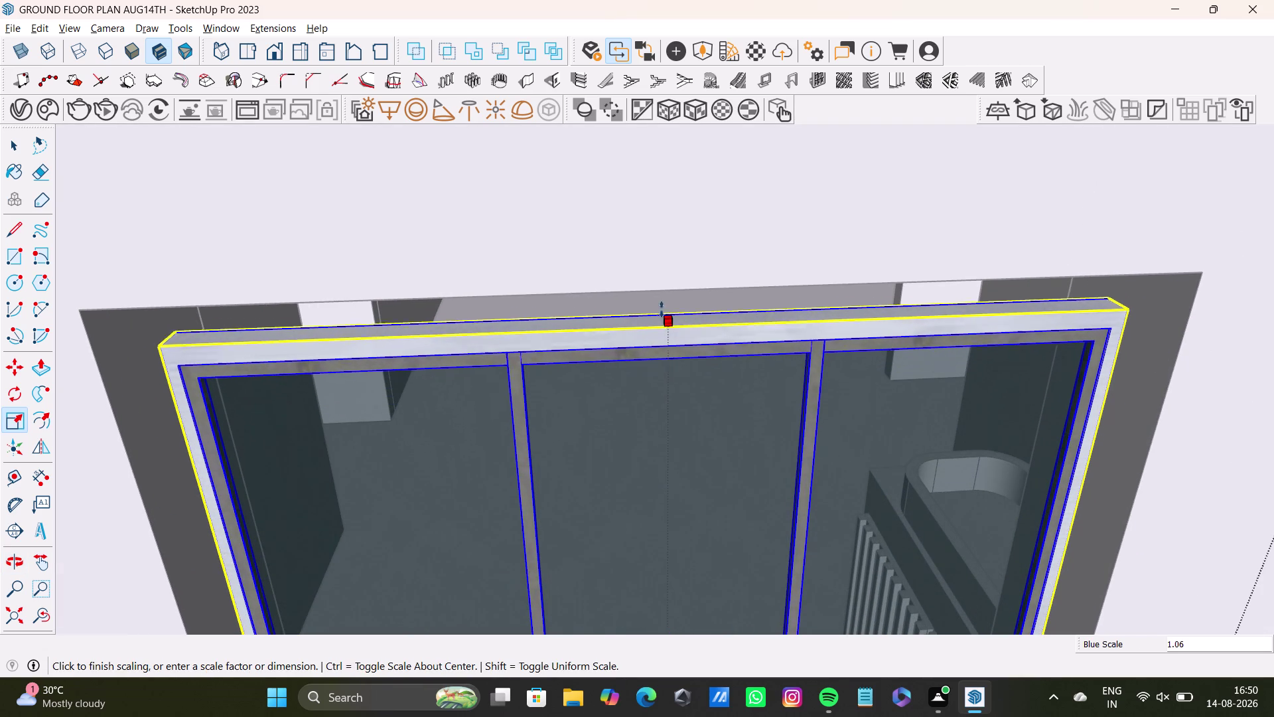
drag(663, 313, 658, 287)
Widen the window's left side out to the opening's left edge.
scroll(down, 3)
middle_drag(696, 387, 708, 298)
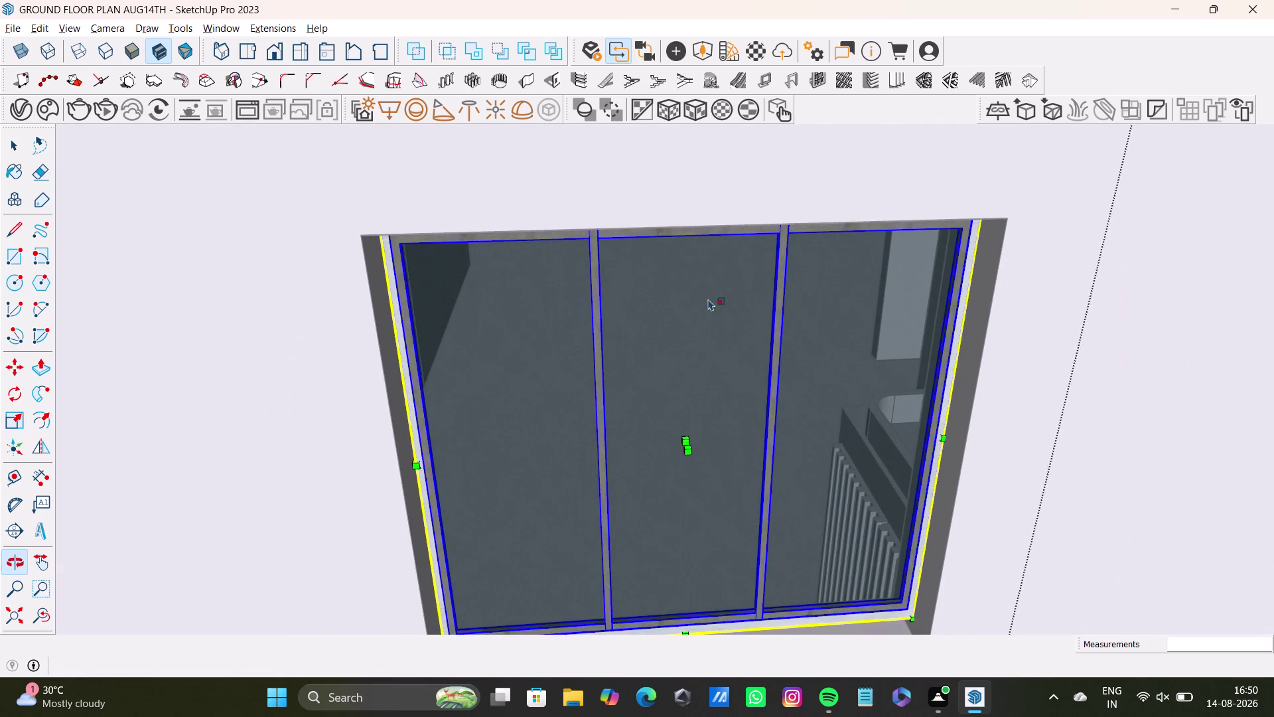
middle_drag(666, 376, 743, 372)
scroll(up, 3)
middle_drag(628, 392, 583, 366)
scroll(up, 3)
scroll(up, 3)
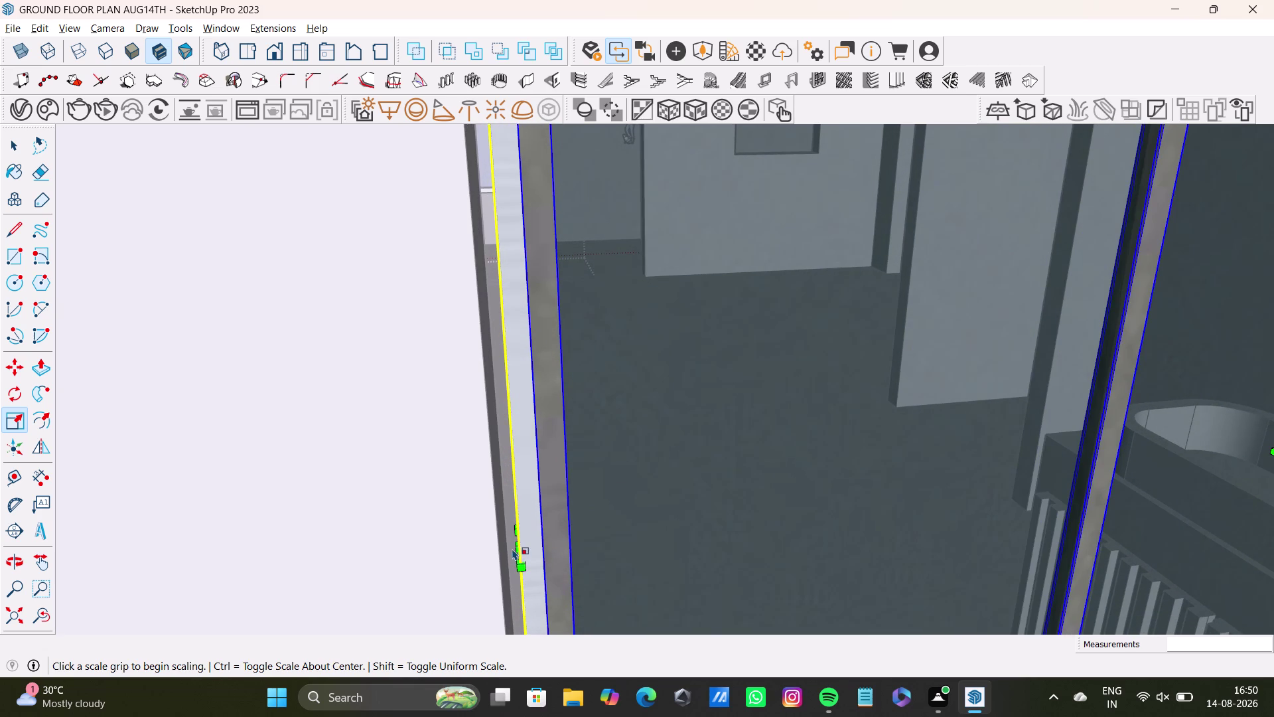
drag(516, 548, 493, 546)
scroll(down, 3)
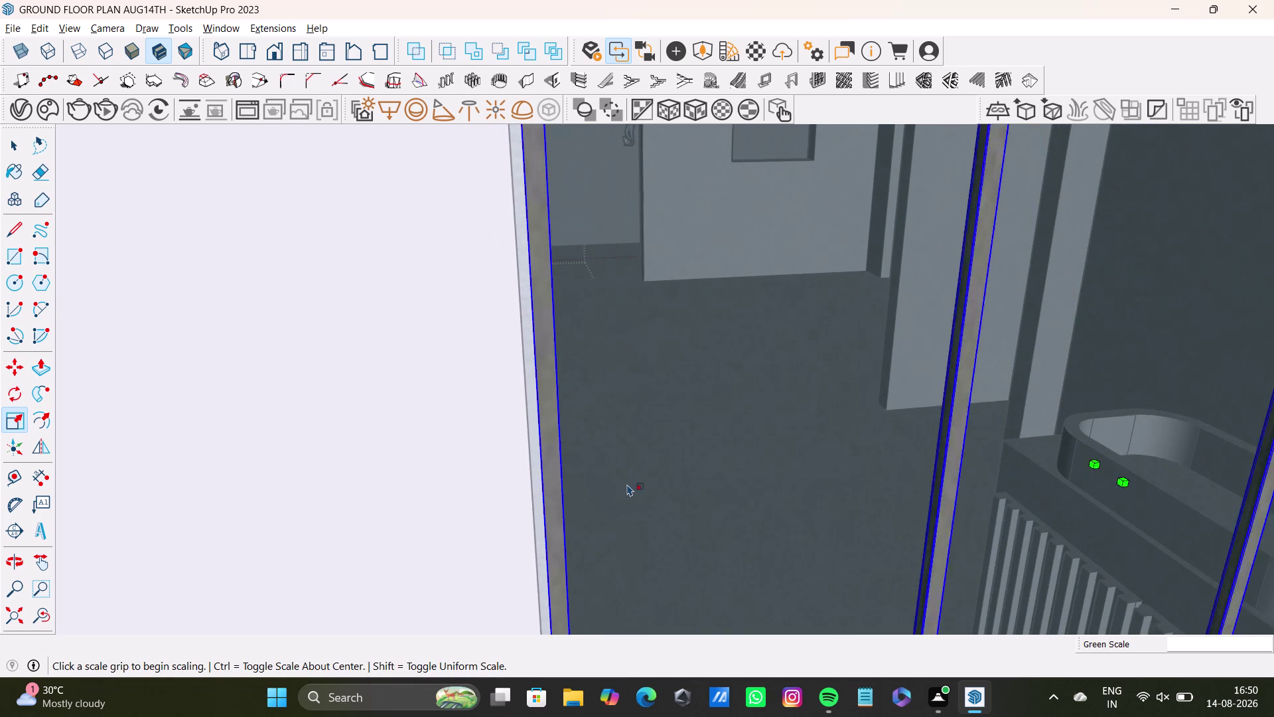
scroll(down, 3)
Stretch the window's right side until it sits flush with the opening.
middle_drag(816, 496, 387, 442)
scroll(up, 3)
middle_drag(930, 444, 727, 489)
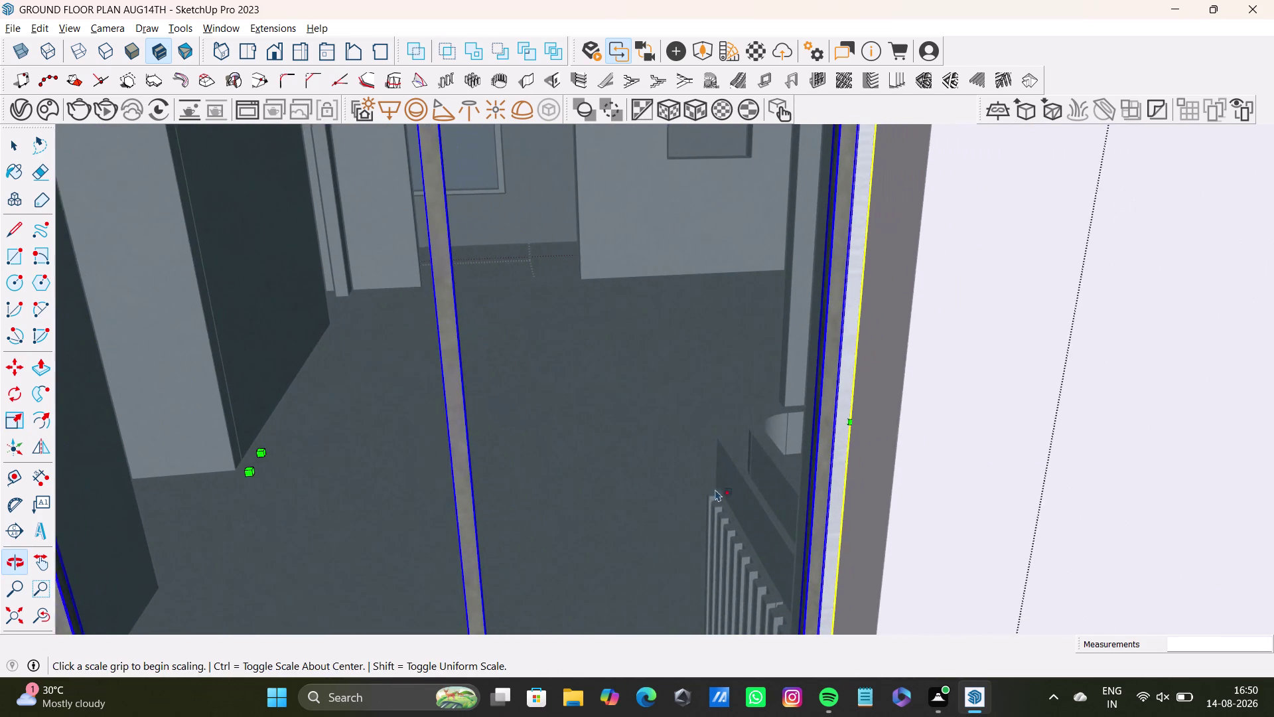
scroll(up, 3)
drag(842, 406, 819, 426)
middle_drag(863, 445, 750, 532)
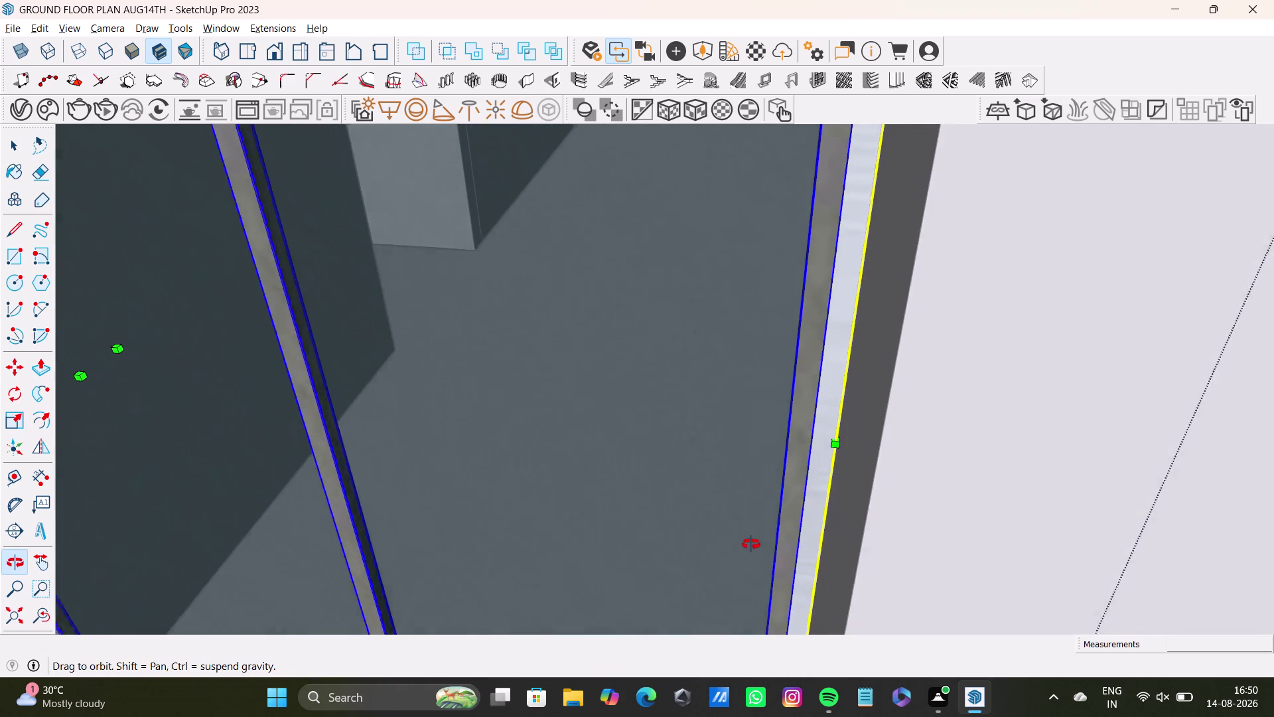
middle_drag(750, 532, 755, 571)
middle_drag(842, 498, 810, 478)
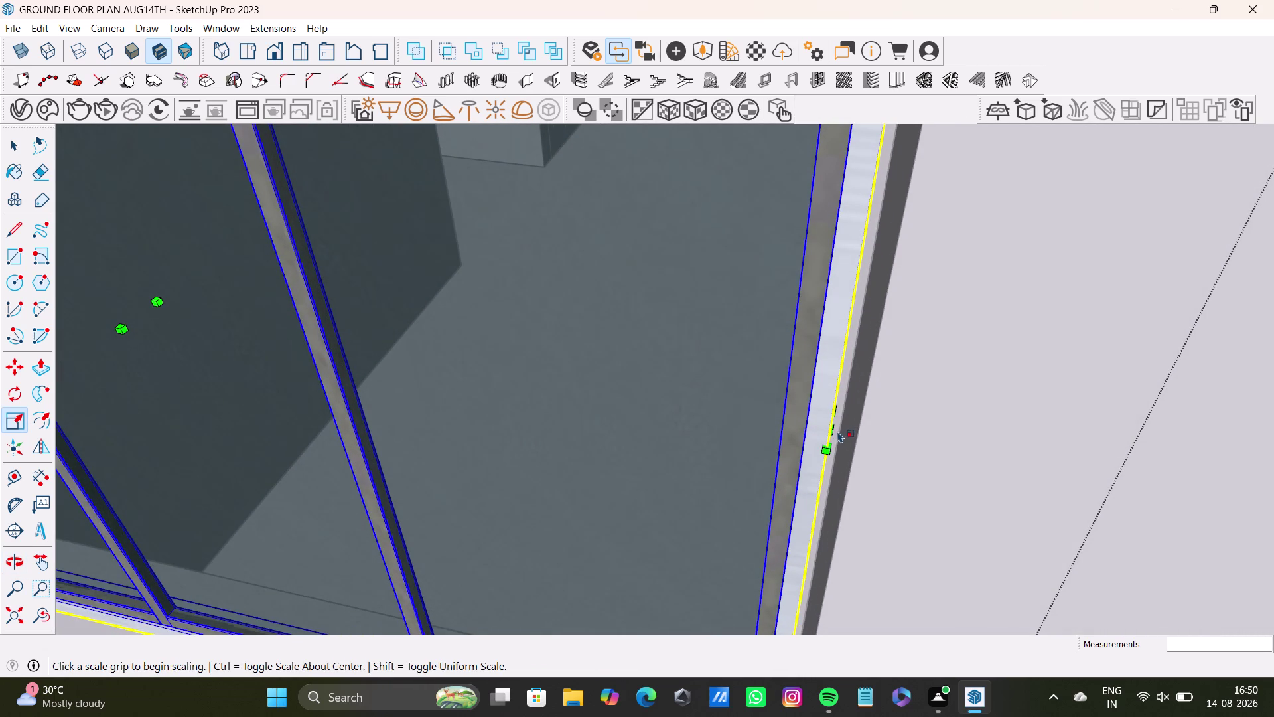
drag(832, 429, 849, 435)
Bring the window bottom down onto the sill and finish scaling.
scroll(down, 3)
middle_drag(613, 425, 635, 401)
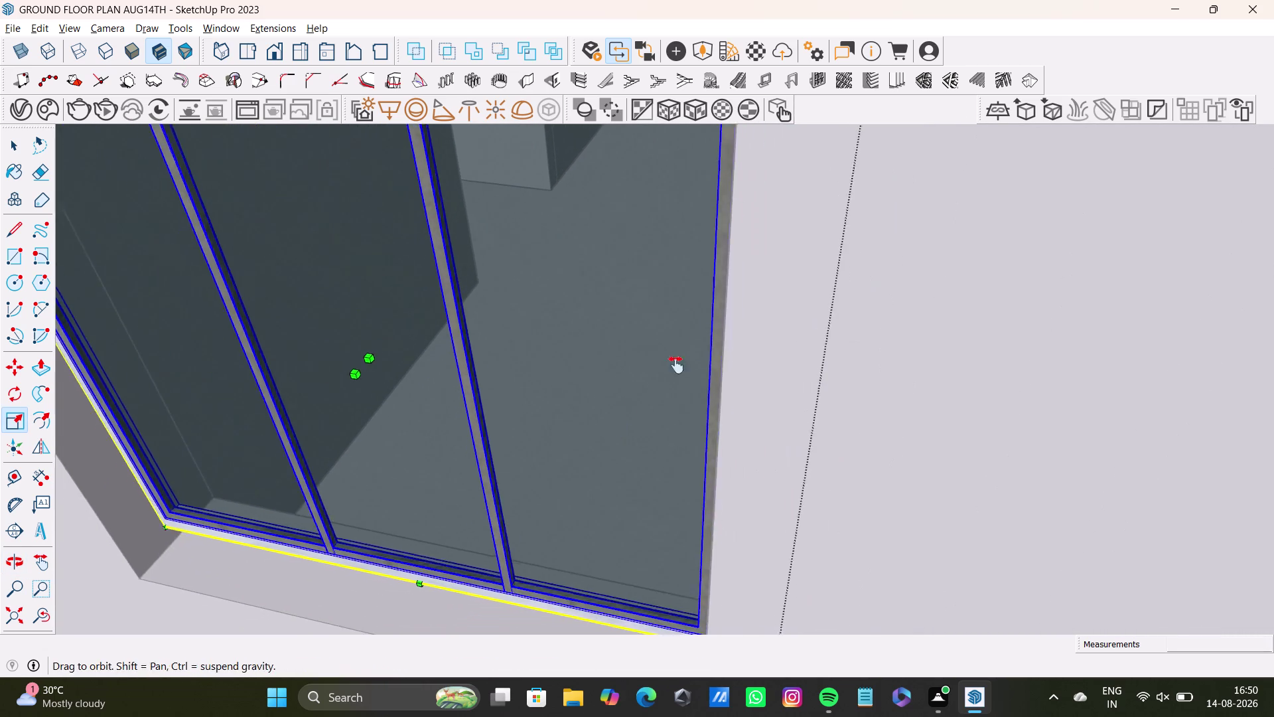
middle_drag(635, 402, 752, 284)
scroll(up, 3)
middle_drag(602, 452, 660, 418)
middle_drag(655, 435, 676, 370)
scroll(up, 3)
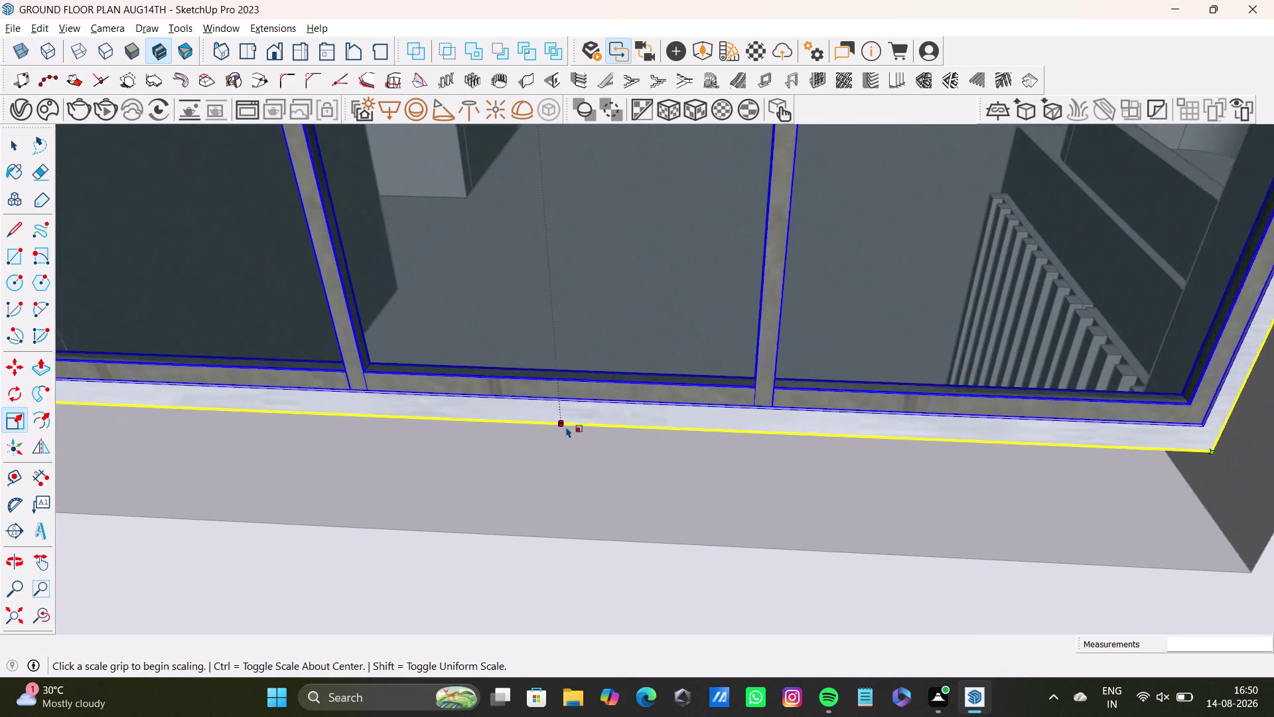
drag(567, 412, 567, 476)
key(space)
scroll(down, 3)
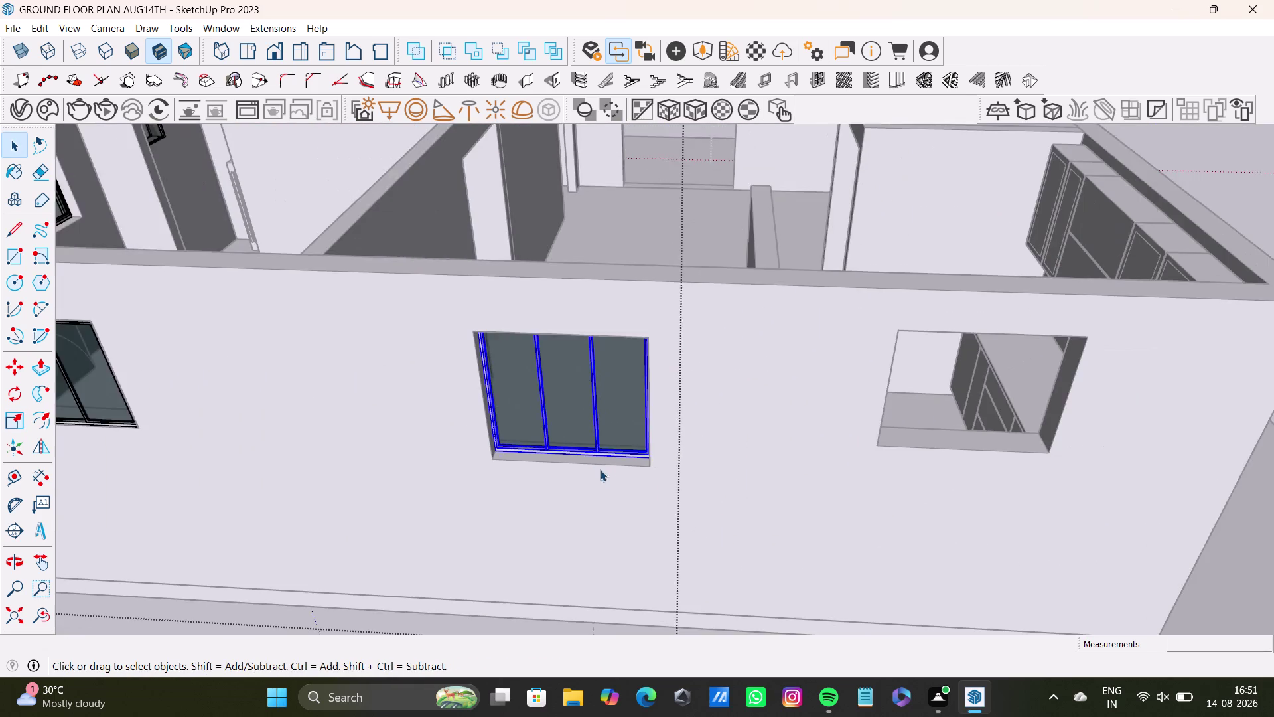
Clear the selection and orbit along the front wall to the second window.
scroll(down, 3)
key(space)
click(1067, 365)
scroll(up, 3)
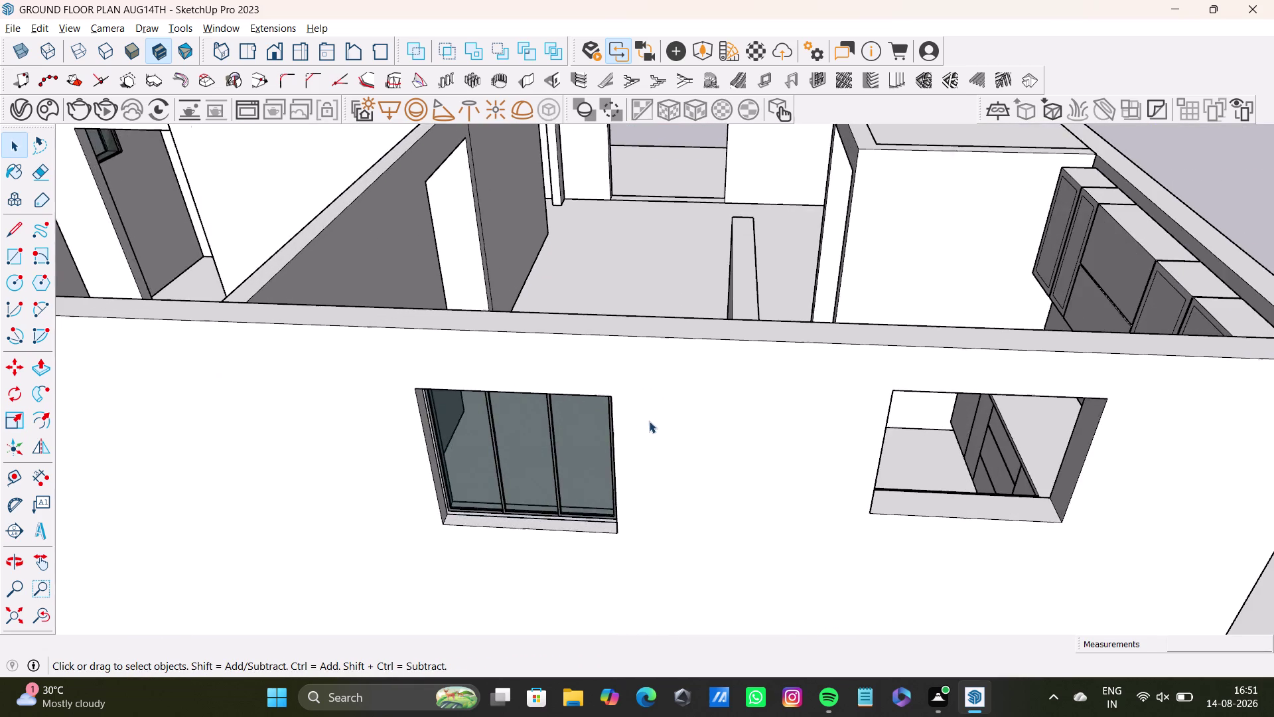
middle_drag(648, 441, 762, 286)
middle_drag(678, 341, 759, 330)
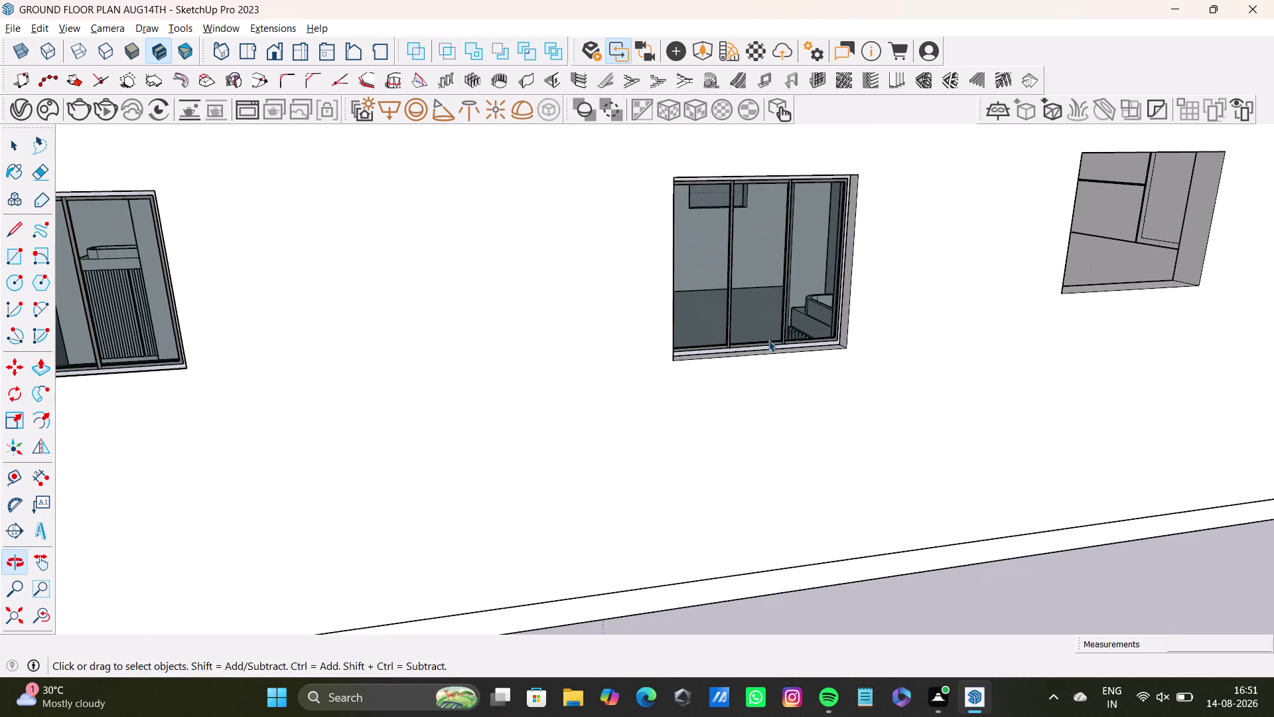
middle_drag(771, 351, 773, 368)
Select the whole second front window and rescale it with a side grip.
click(780, 351)
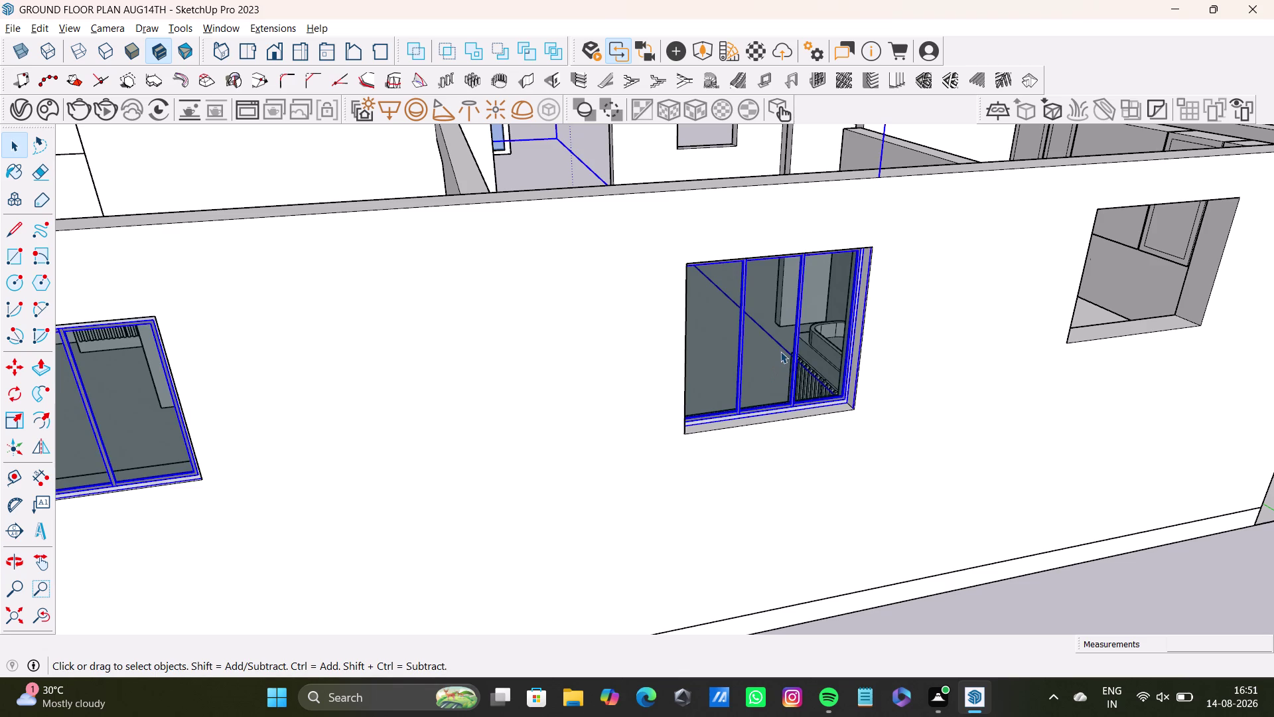
triple_click(795, 362)
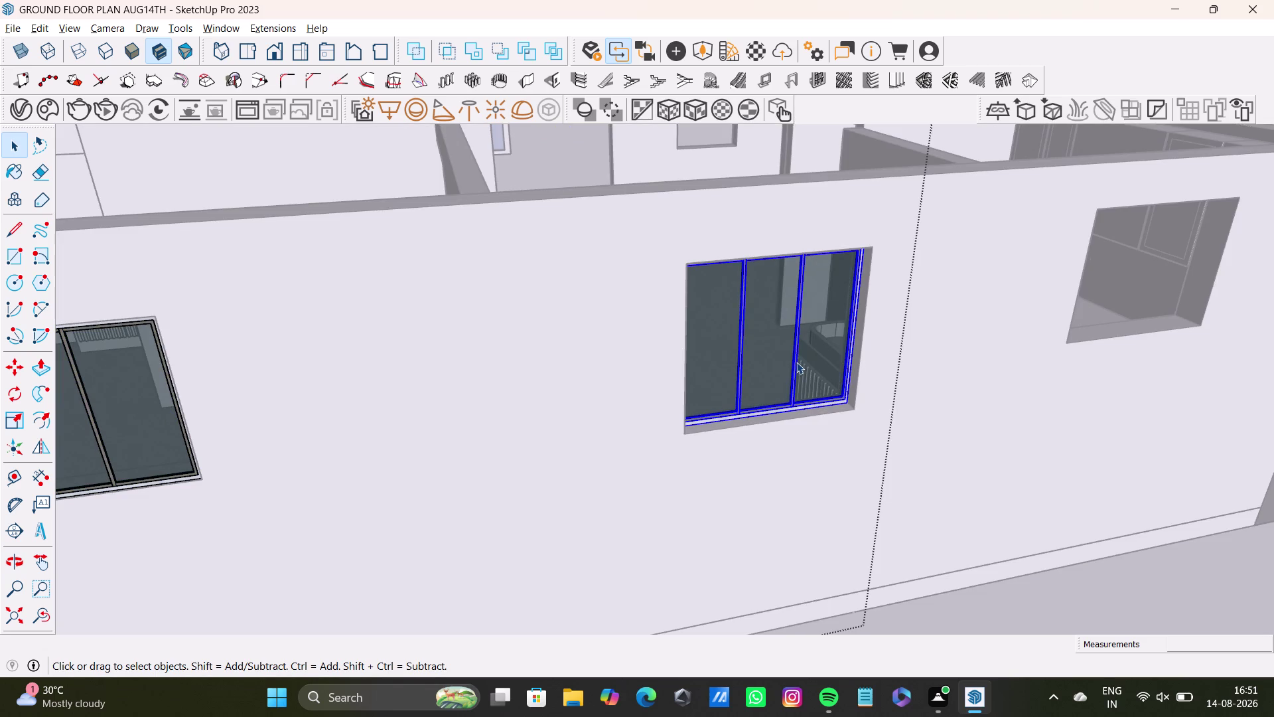
key(s)
click(773, 339)
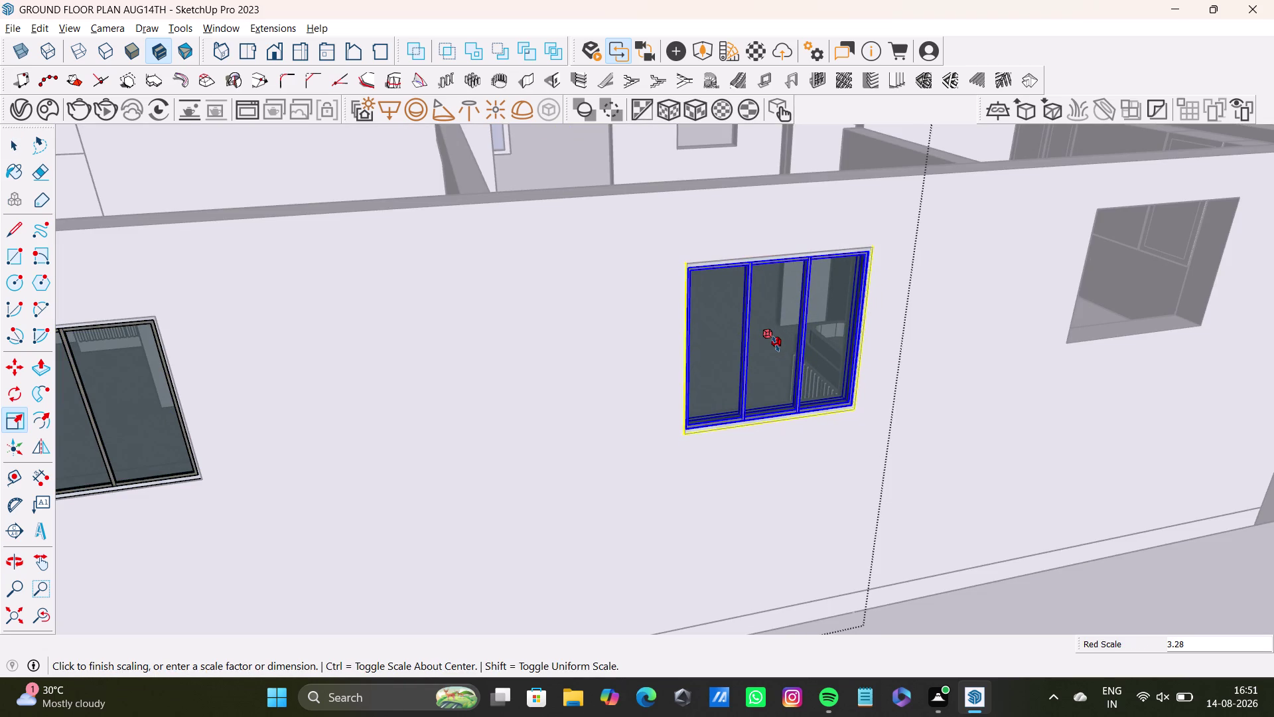
key(space)
scroll(down, 3)
Deselect the window and orbit around the house, looking down into the rooms.
key(space)
click(1111, 346)
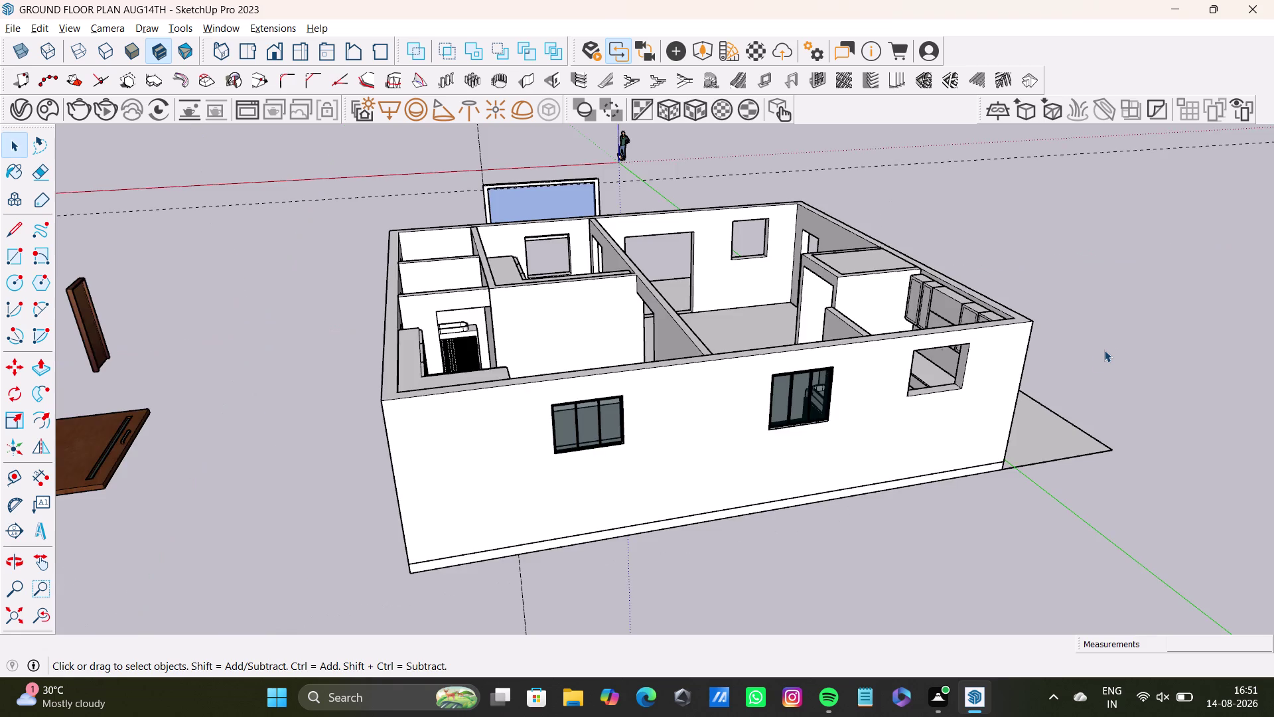
middle_drag(1080, 379, 1061, 358)
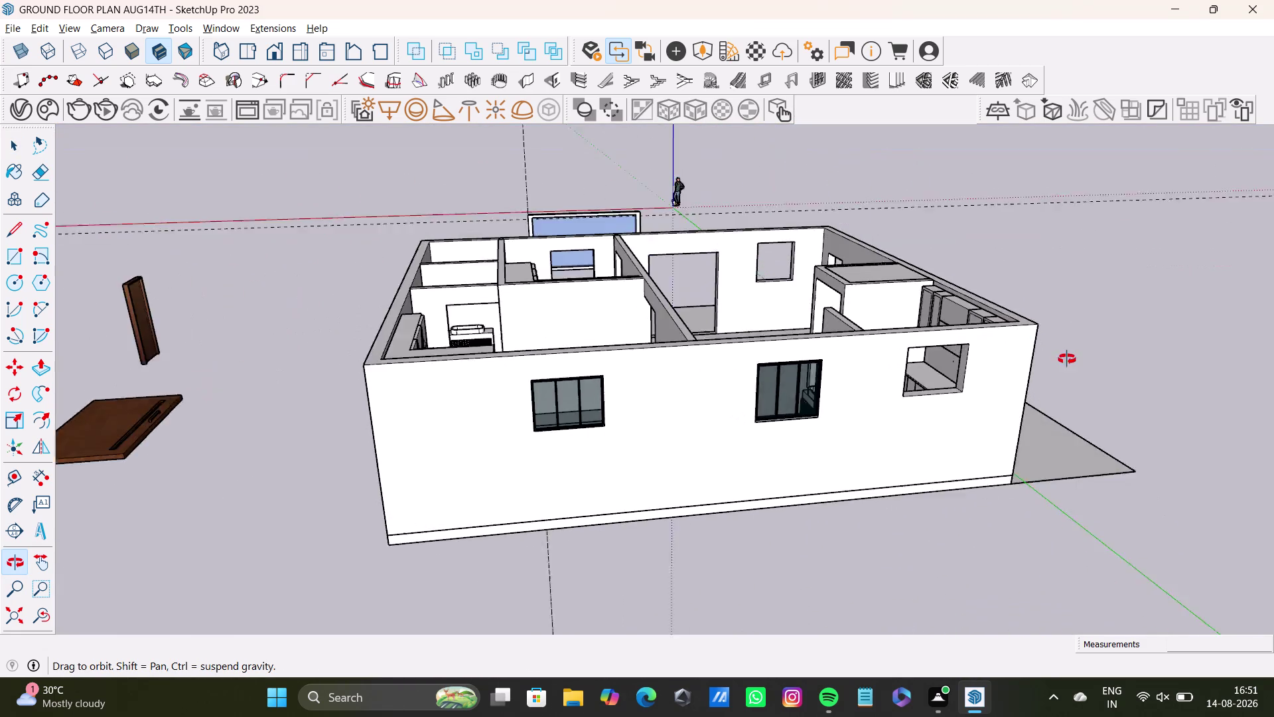
middle_drag(1060, 357, 1110, 369)
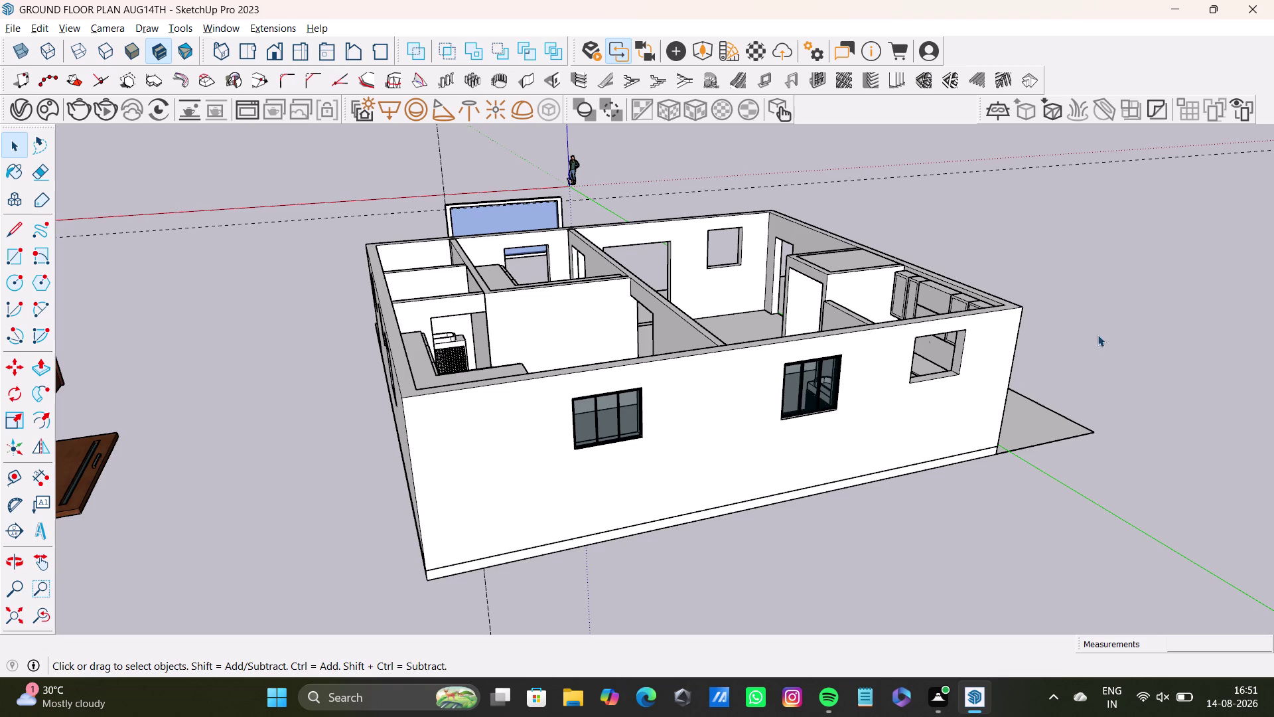
middle_drag(870, 419, 763, 606)
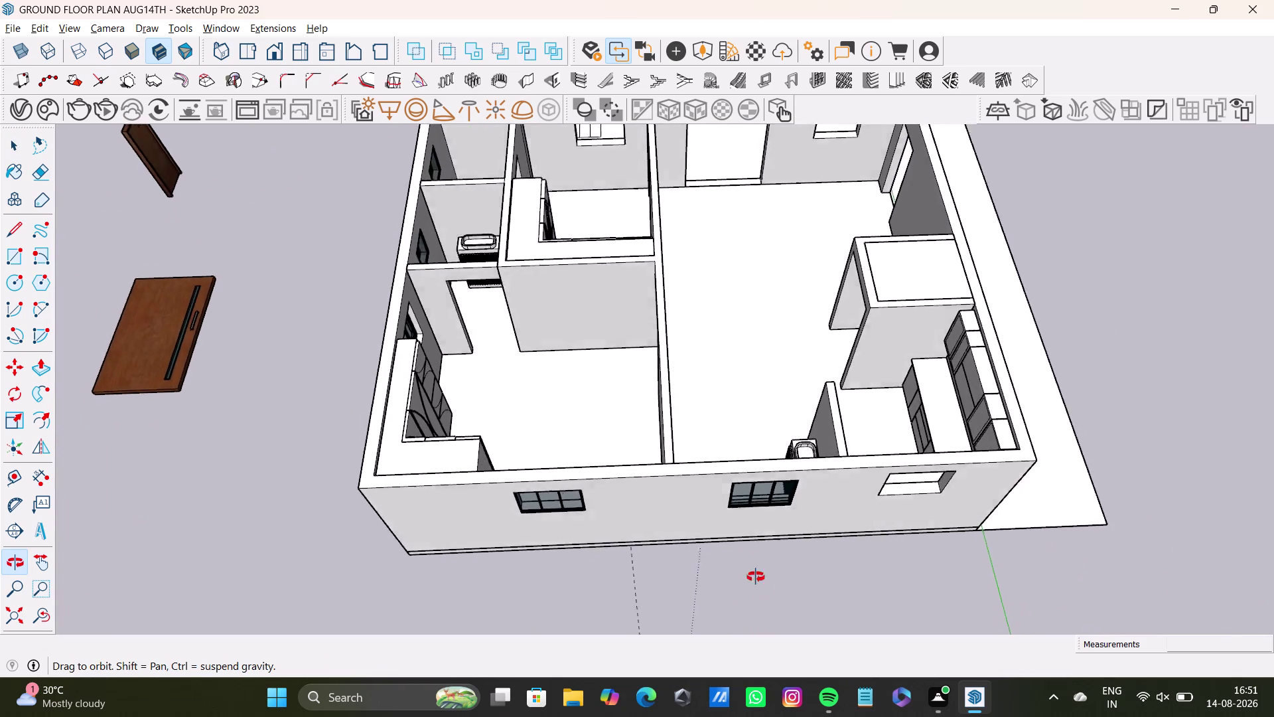
middle_drag(763, 605, 712, 396)
Select the larger right-hand front window with the Move tool.
click(764, 422)
double_click(764, 418)
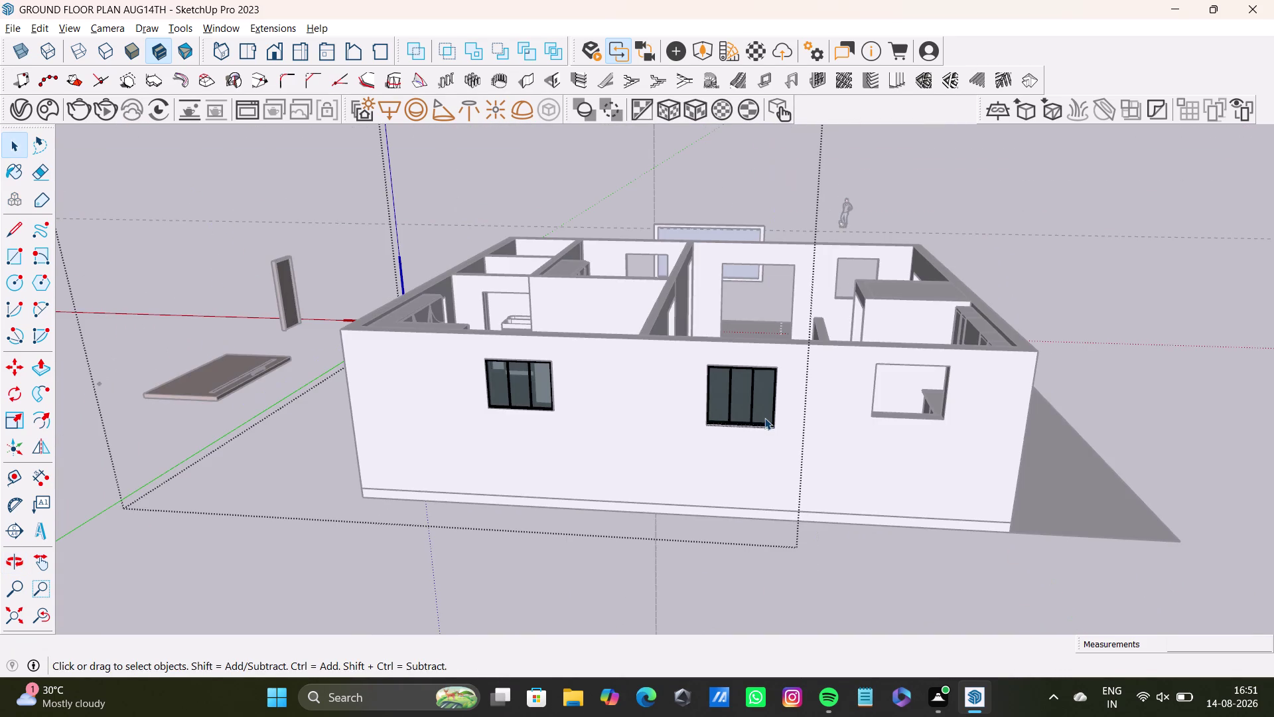
click(765, 417)
key(m)
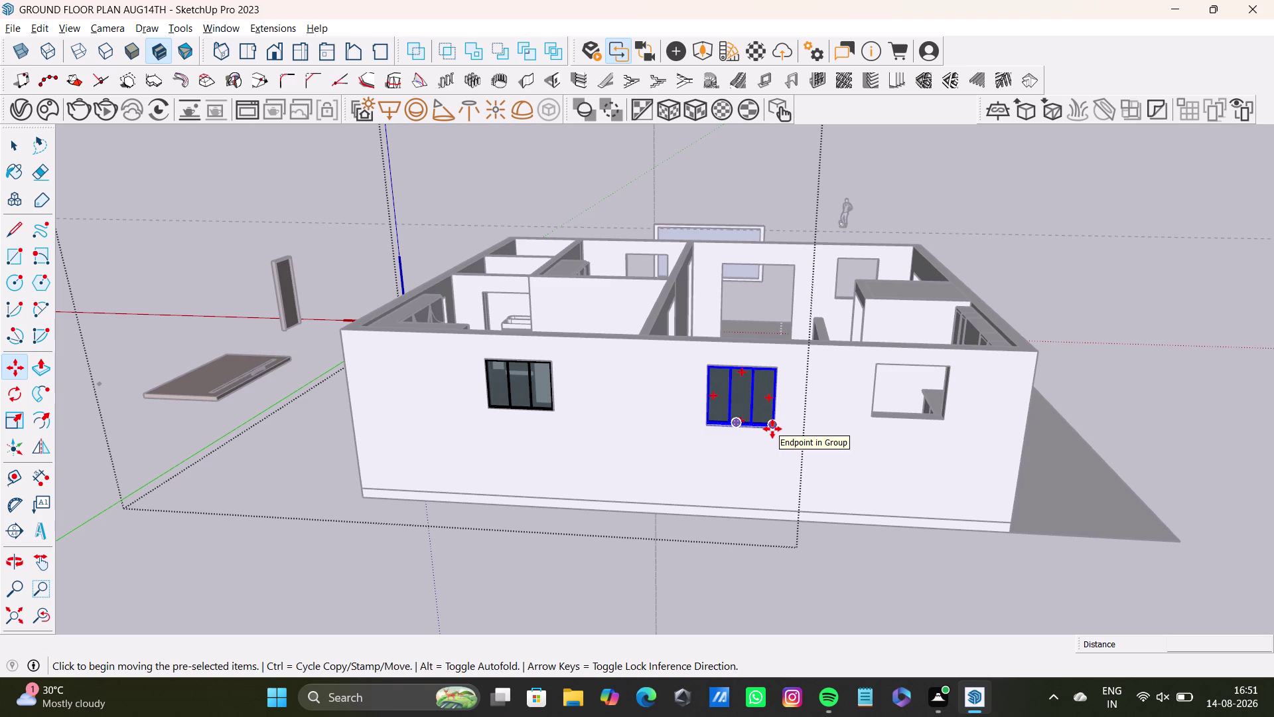
Pick up the window by its bottom corner and select it in the middle opening.
click(772, 429)
scroll(up, 3)
scroll(up, 3)
scroll(up, 3)
middle_drag(944, 422, 969, 386)
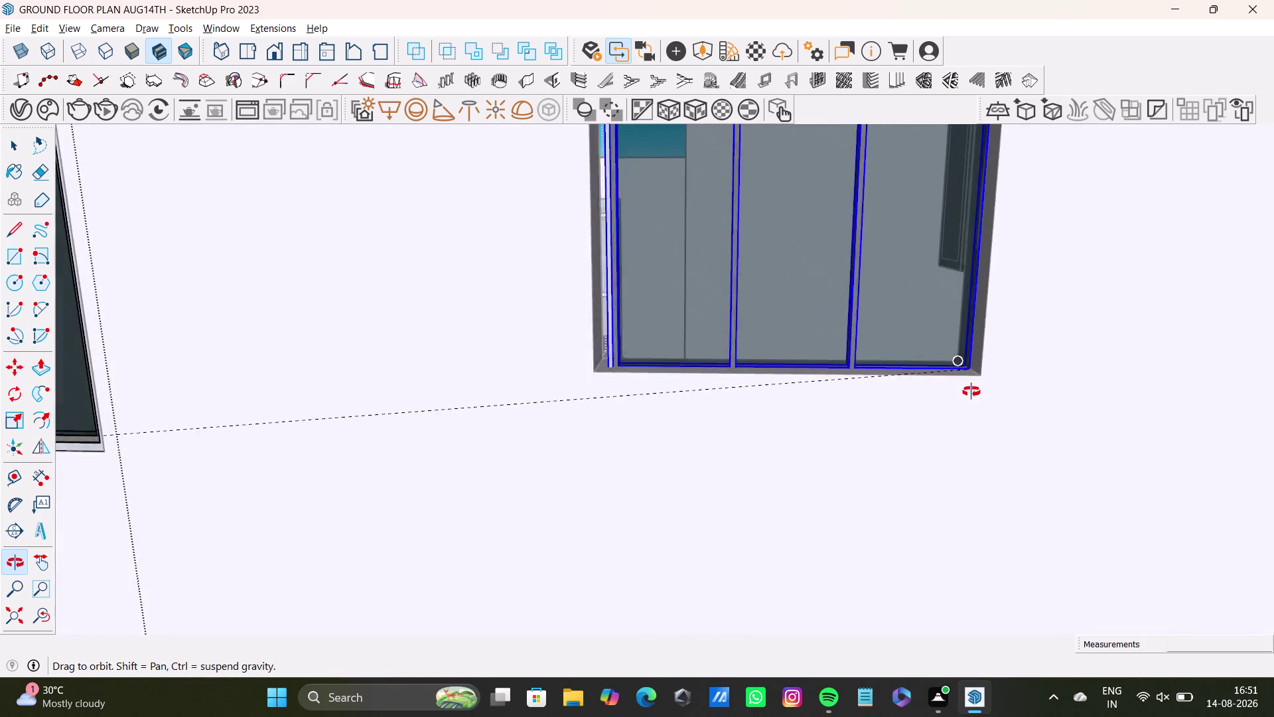
middle_drag(969, 386, 980, 417)
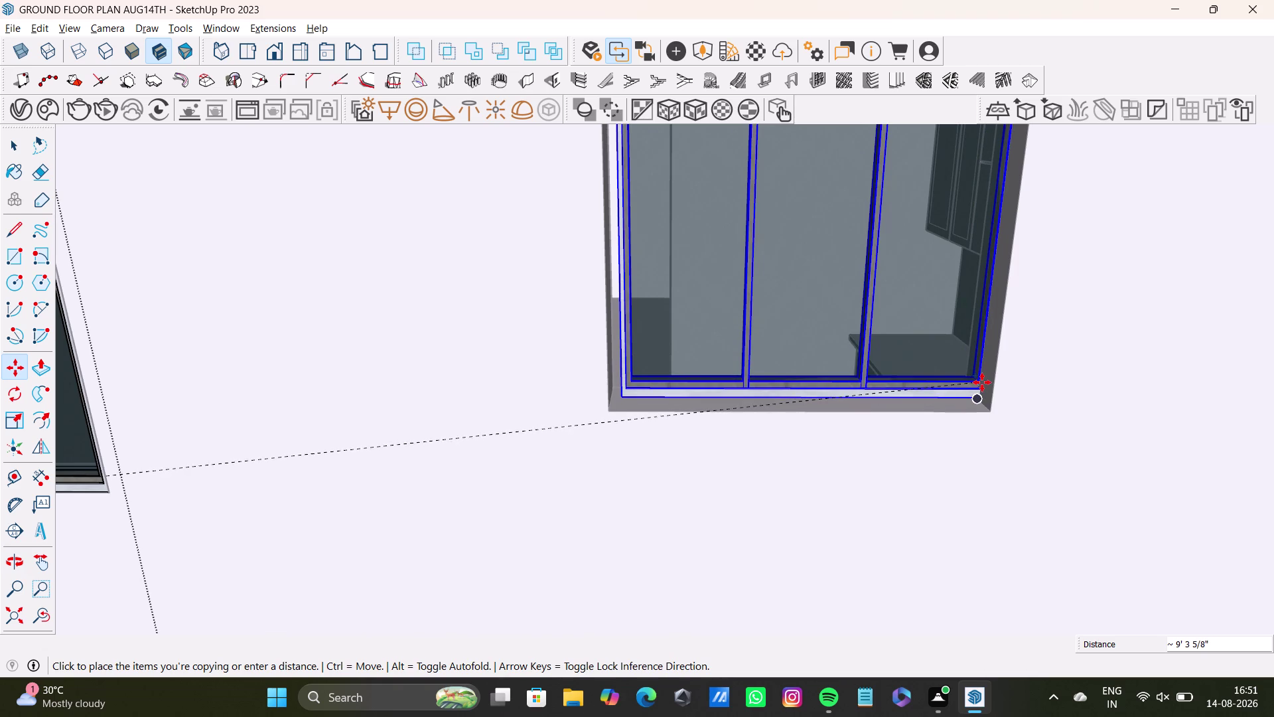
click(982, 383)
middle_drag(906, 430, 942, 478)
Scale the window slightly taller and wider to fill the middle opening.
key(s)
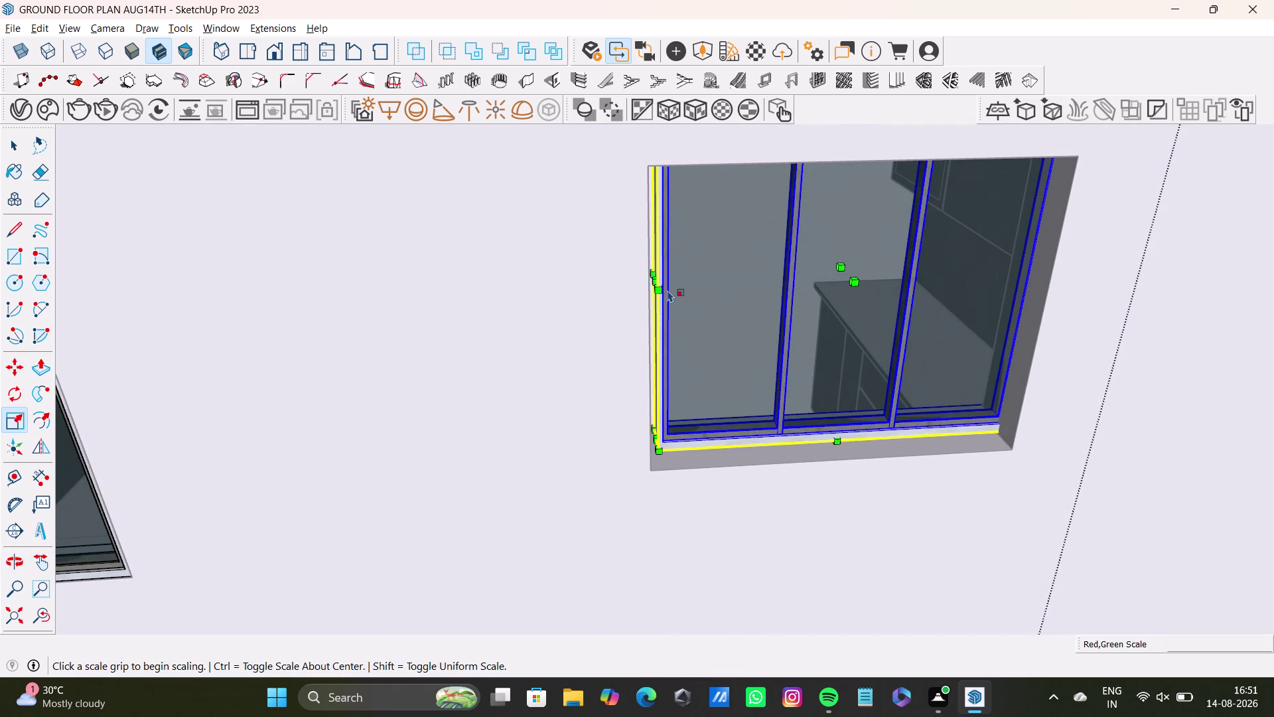
drag(656, 281, 648, 282)
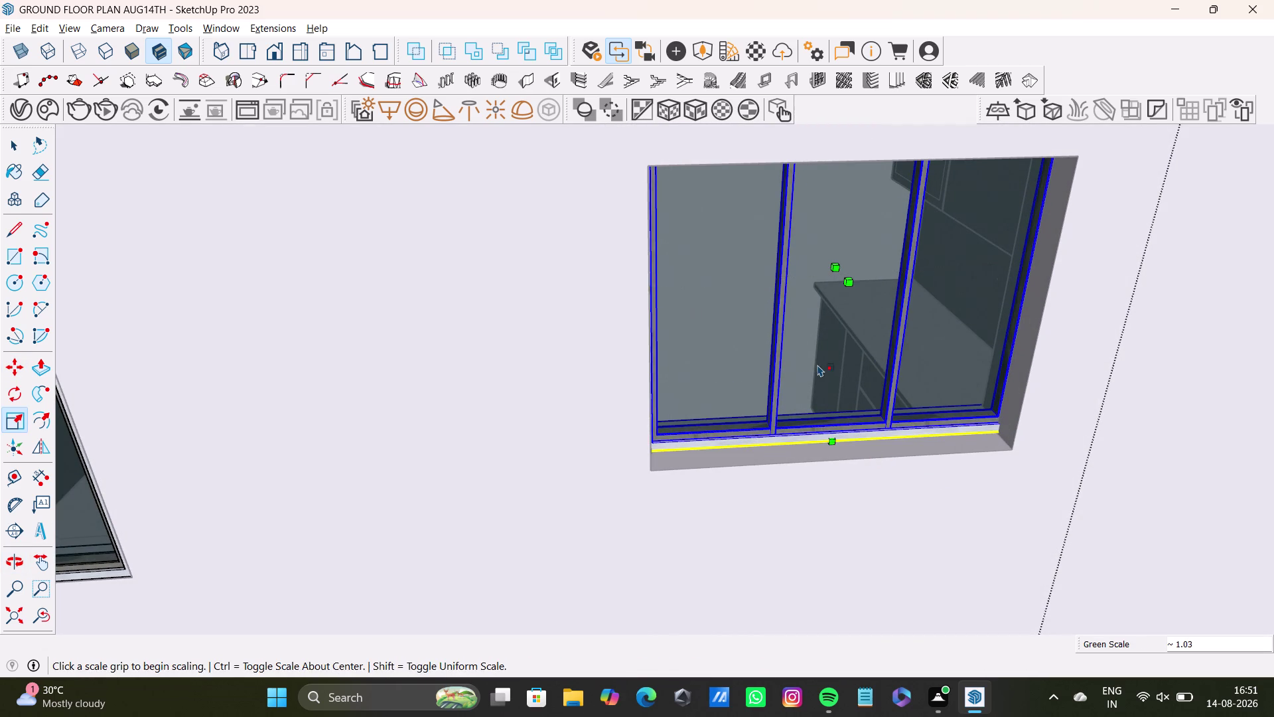
middle_drag(814, 357, 796, 422)
drag(830, 350, 838, 359)
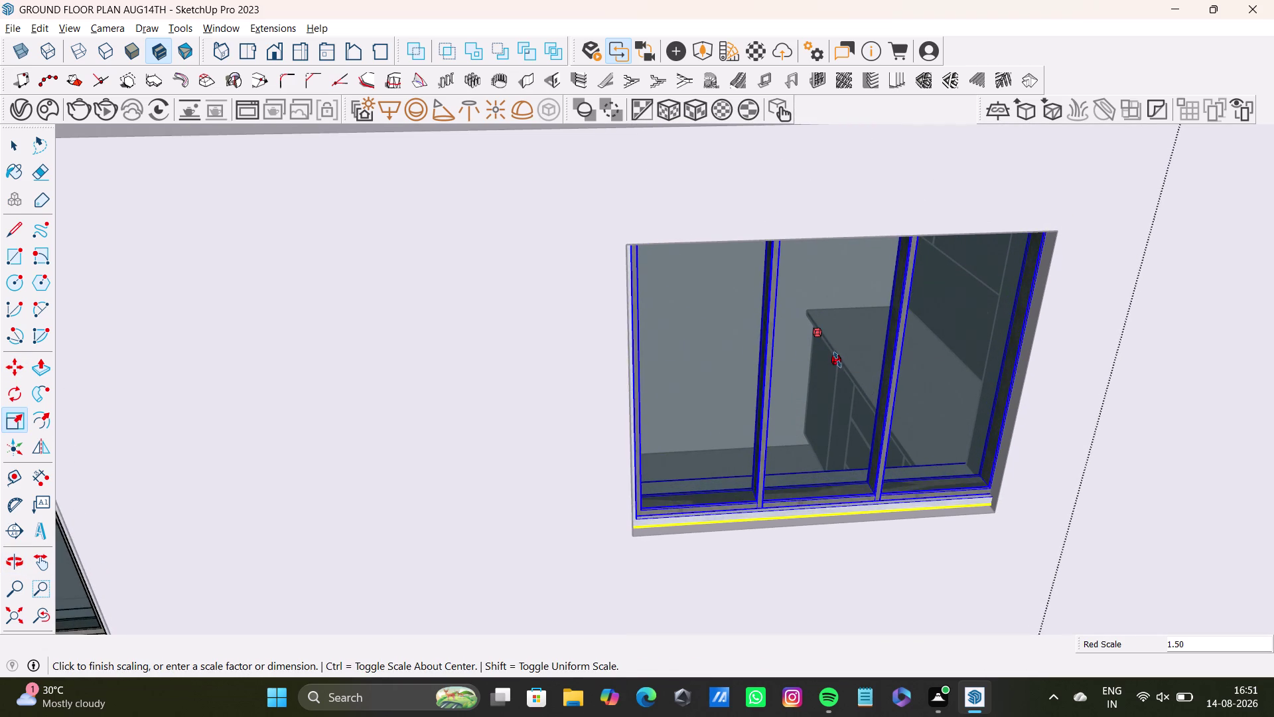
drag(837, 359, 838, 362)
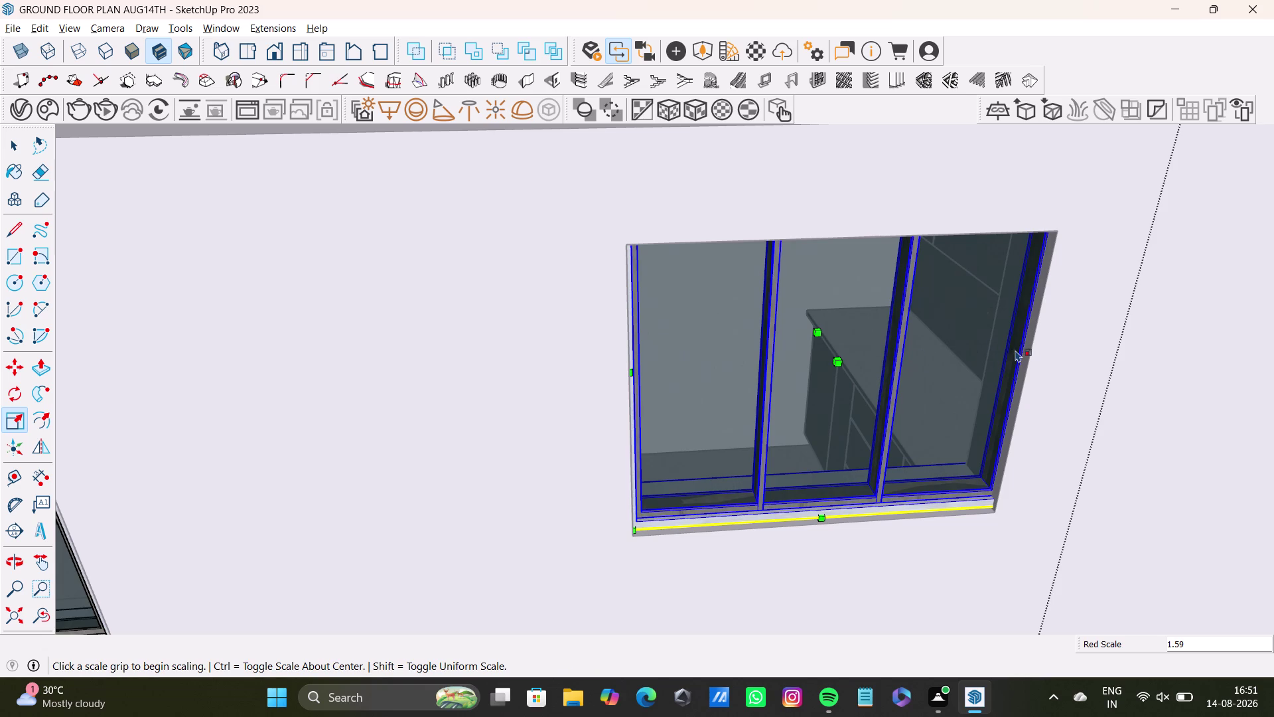
middle_drag(1008, 352, 962, 334)
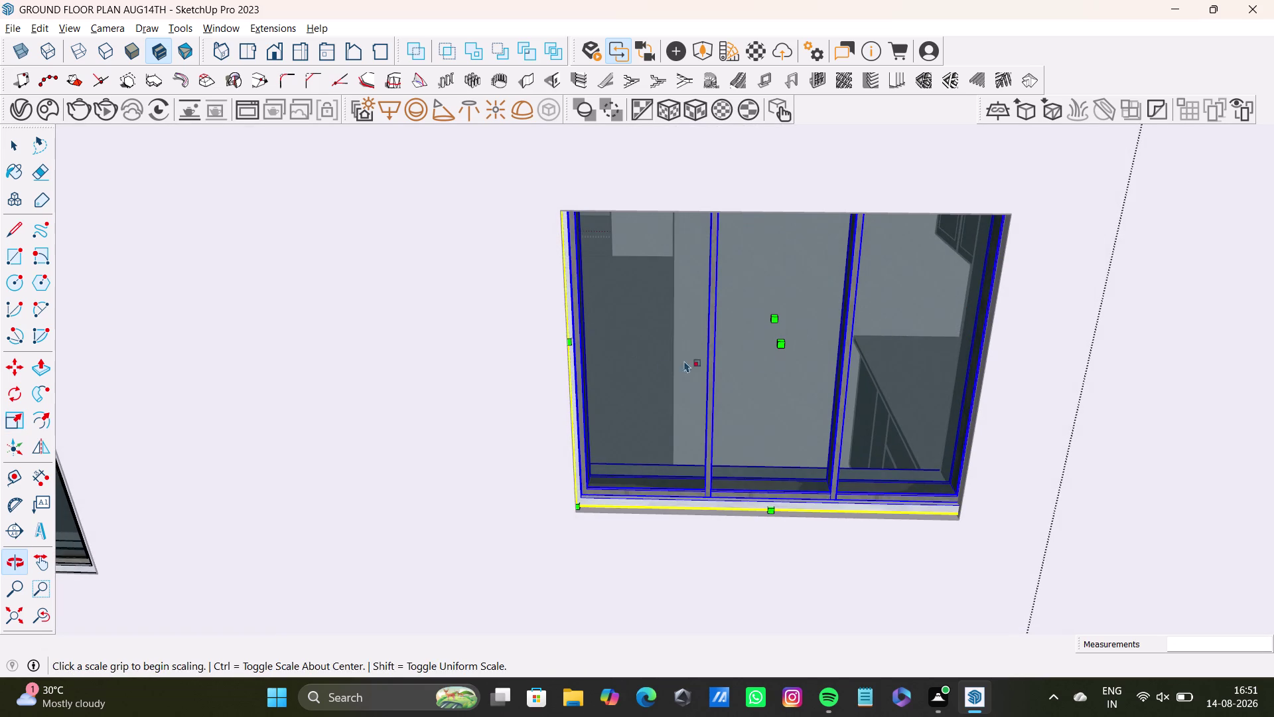
middle_drag(919, 384, 964, 372)
middle_drag(894, 364, 896, 496)
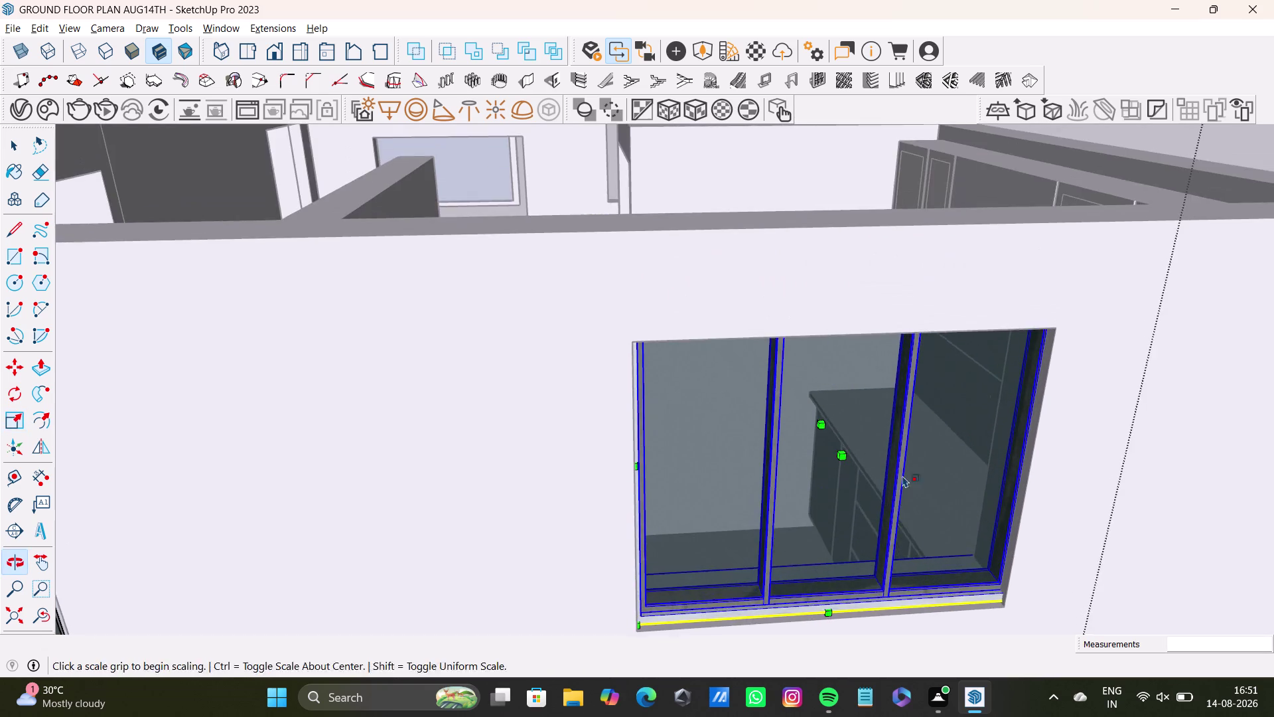
middle_drag(903, 473, 901, 498)
middle_drag(903, 489, 897, 363)
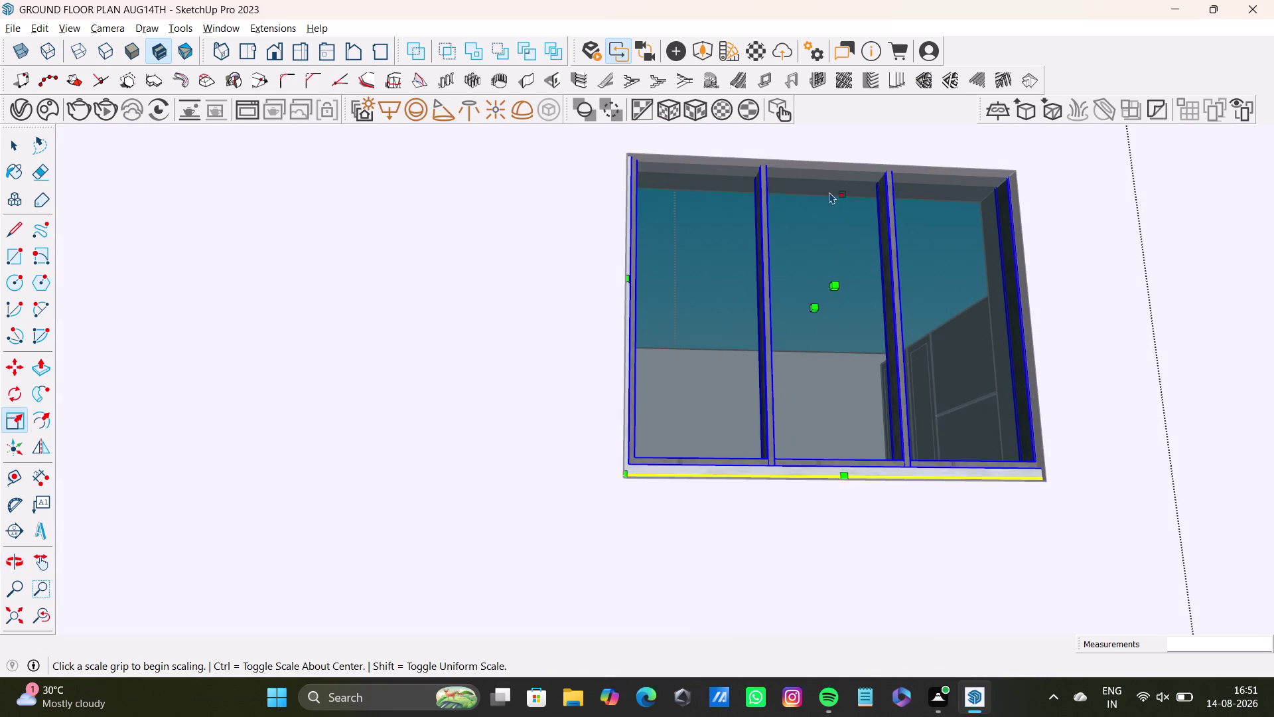
Undo the last scale and re-inspect the window against the sill.
key(s)
key(ctrl+z)
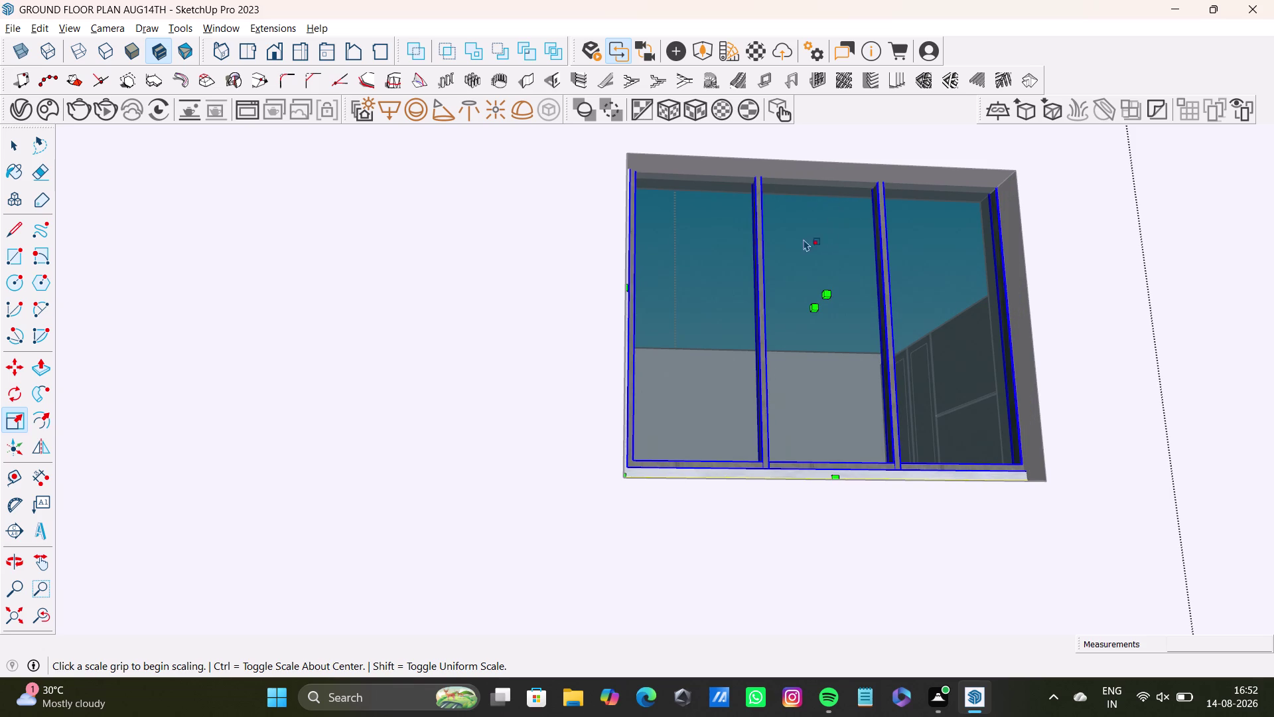
key(s)
middle_drag(828, 418, 822, 534)
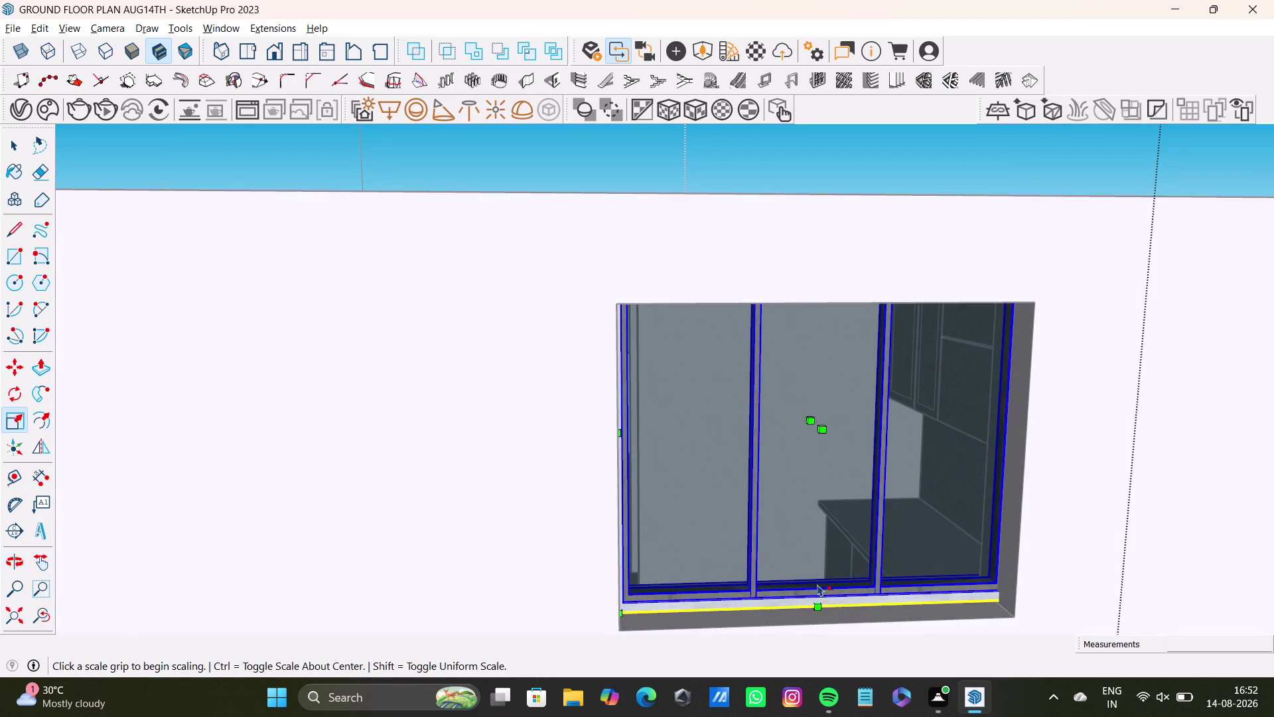
scroll(up, 3)
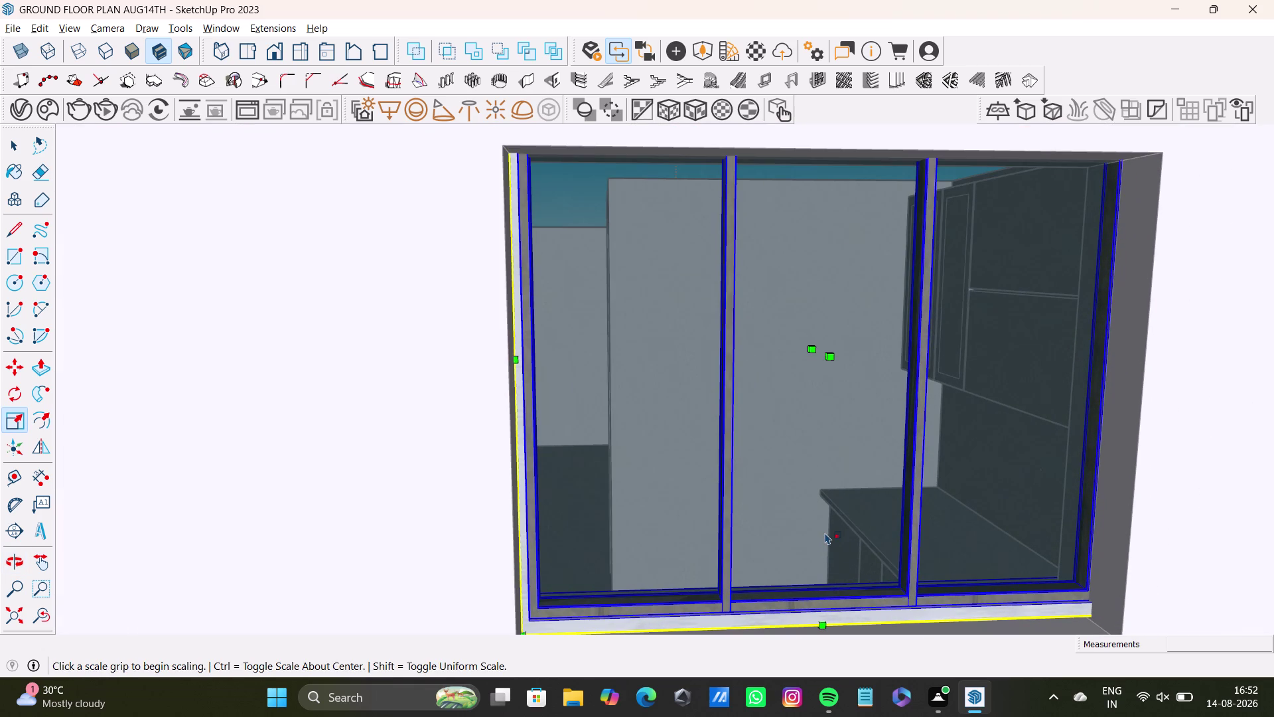
scroll(down, 3)
middle_drag(876, 548, 860, 435)
middle_drag(869, 499, 875, 608)
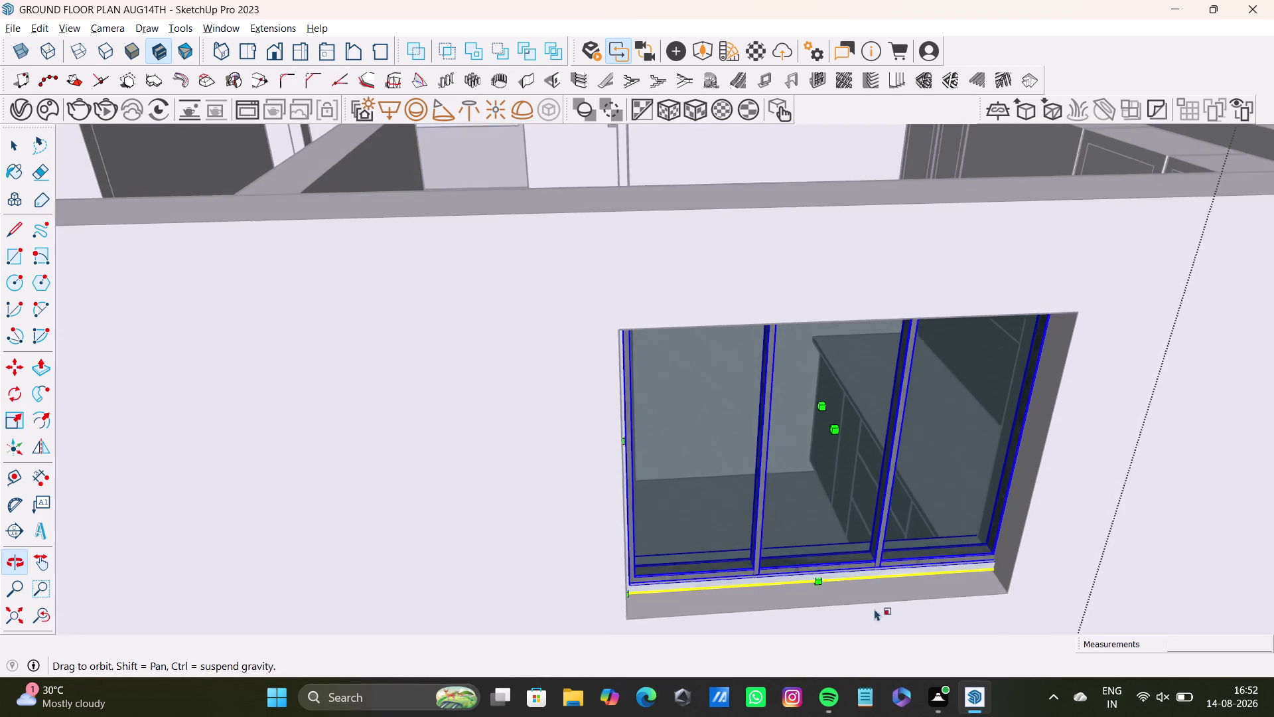
scroll(up, 3)
drag(816, 566, 812, 584)
Check the window's top edge, undo four changes, and view the whole wall.
middle_drag(854, 350, 853, 477)
middle_drag(849, 481, 866, 351)
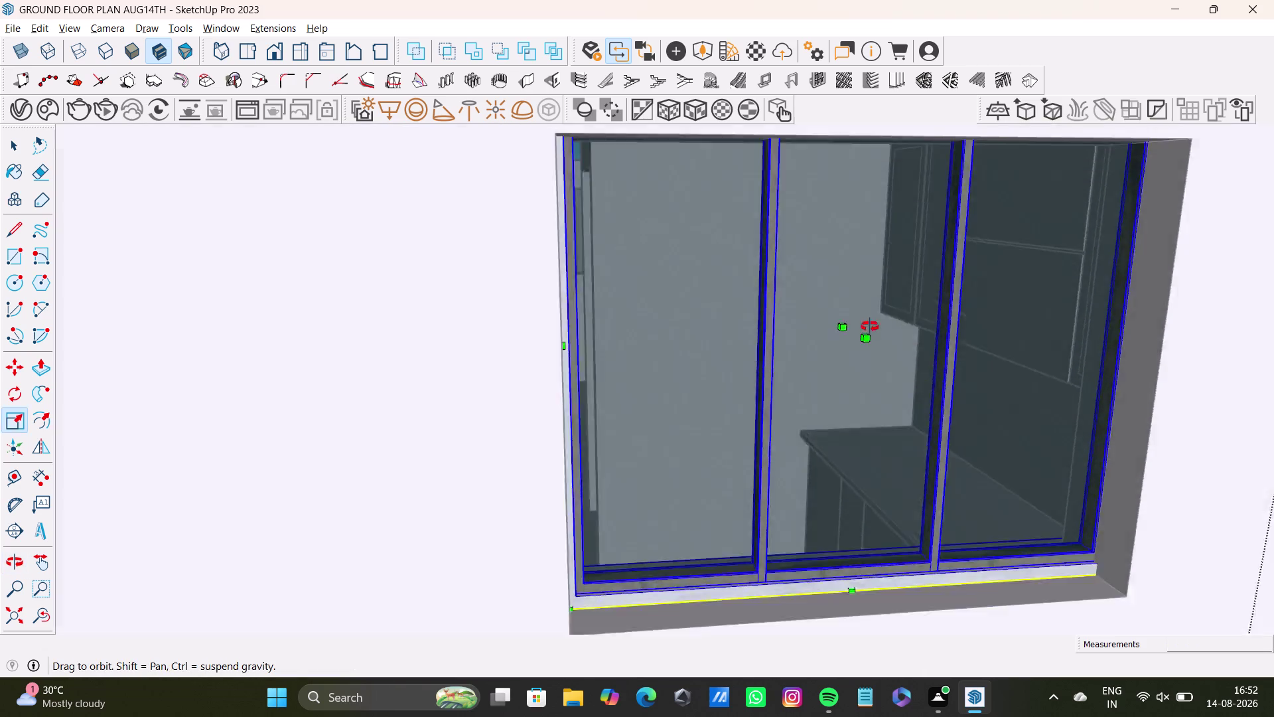
middle_drag(866, 351, 870, 306)
middle_drag(870, 294, 866, 533)
middle_drag(849, 292, 850, 243)
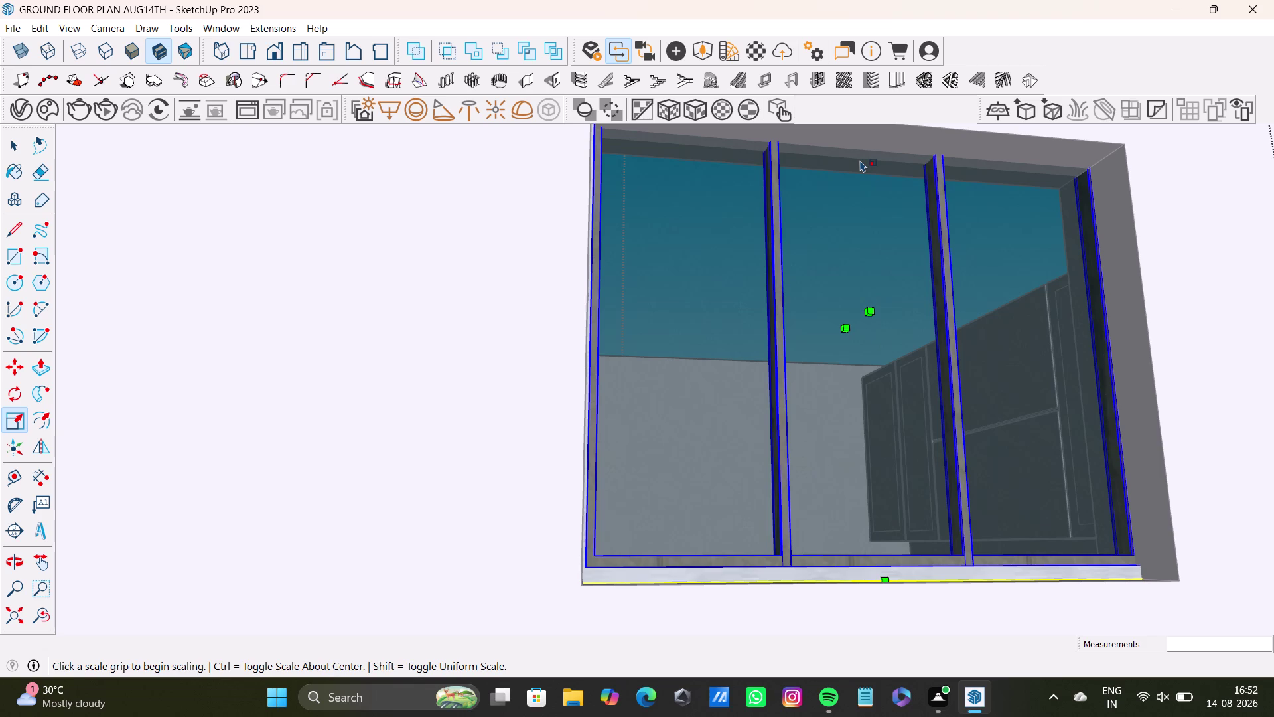
key(ctrl+z)
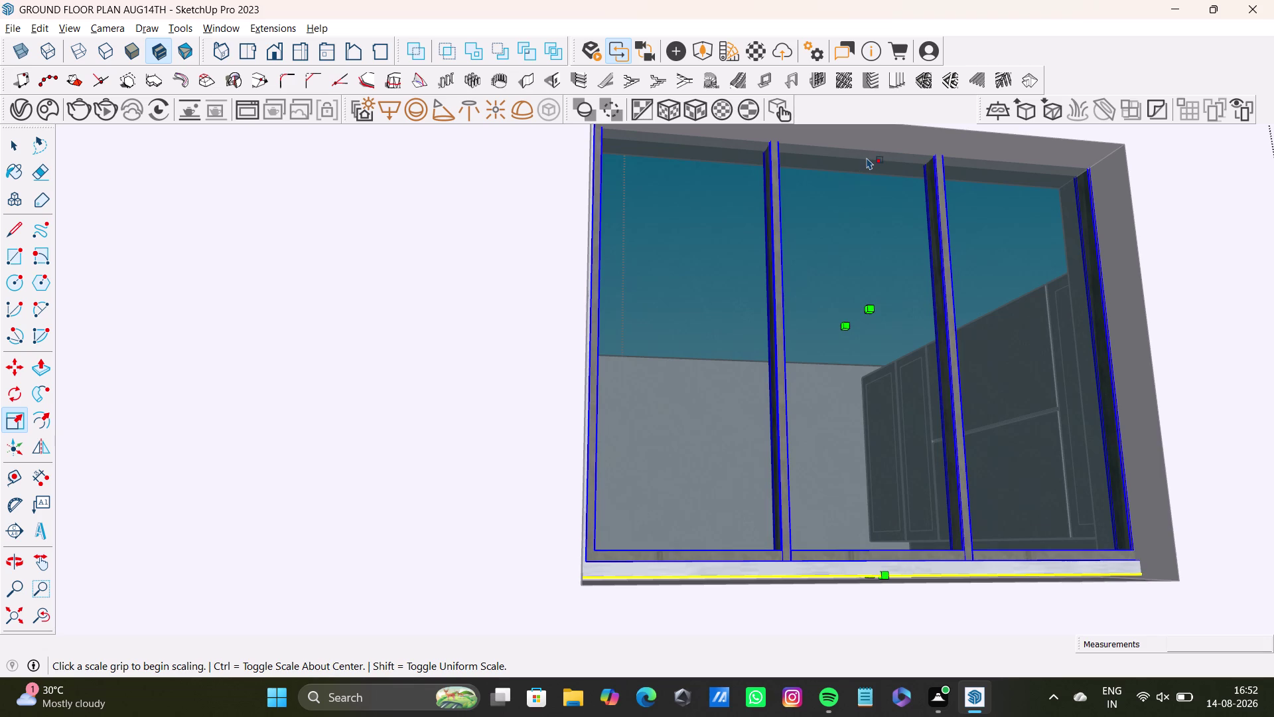
key(ctrl+z)
key(ctrl+z)
key(ctrl+z)
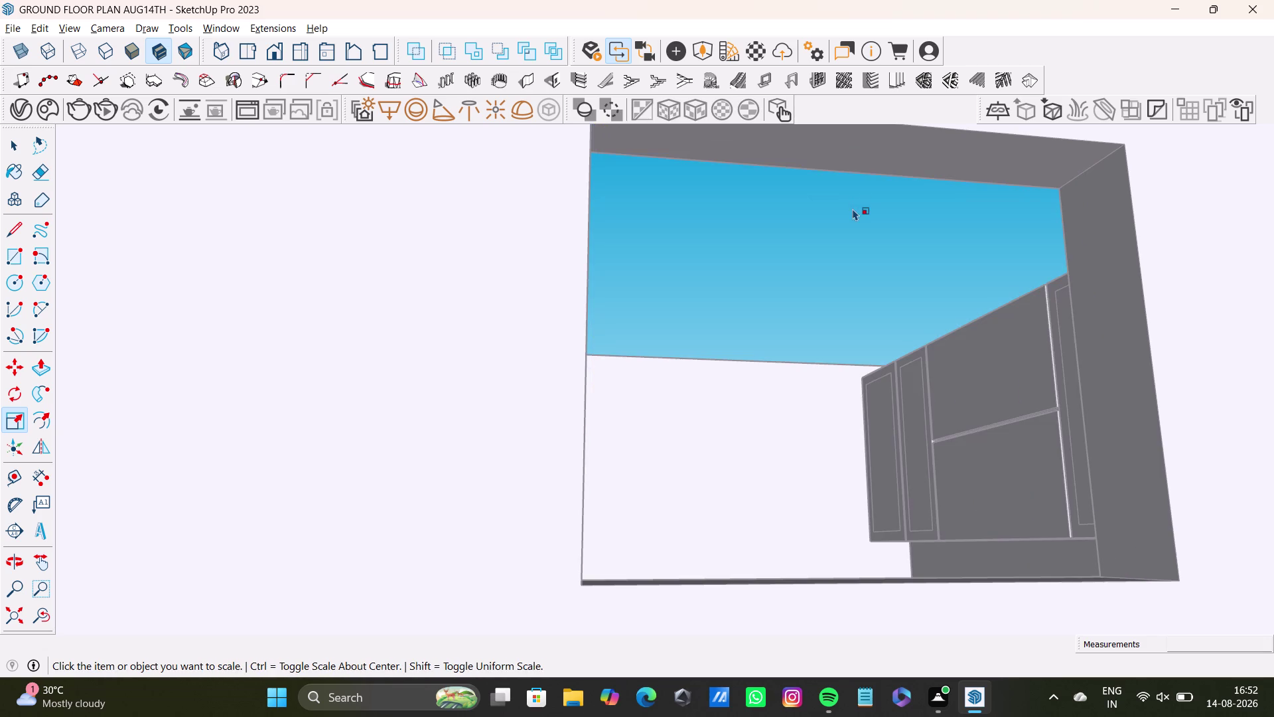
scroll(down, 3)
middle_drag(832, 322, 830, 438)
Copy the resized middle window into the right-hand wall opening.
triple_click(667, 403)
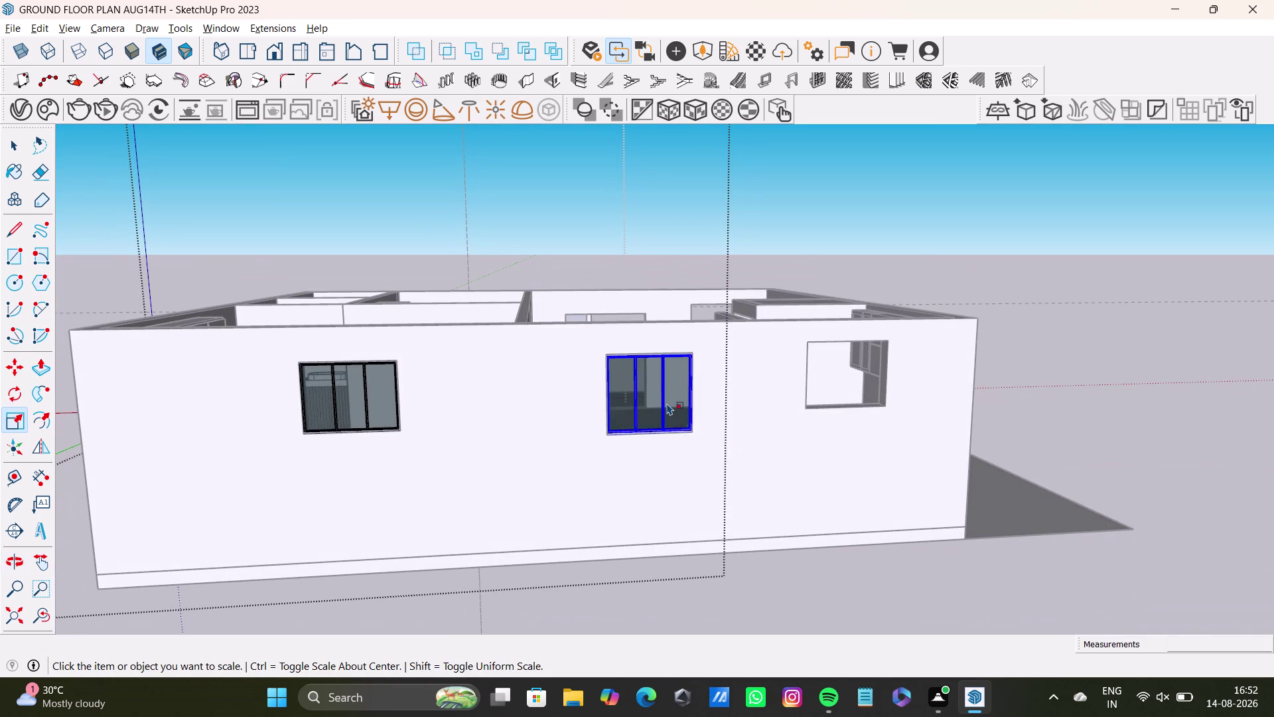
key(m)
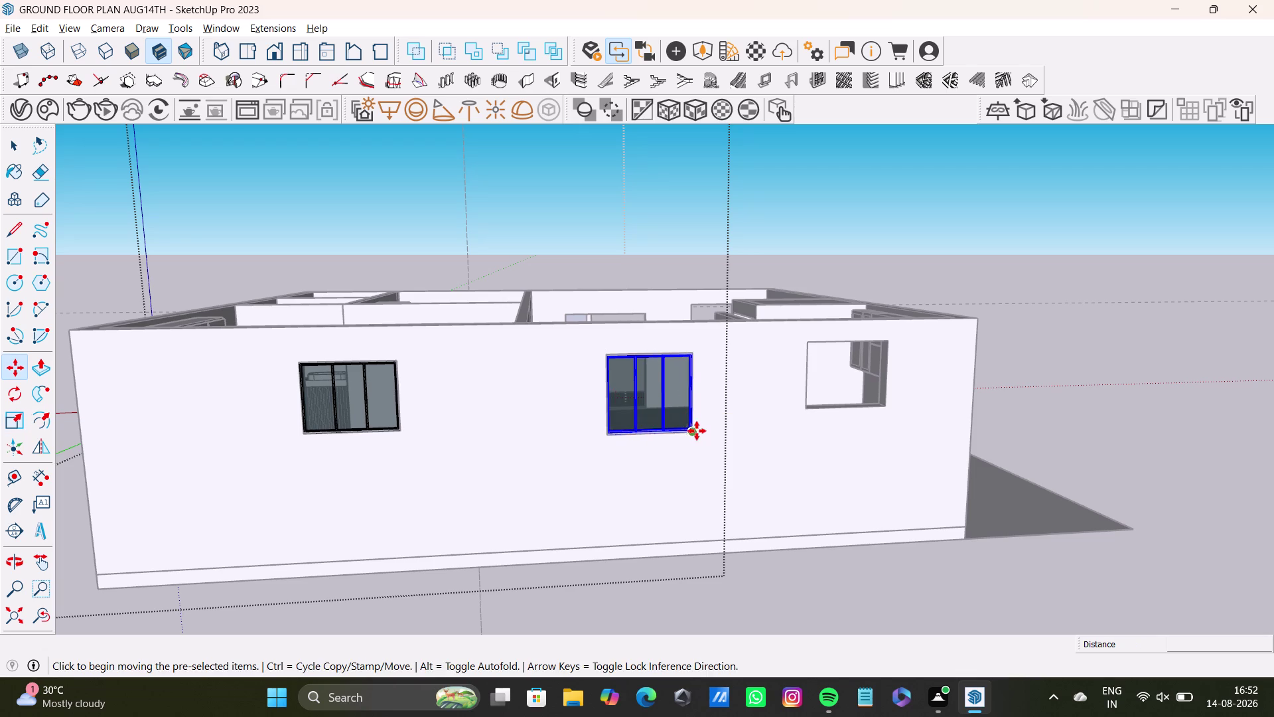
click(697, 430)
scroll(up, 3)
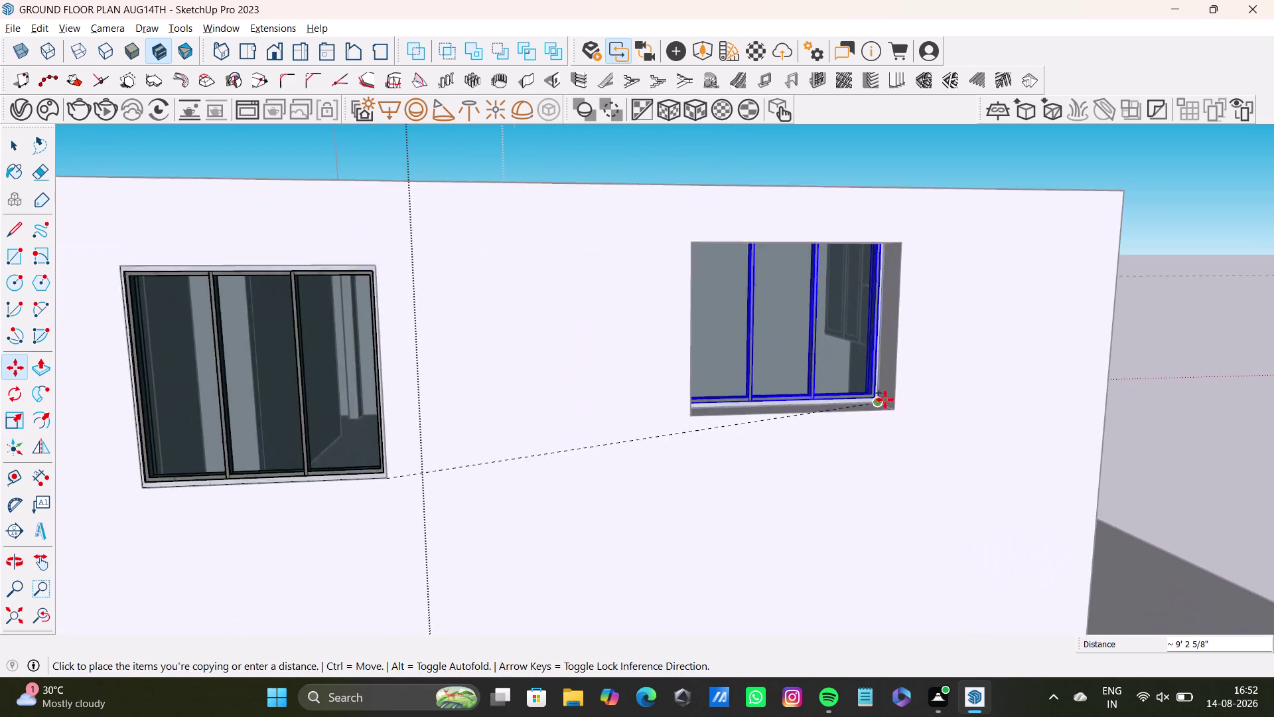
scroll(up, 3)
middle_drag(893, 408, 817, 512)
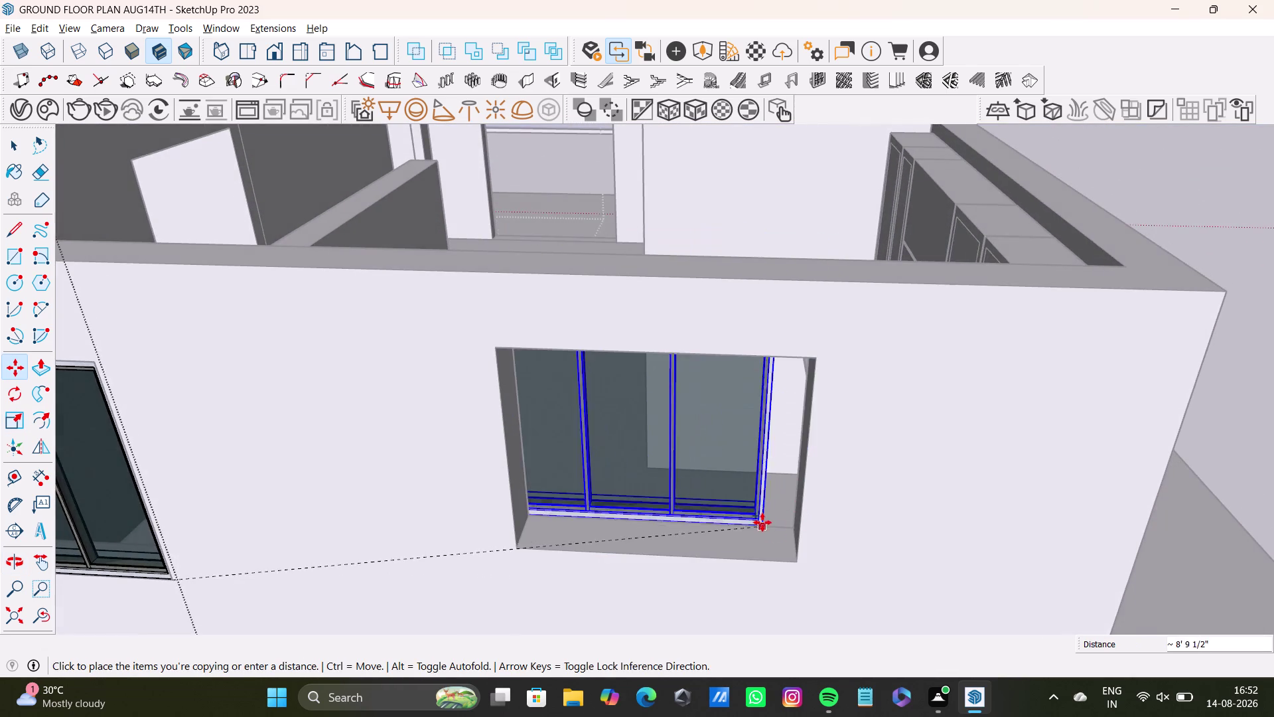
scroll(up, 3)
click(798, 568)
Face the copied window straight on and make a first scale adjustment.
middle_drag(707, 515, 771, 445)
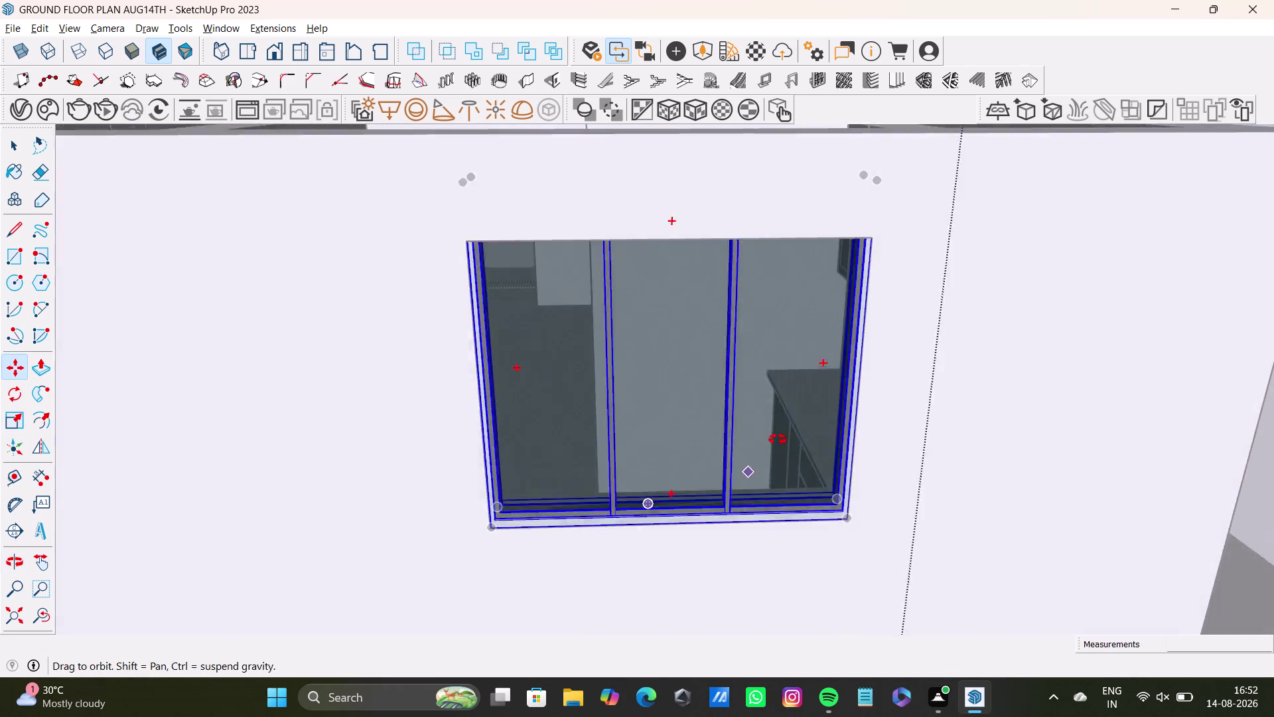
middle_drag(771, 445, 787, 430)
middle_drag(787, 430, 817, 547)
middle_drag(827, 517, 827, 428)
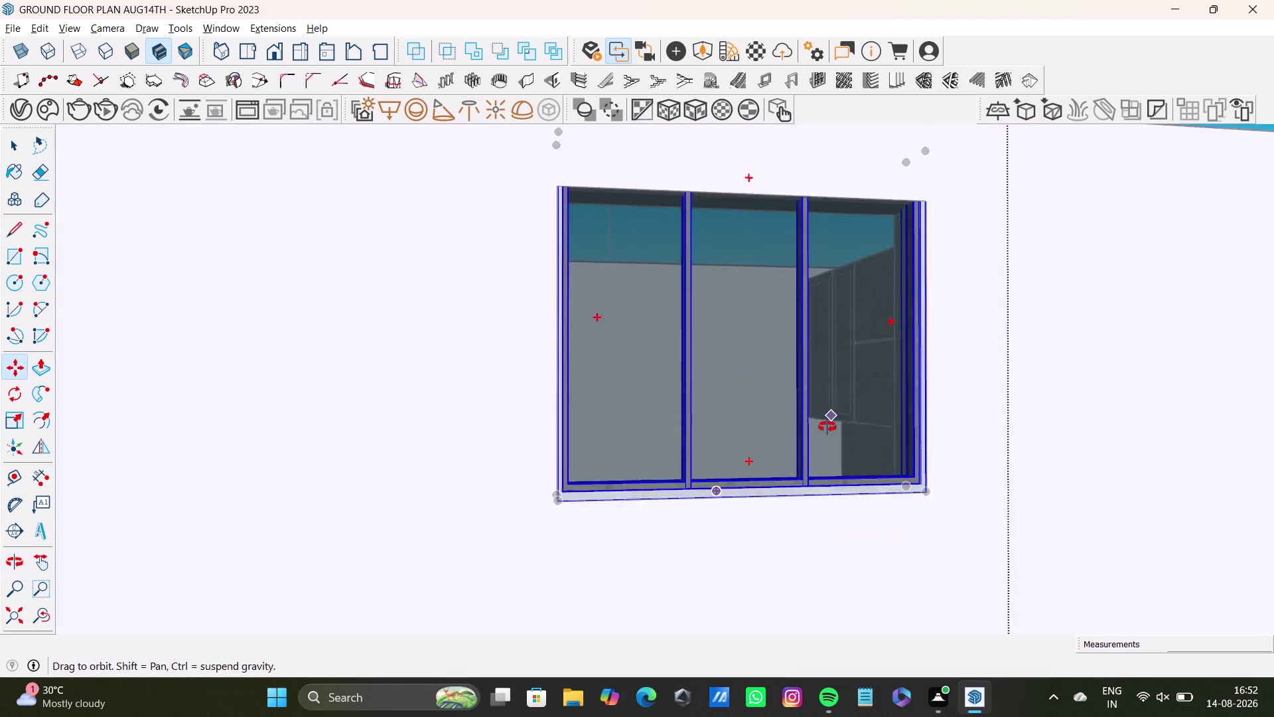
middle_drag(828, 428, 824, 474)
key(s)
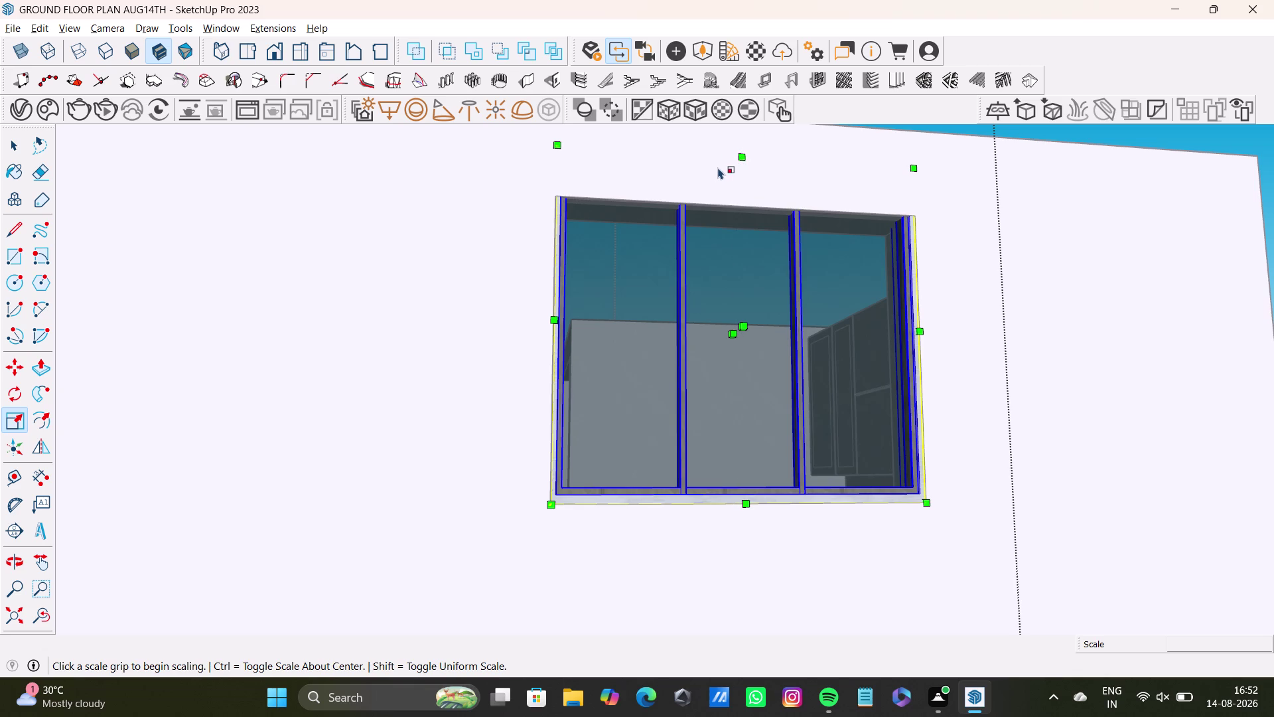
drag(736, 169, 735, 208)
Narrow the copied window to a 0.88 scale to fit the right opening.
middle_drag(761, 397, 769, 436)
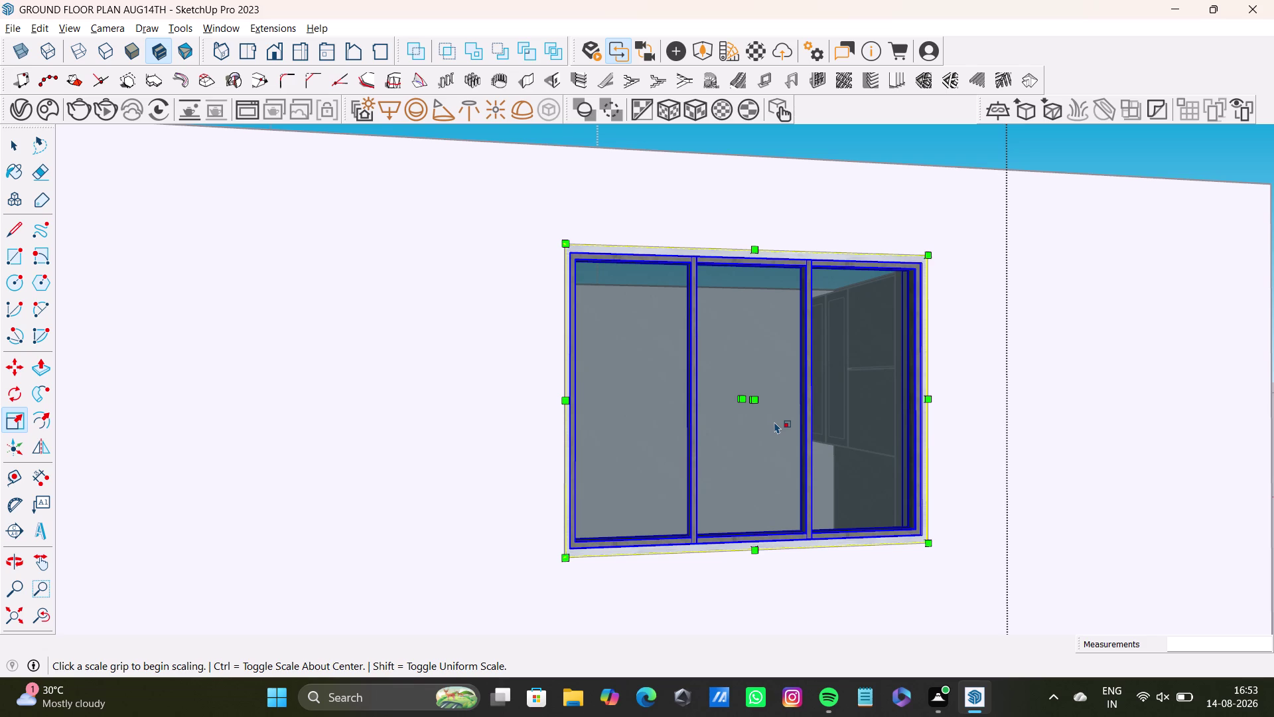
middle_drag(725, 418, 707, 448)
scroll(up, 3)
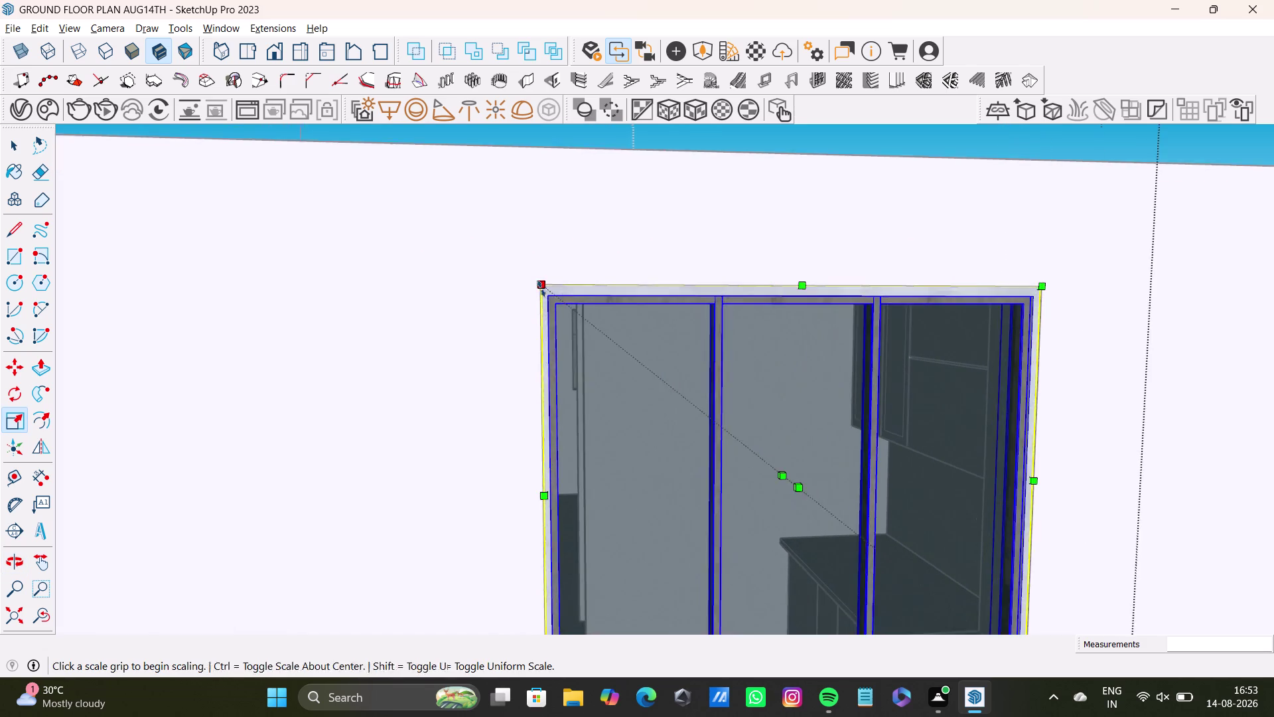
scroll(up, 3)
scroll(down, 3)
middle_drag(861, 547, 851, 584)
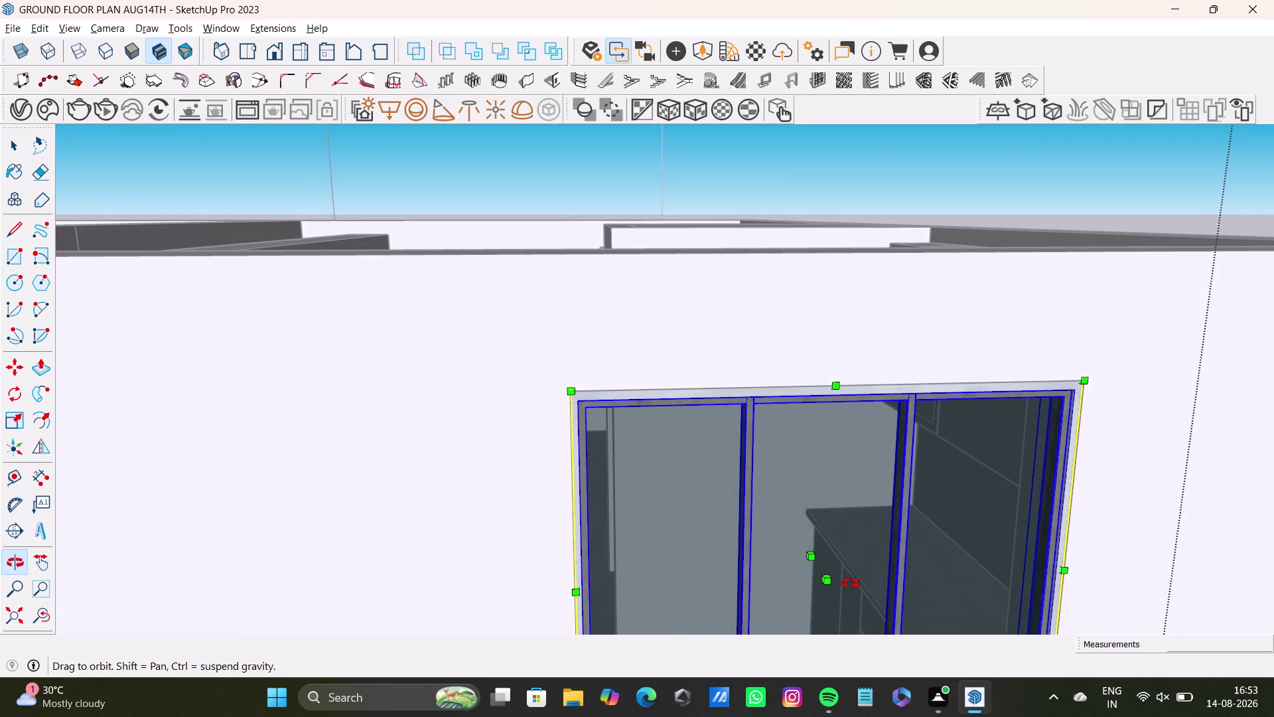
middle_drag(851, 583, 848, 462)
middle_drag(841, 517, 917, 530)
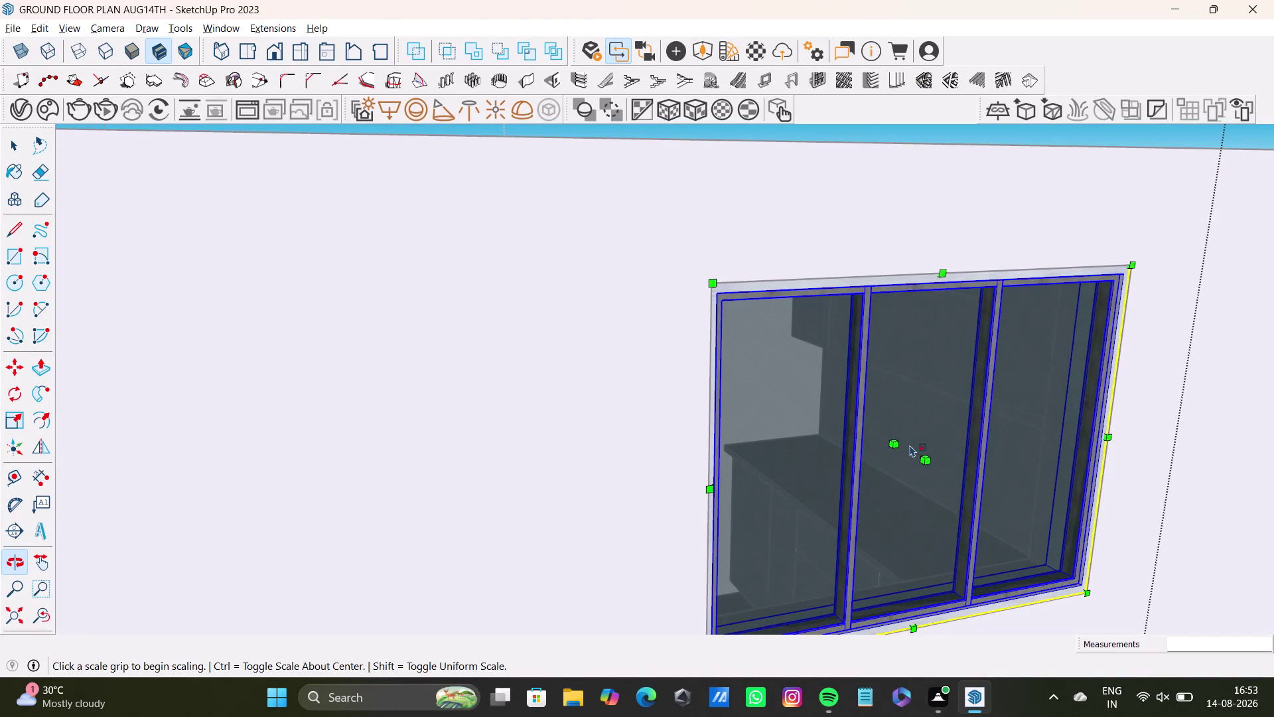
drag(928, 465, 921, 460)
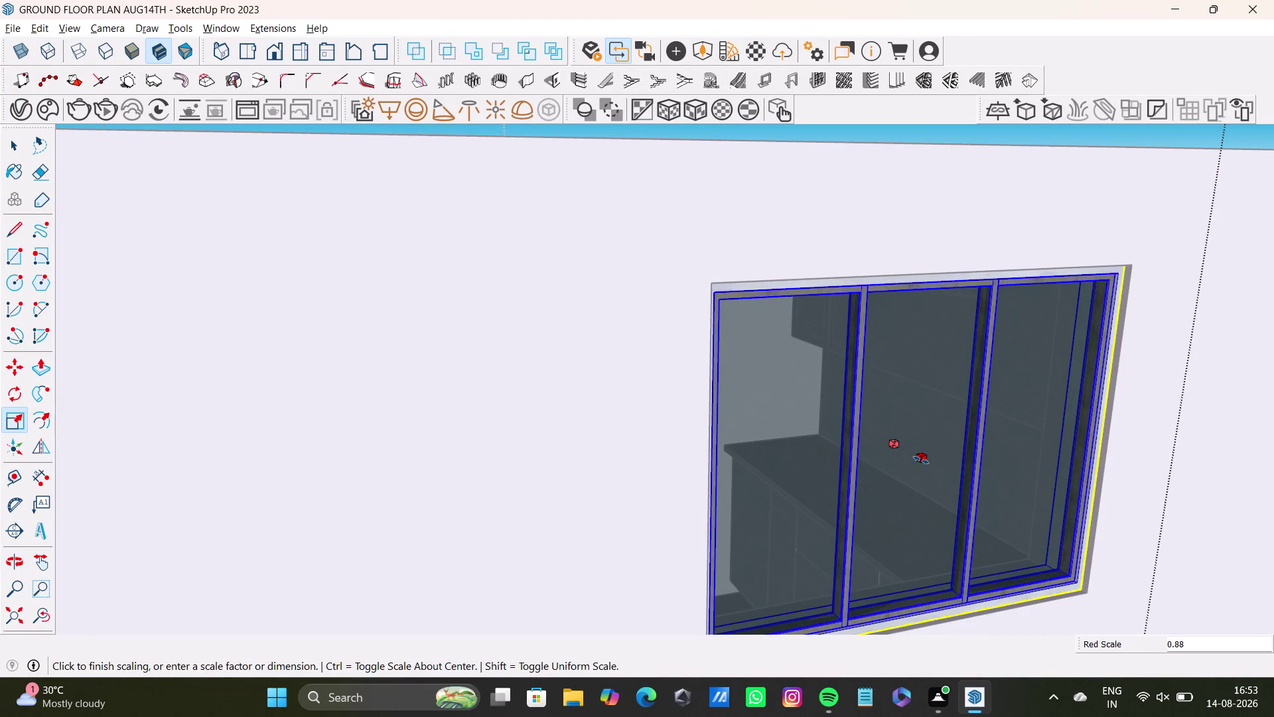
drag(921, 459, 917, 460)
Finish scaling and pull back to compare both fitted windows.
key(space)
scroll(down, 3)
middle_drag(881, 486, 1062, 355)
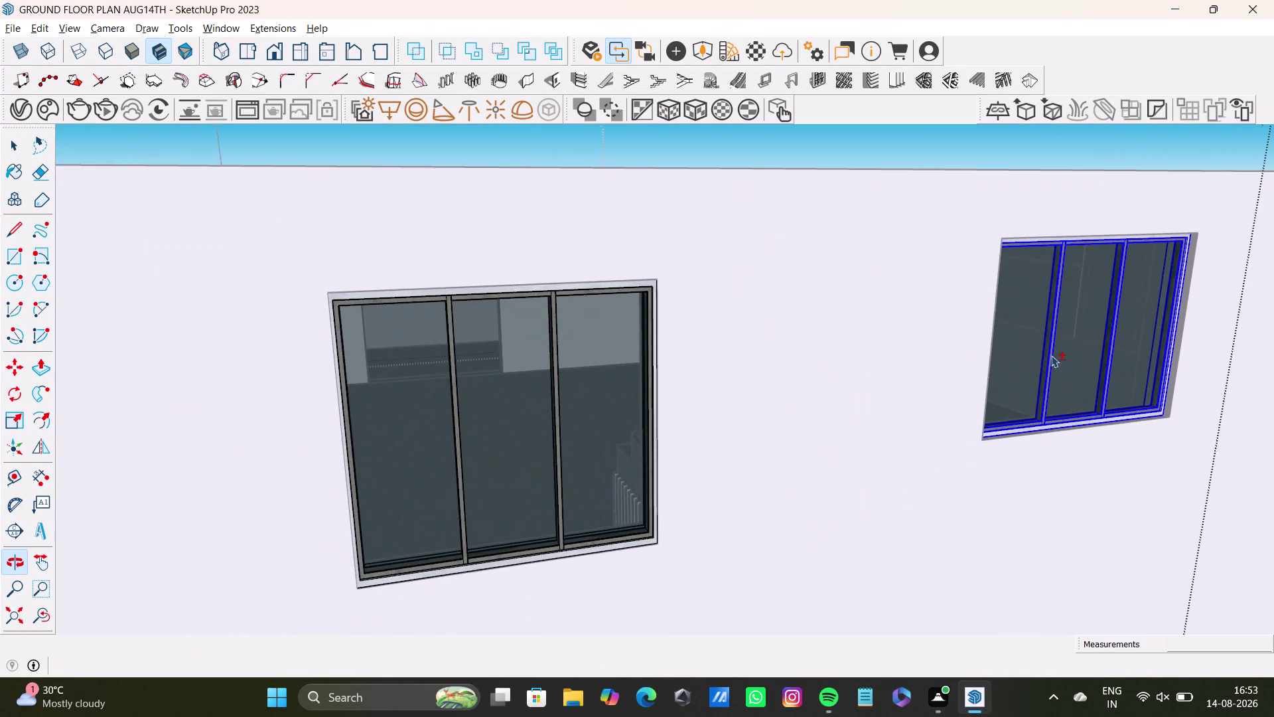
middle_drag(625, 530, 636, 558)
key(space)
click(552, 507)
Scale the selected window down by its grip, then orbit along the wall's windows.
key(s)
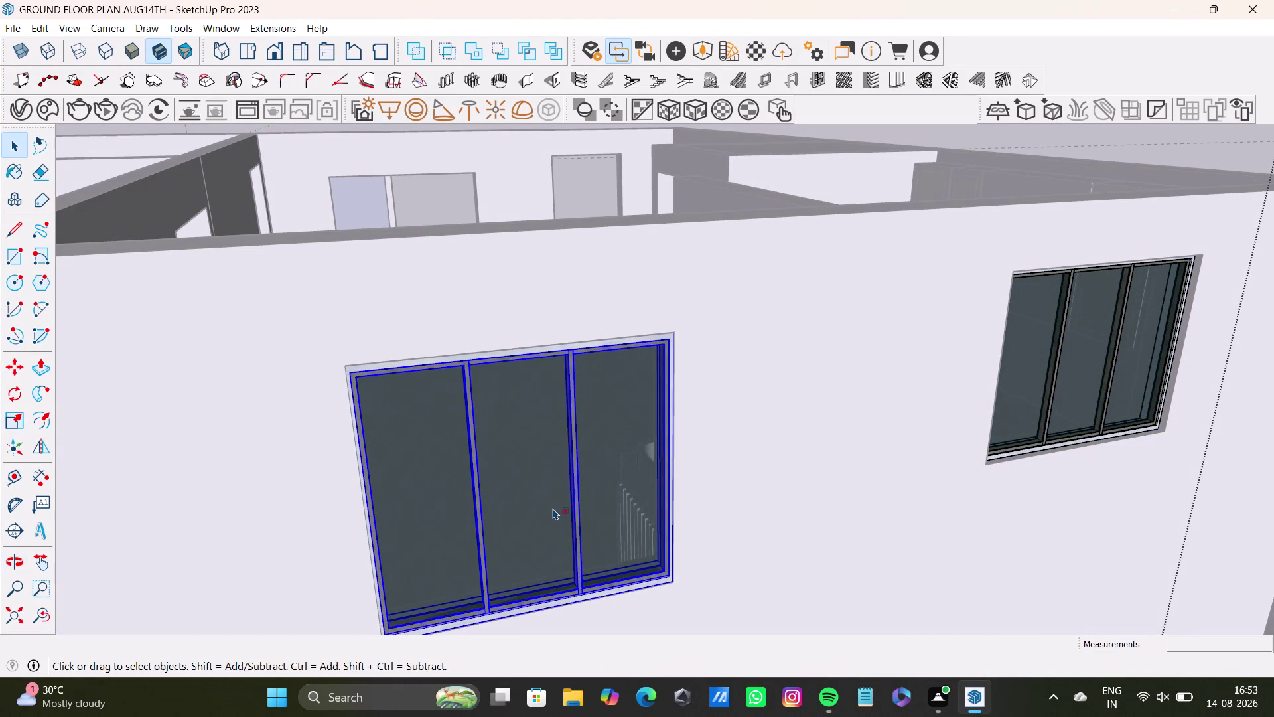
drag(524, 485, 524, 476)
key(space)
scroll(down, 3)
middle_drag(518, 507, 804, 400)
scroll(up, 3)
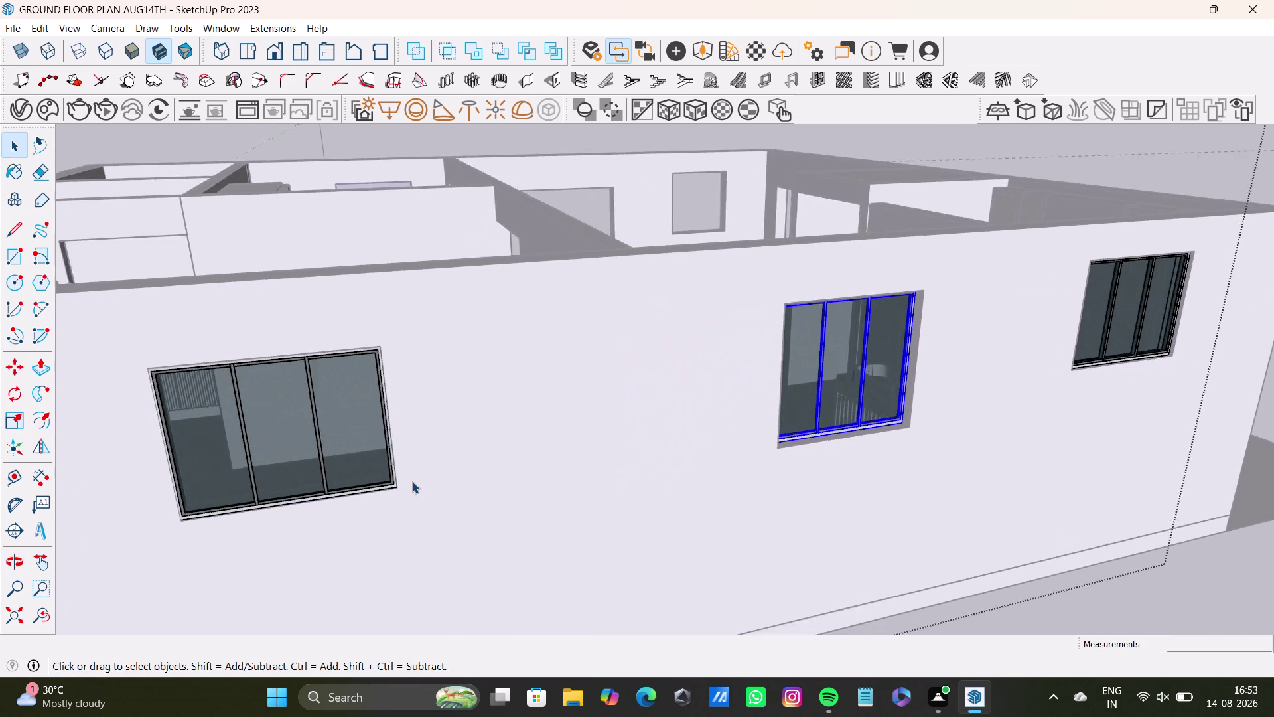
scroll(up, 3)
middle_drag(340, 467, 533, 455)
Shrink the middle window with the Scale tool to fit its opening.
click(604, 367)
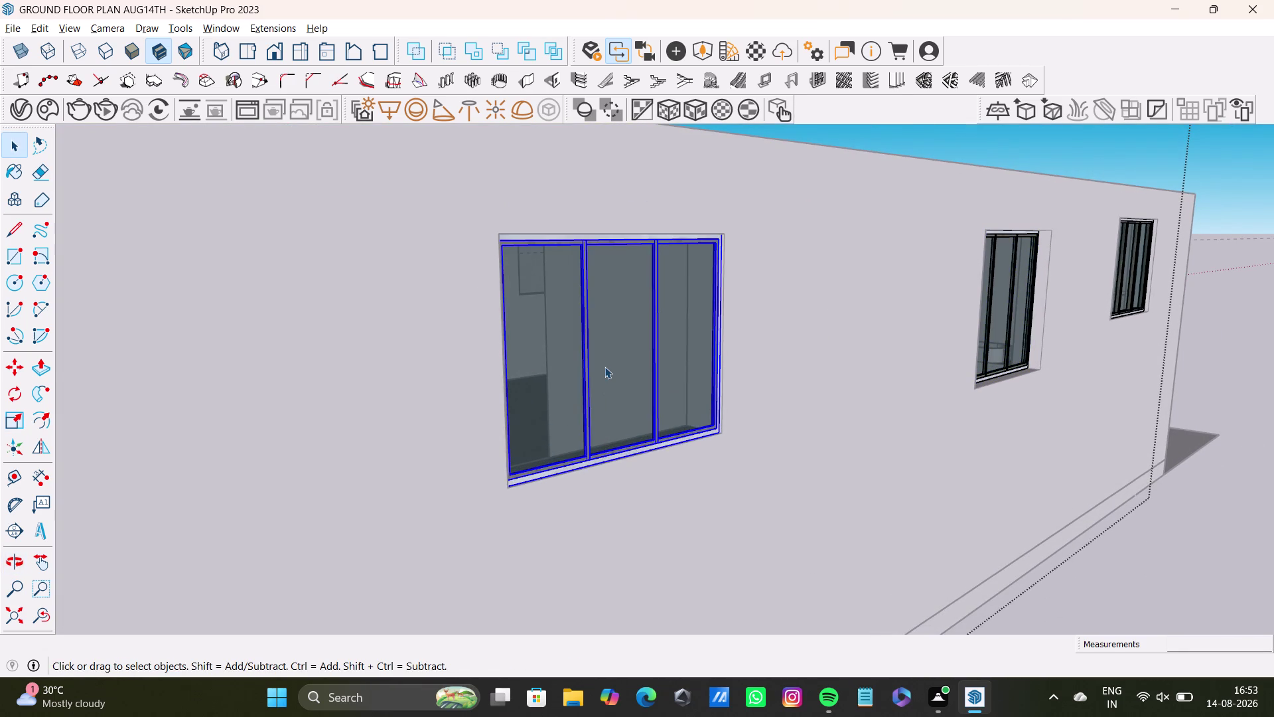
key(s)
drag(624, 348, 615, 349)
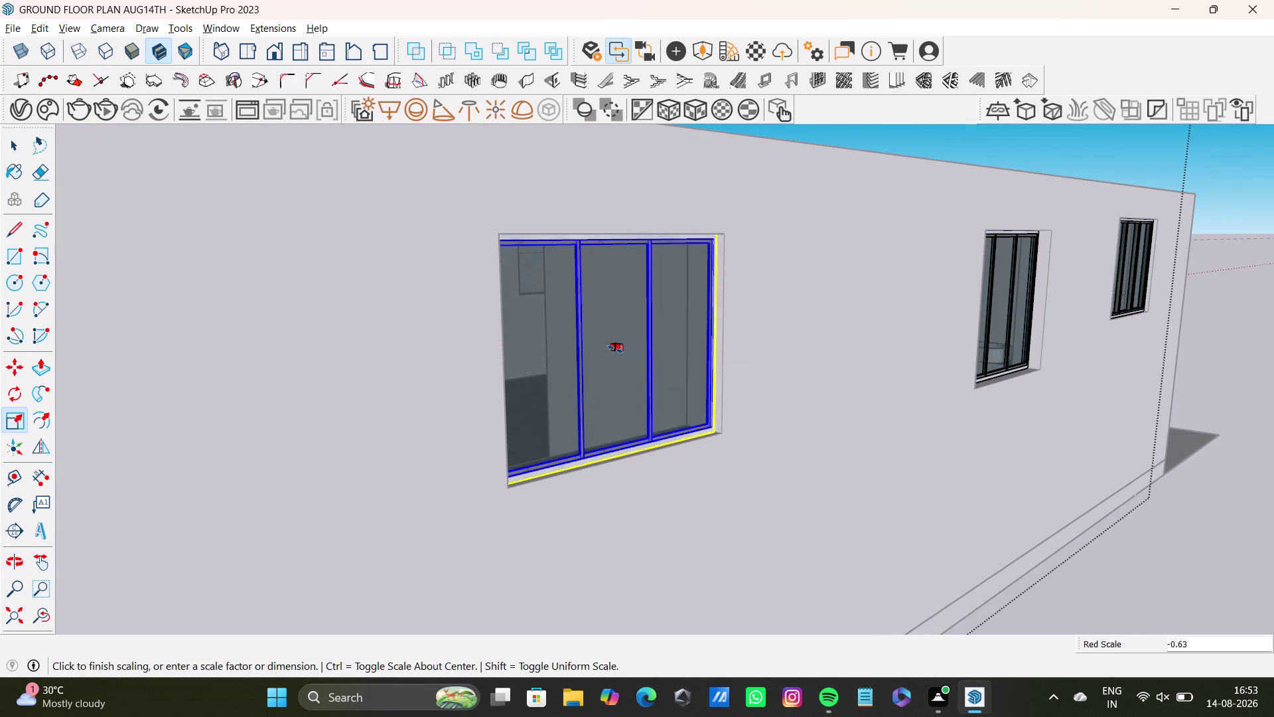
drag(615, 349, 615, 350)
key(space)
Scale the three-pane window on the front wall down to fit its opening.
scroll(down, 3)
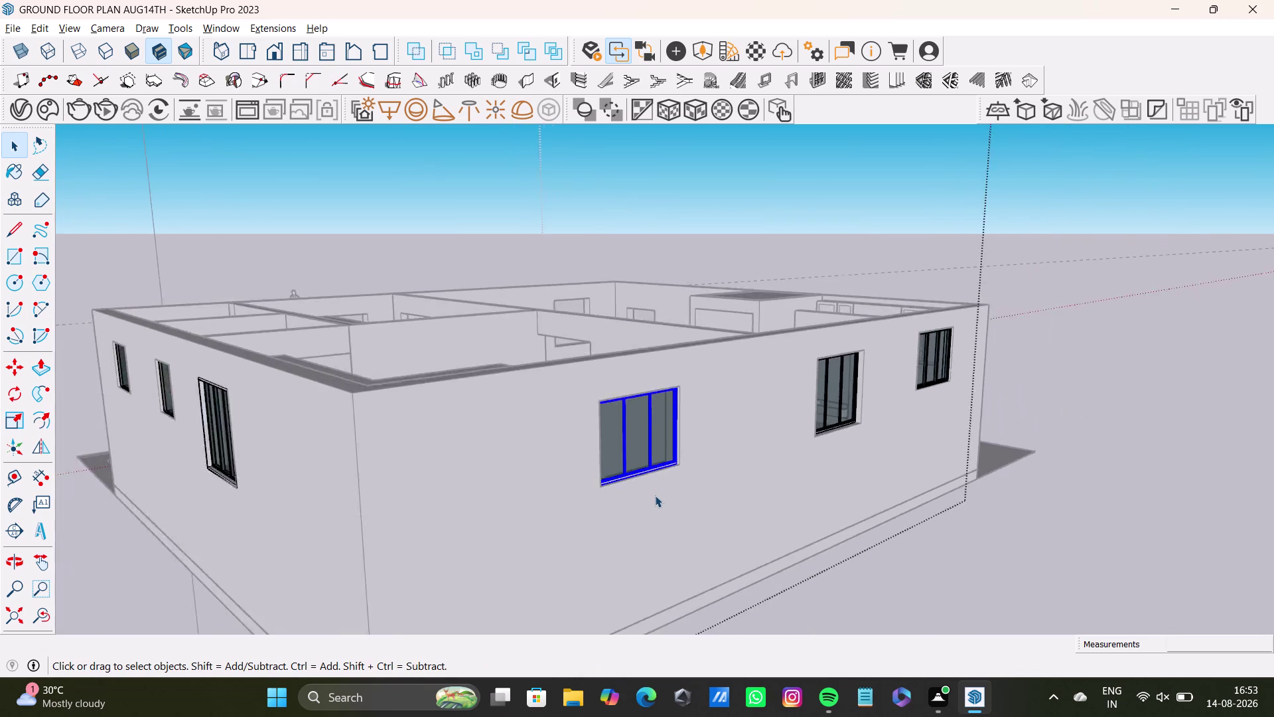
scroll(down, 3)
middle_drag(655, 495, 948, 579)
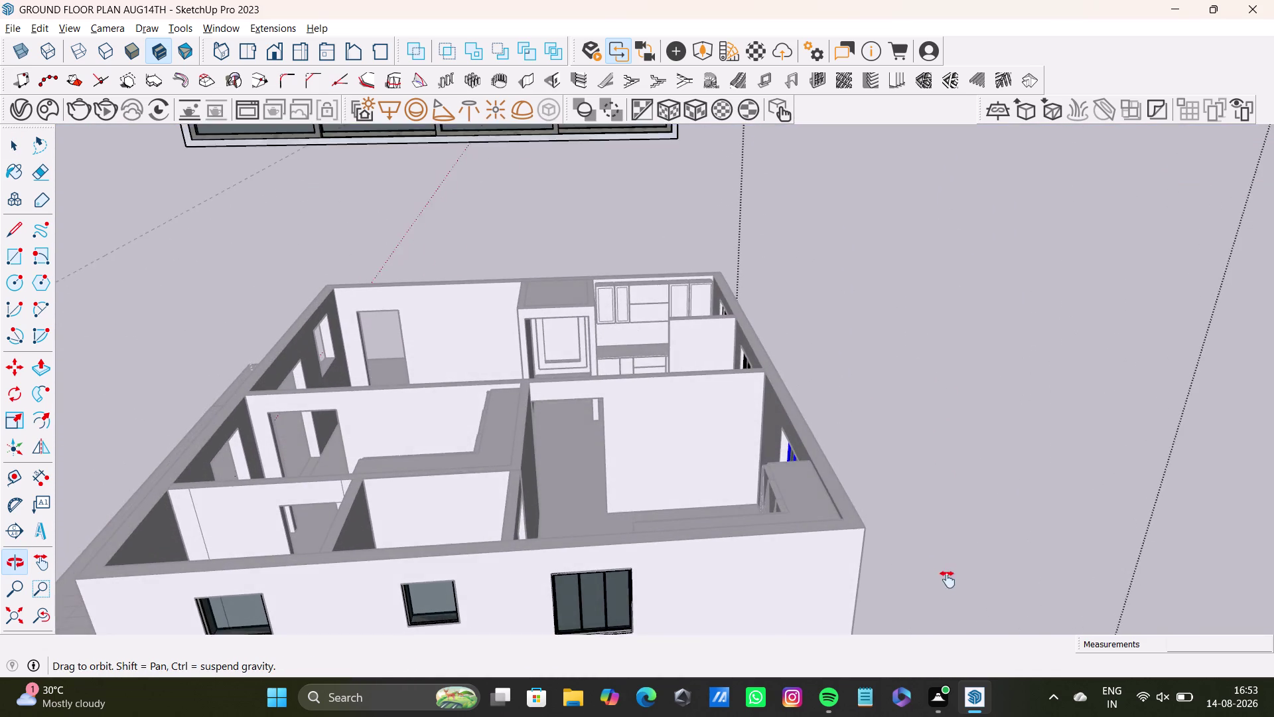
middle_drag(947, 579, 931, 459)
scroll(up, 3)
scroll(down, 3)
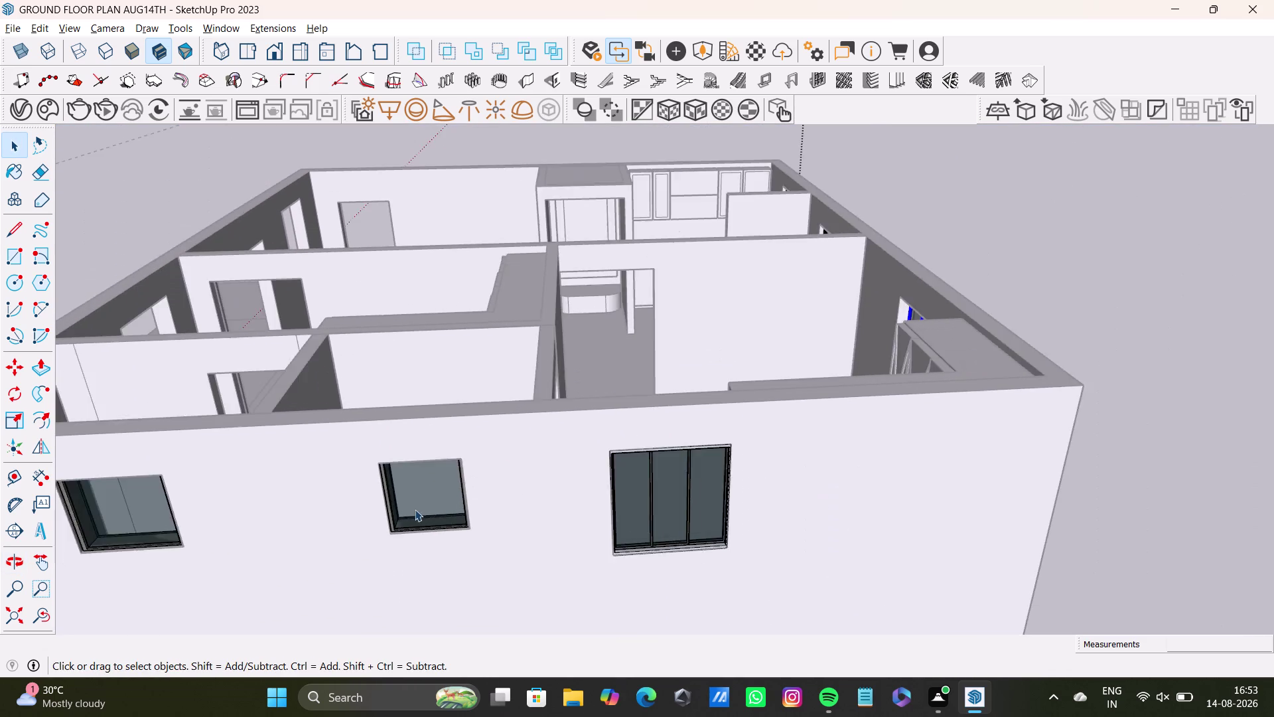
scroll(down, 3)
scroll(up, 3)
click(560, 502)
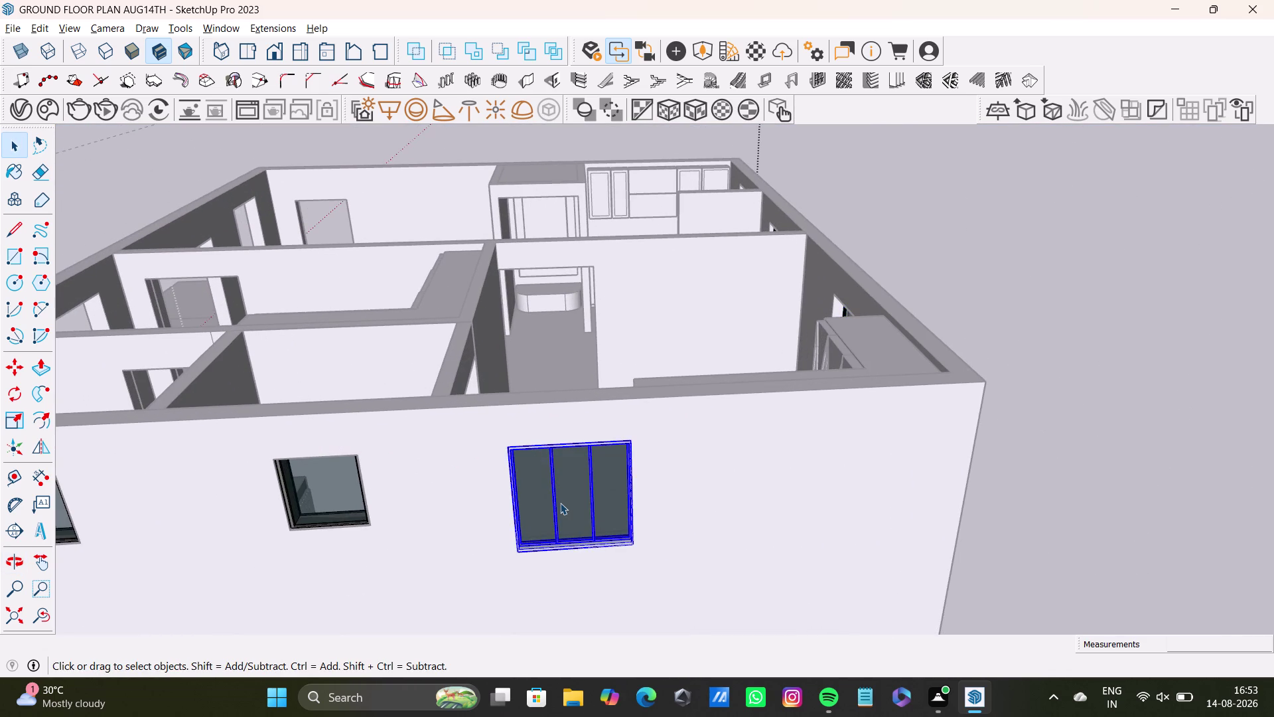
key(s)
drag(576, 499, 574, 493)
key(space)
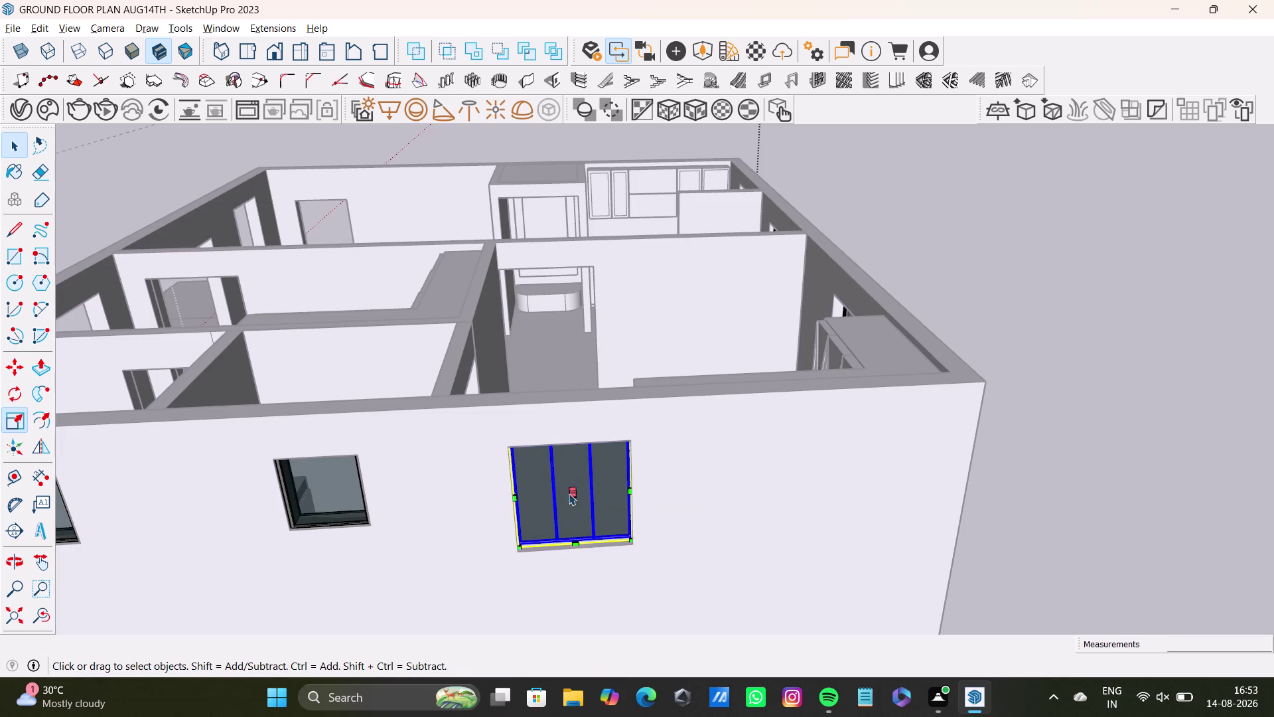
Orbit around the whole house, looking into the rooms and at the front-wall openings.
scroll(down, 3)
middle_drag(545, 511, 763, 500)
middle_drag(598, 530, 979, 505)
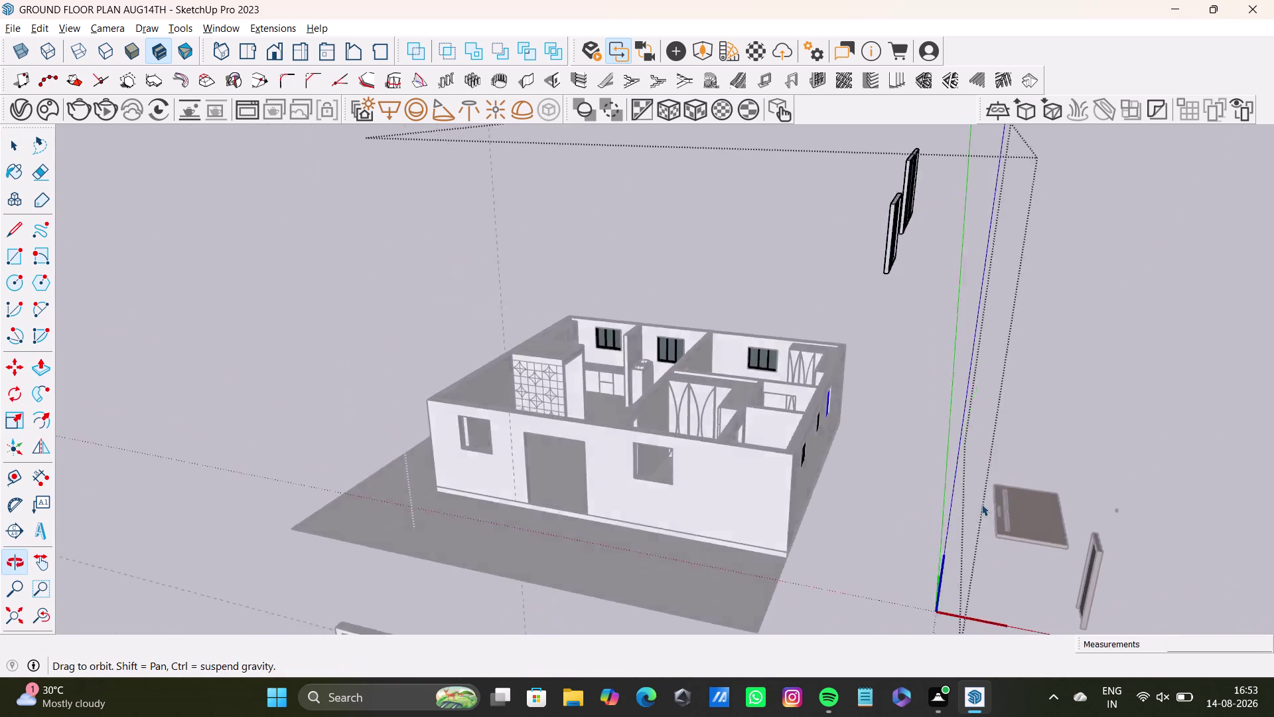
middle_drag(635, 521, 686, 667)
key(space)
click(222, 456)
middle_drag(373, 520, 691, 559)
scroll(up, 3)
middle_drag(668, 456, 444, 499)
middle_drag(624, 501, 459, 509)
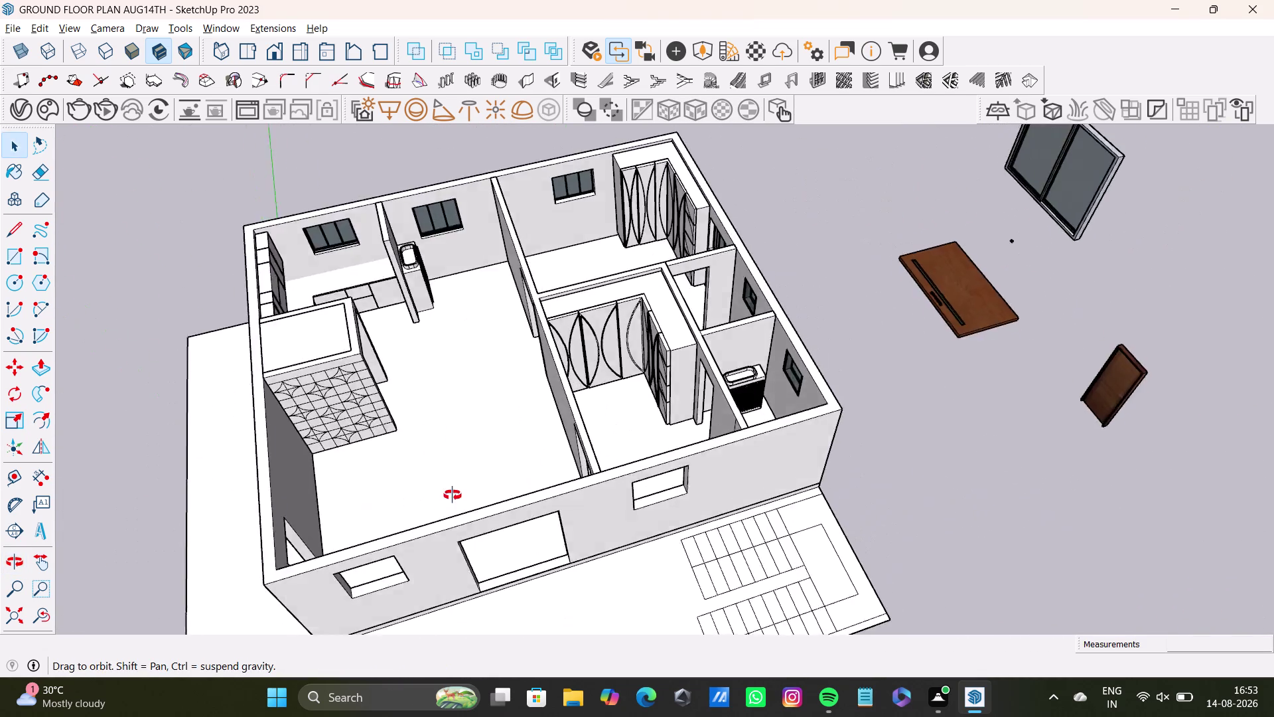
middle_drag(460, 509, 504, 423)
middle_drag(608, 463, 606, 483)
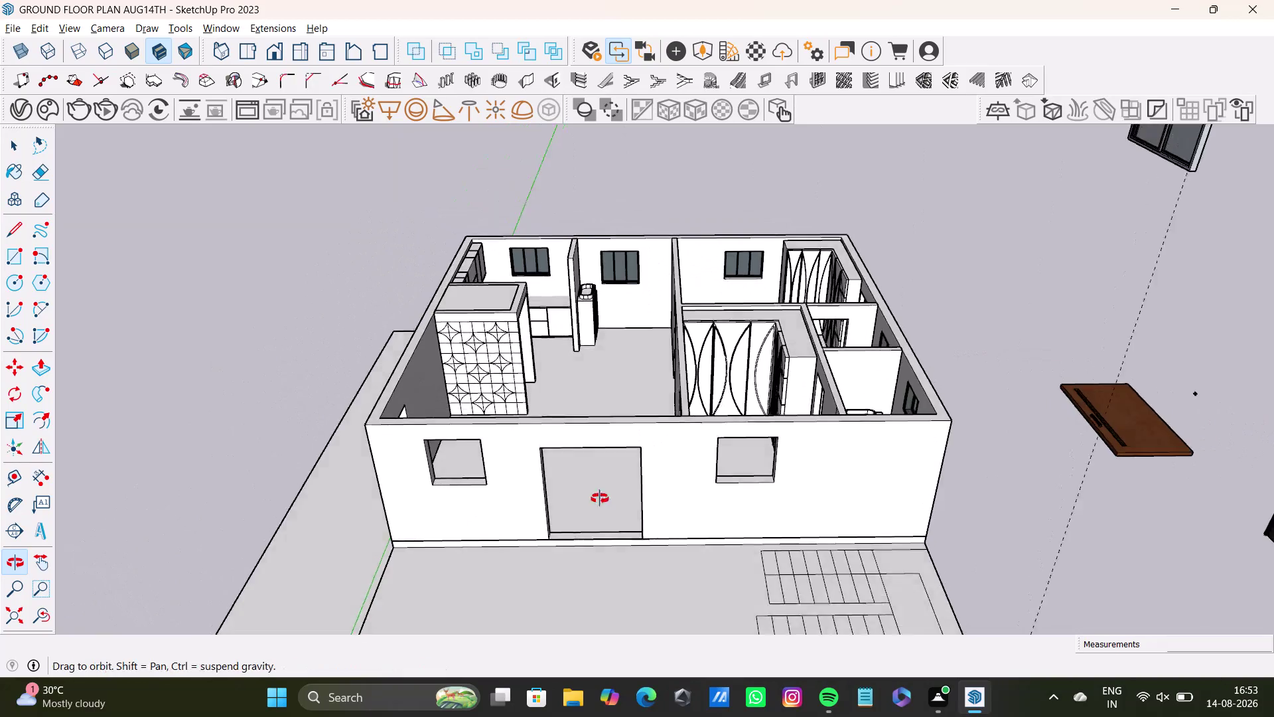
middle_drag(607, 483, 537, 394)
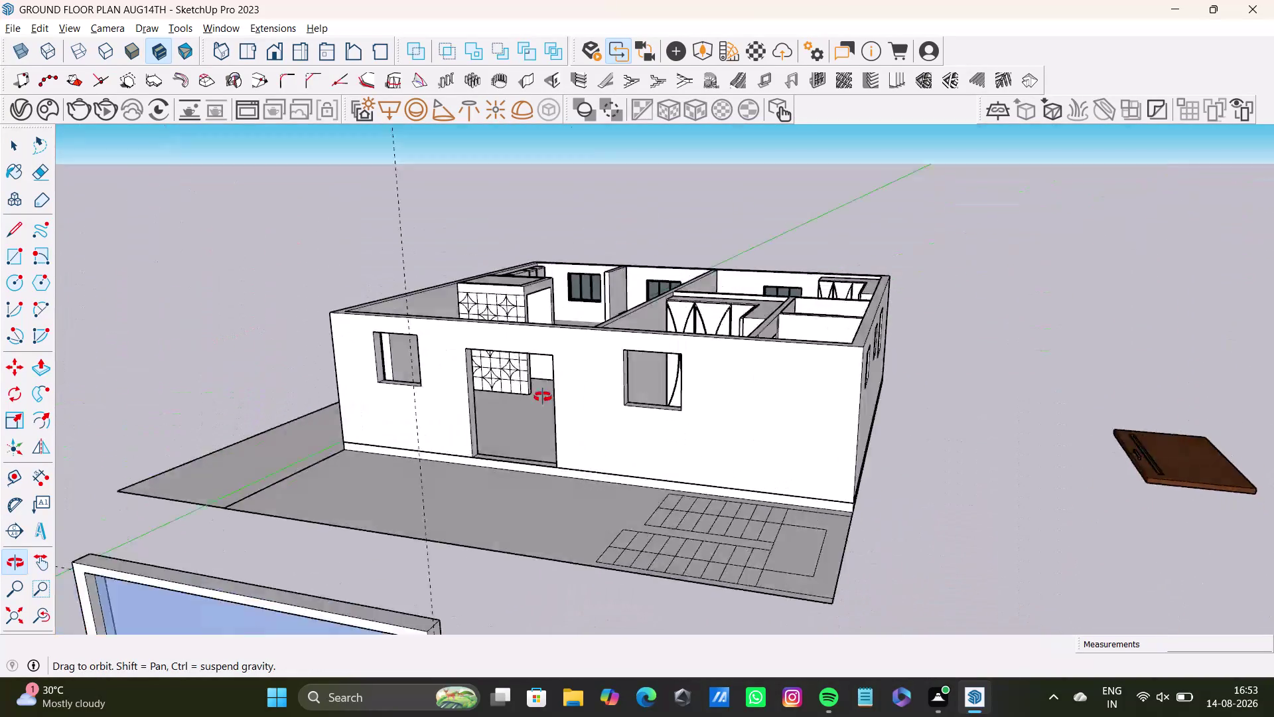
middle_drag(537, 394, 779, 600)
scroll(down, 3)
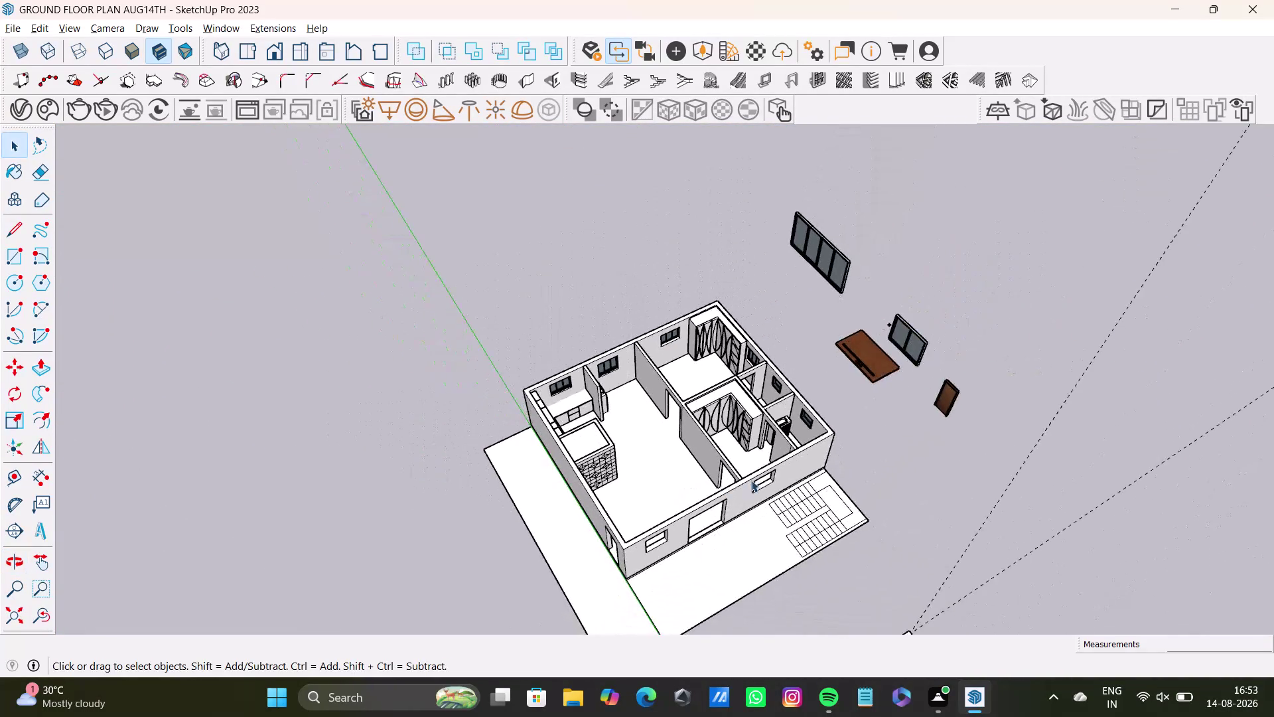
middle_drag(752, 478, 605, 499)
middle_drag(607, 495, 648, 363)
middle_drag(581, 555, 842, 541)
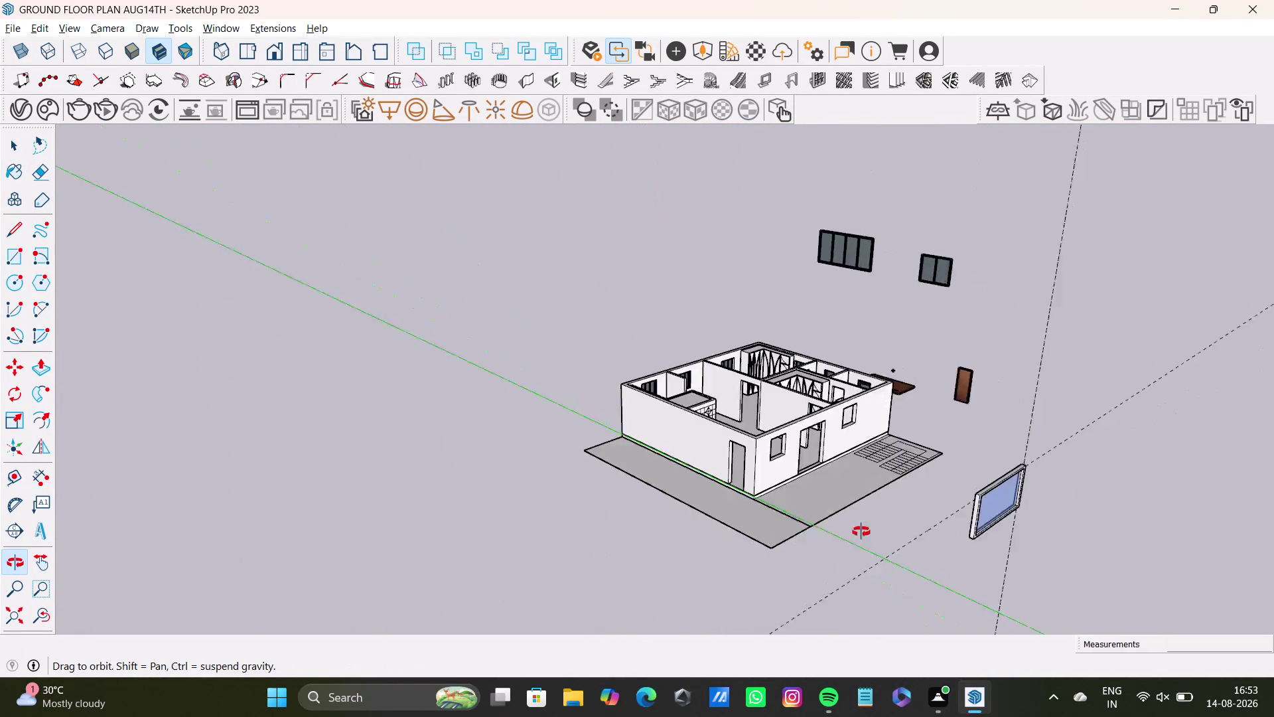
middle_drag(841, 541, 431, 509)
middle_drag(623, 446, 426, 454)
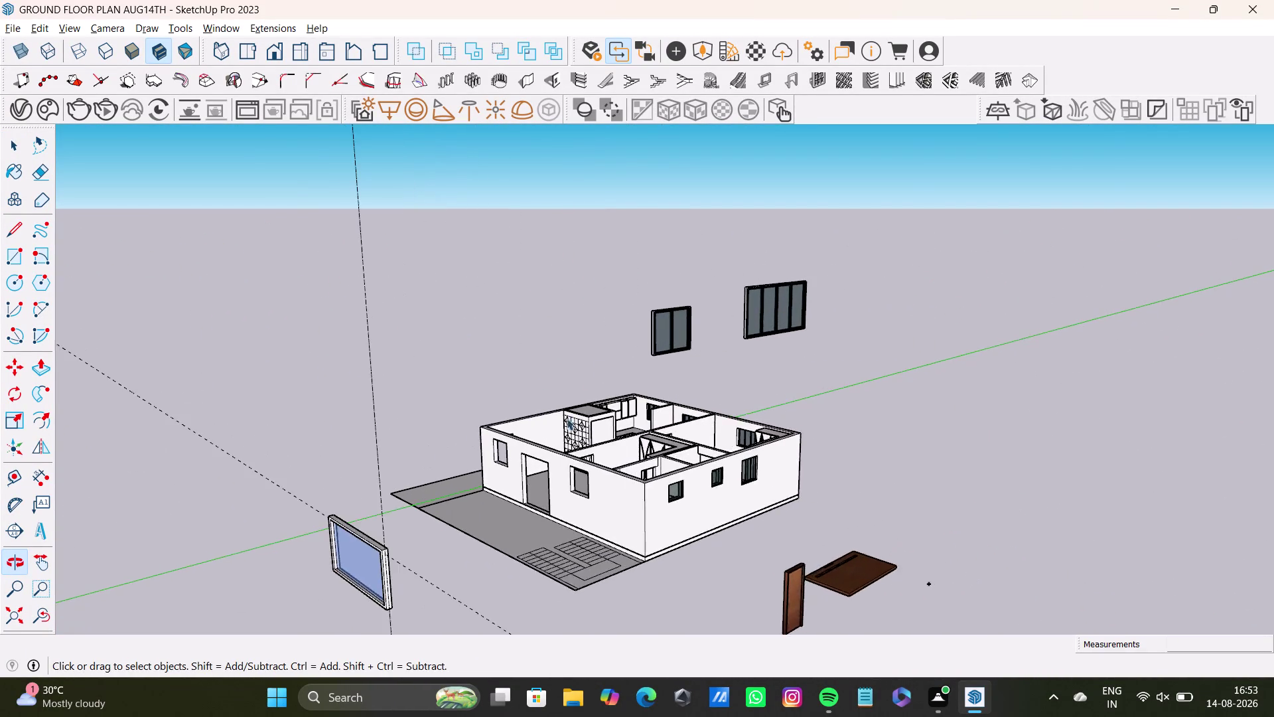
scroll(up, 3)
drag(602, 250, 771, 438)
key(space)
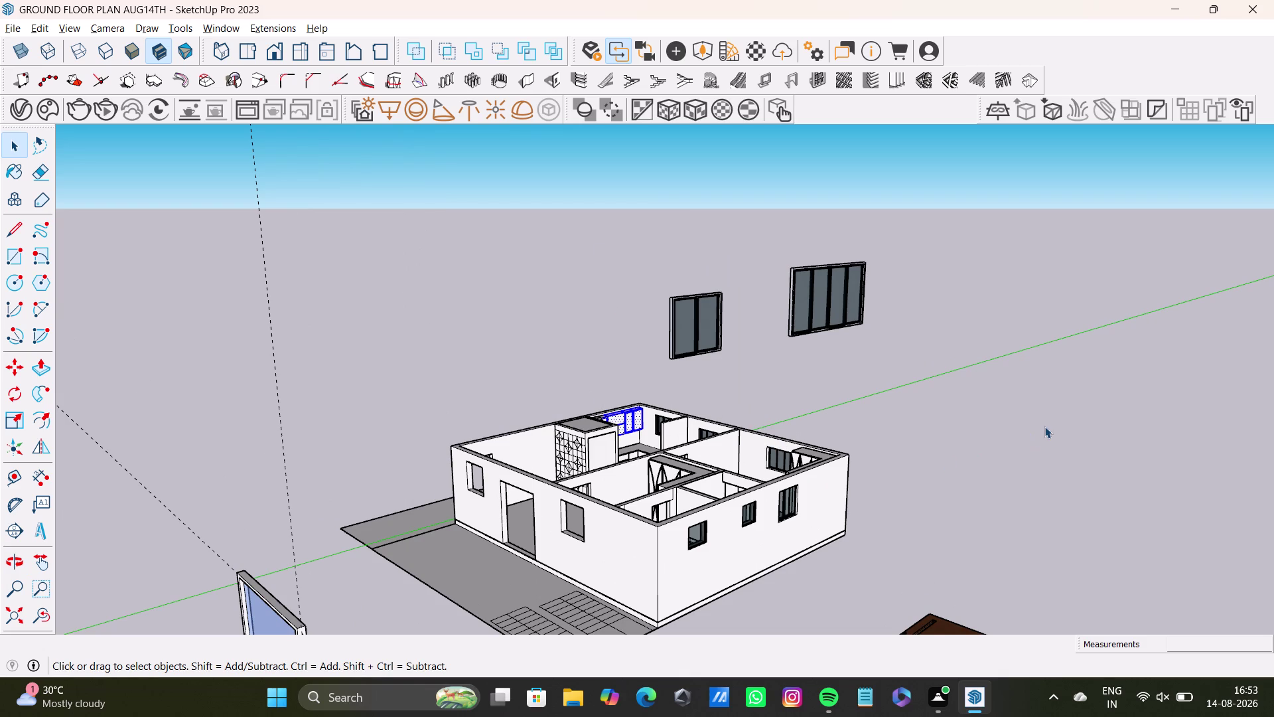
click(1044, 425)
middle_drag(993, 402, 261, 491)
scroll(up, 3)
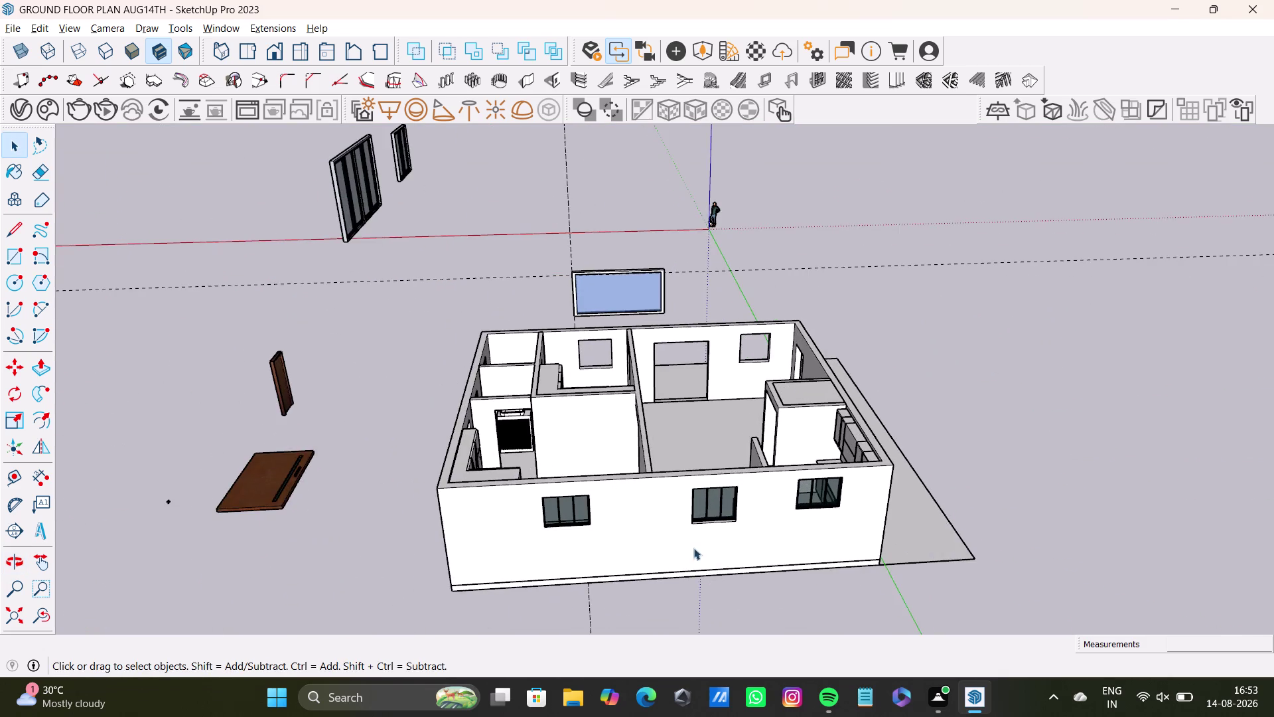
middle_drag(799, 563, 723, 540)
Select the right-hand front-wall window and pick up a copy with Move.
triple_click(783, 501)
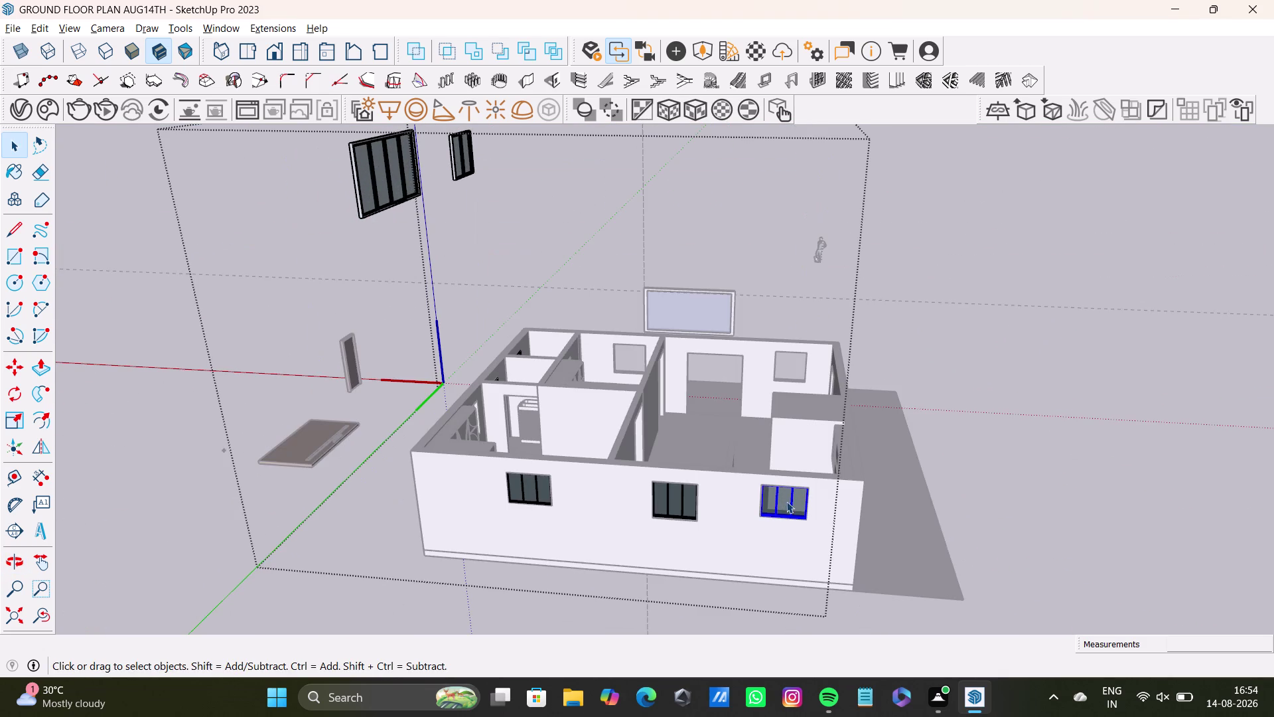
click(789, 502)
key(m)
click(803, 516)
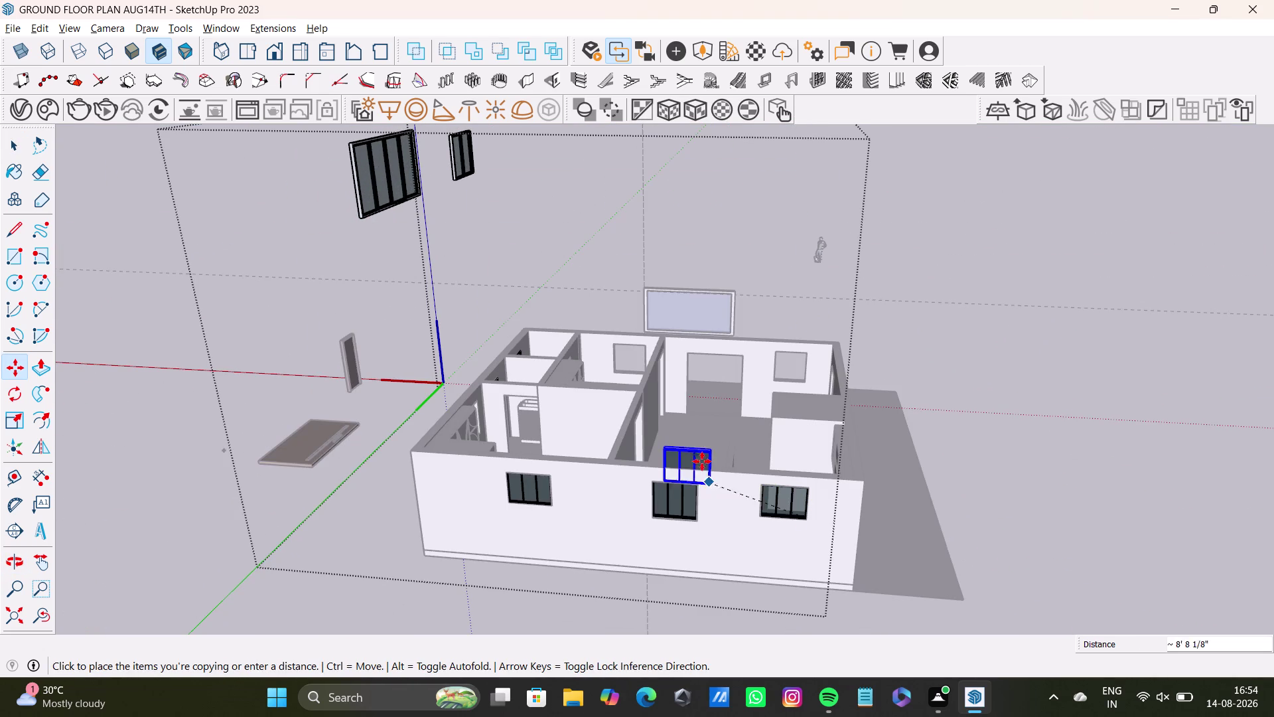
Orbit to bring an empty wall opening into view, then cancel the move.
scroll(up, 3)
scroll(up, 3)
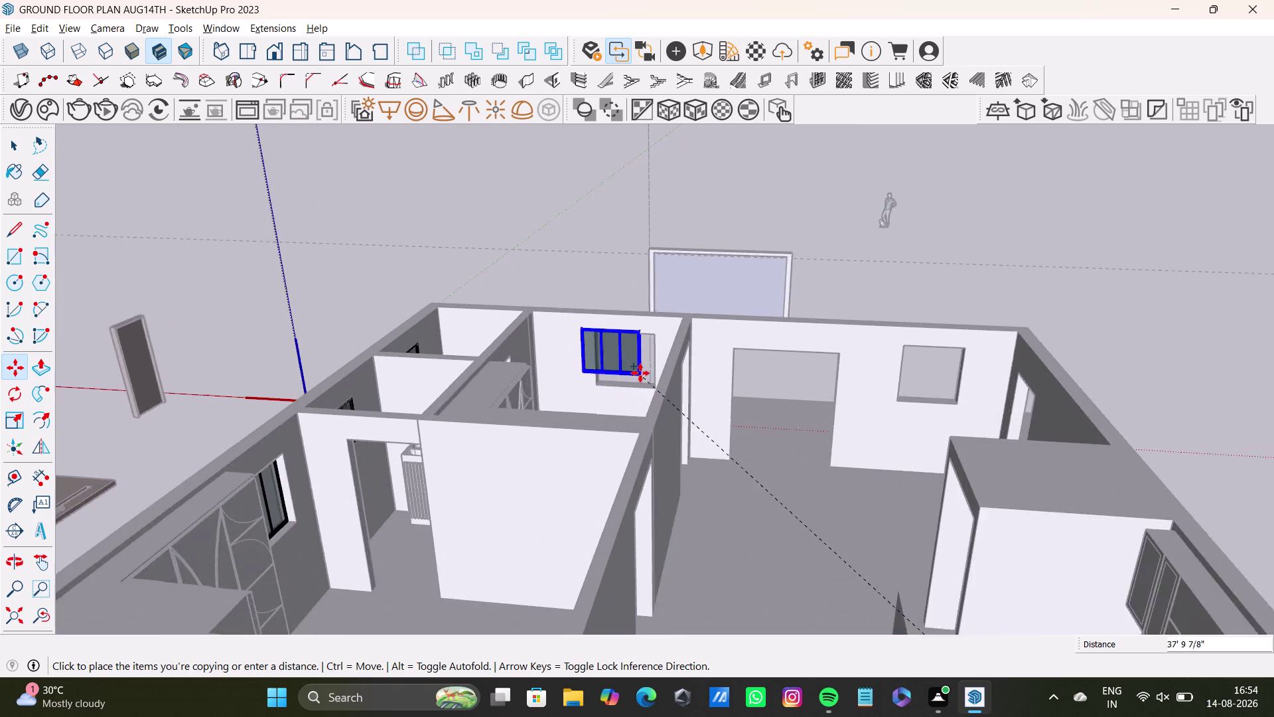
scroll(up, 3)
middle_drag(631, 430, 975, 452)
scroll(up, 3)
middle_drag(138, 578, 968, 589)
scroll(up, 3)
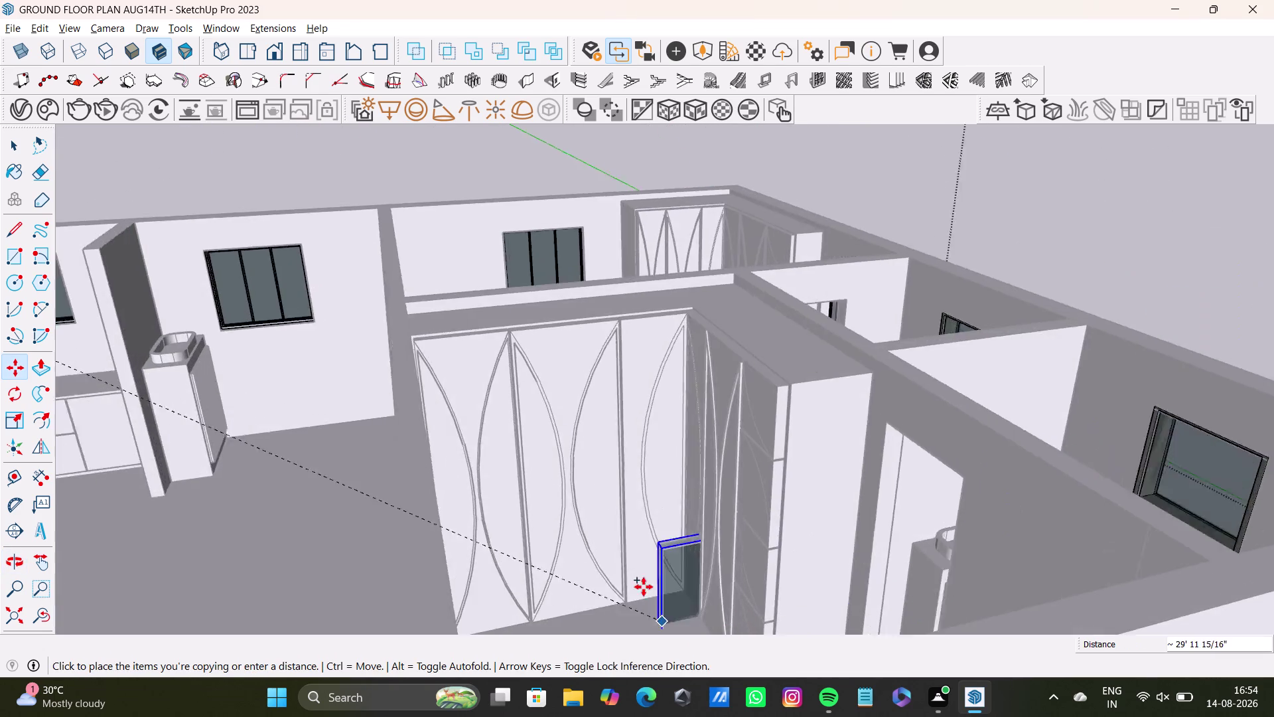
scroll(down, 3)
middle_drag(681, 591, 609, 331)
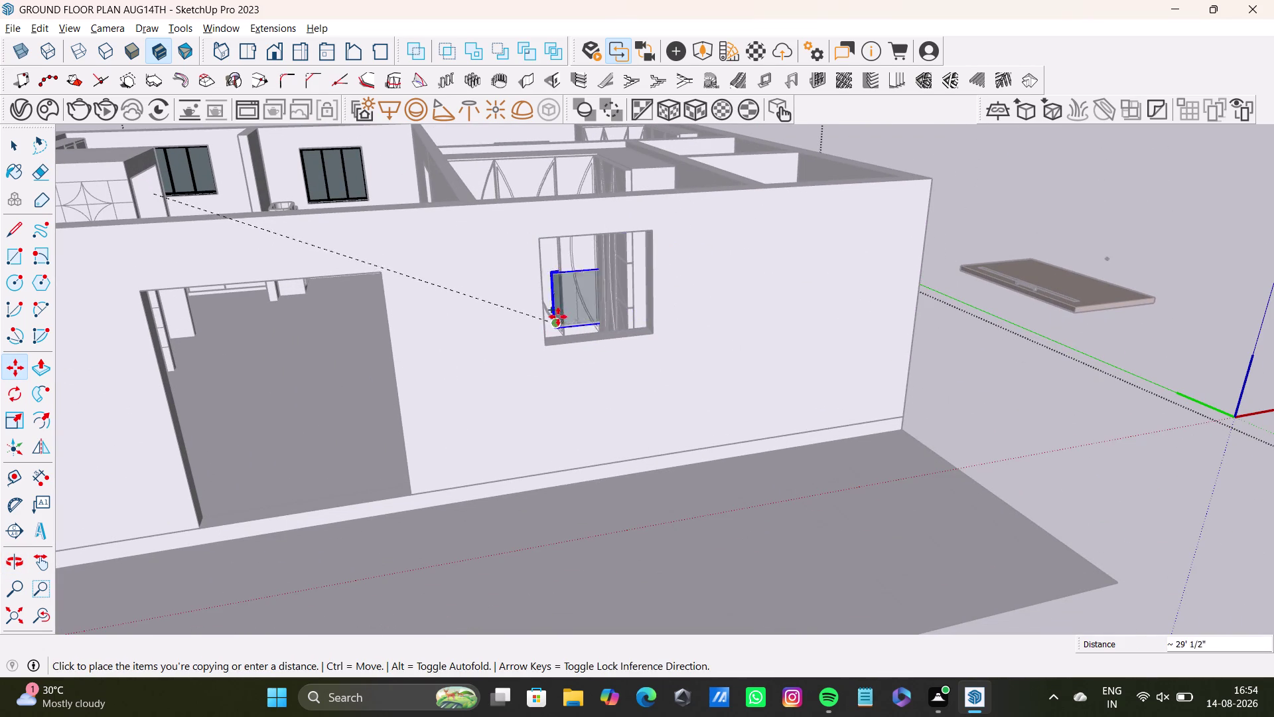
key(space)
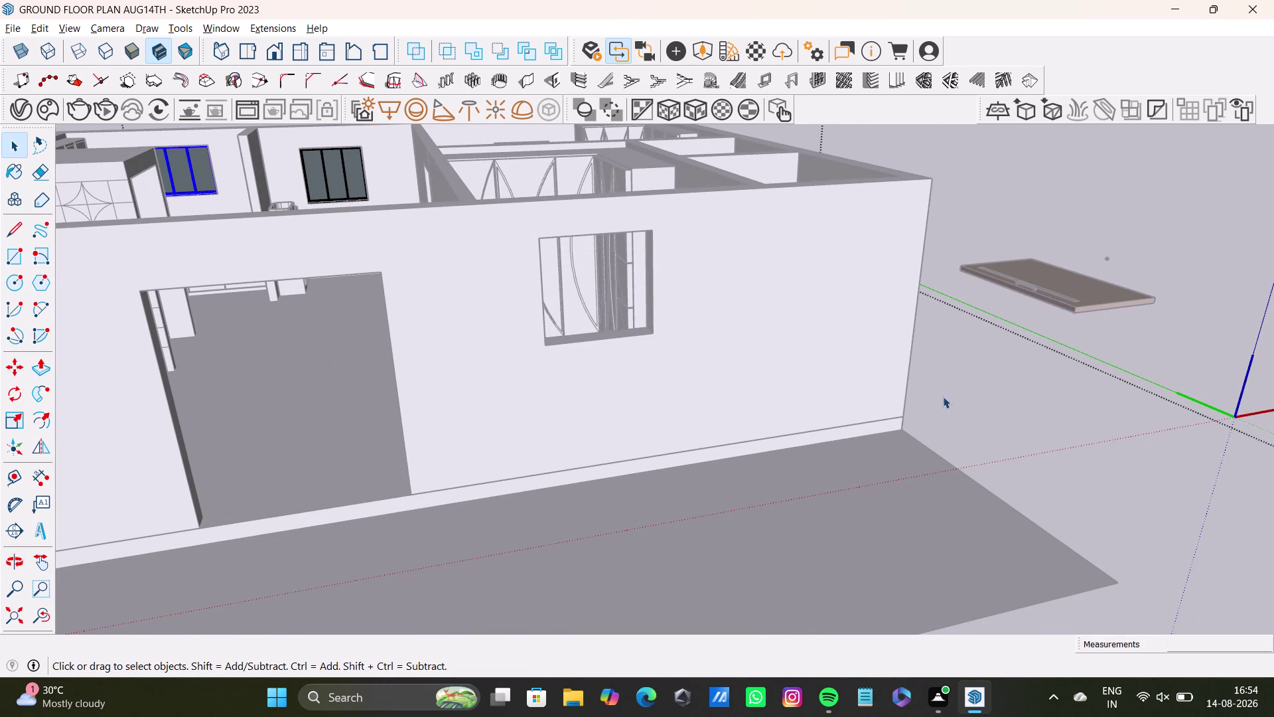
Orbit over to the kitchen window and select it.
scroll(down, 3)
scroll(up, 3)
middle_drag(285, 249, 331, 487)
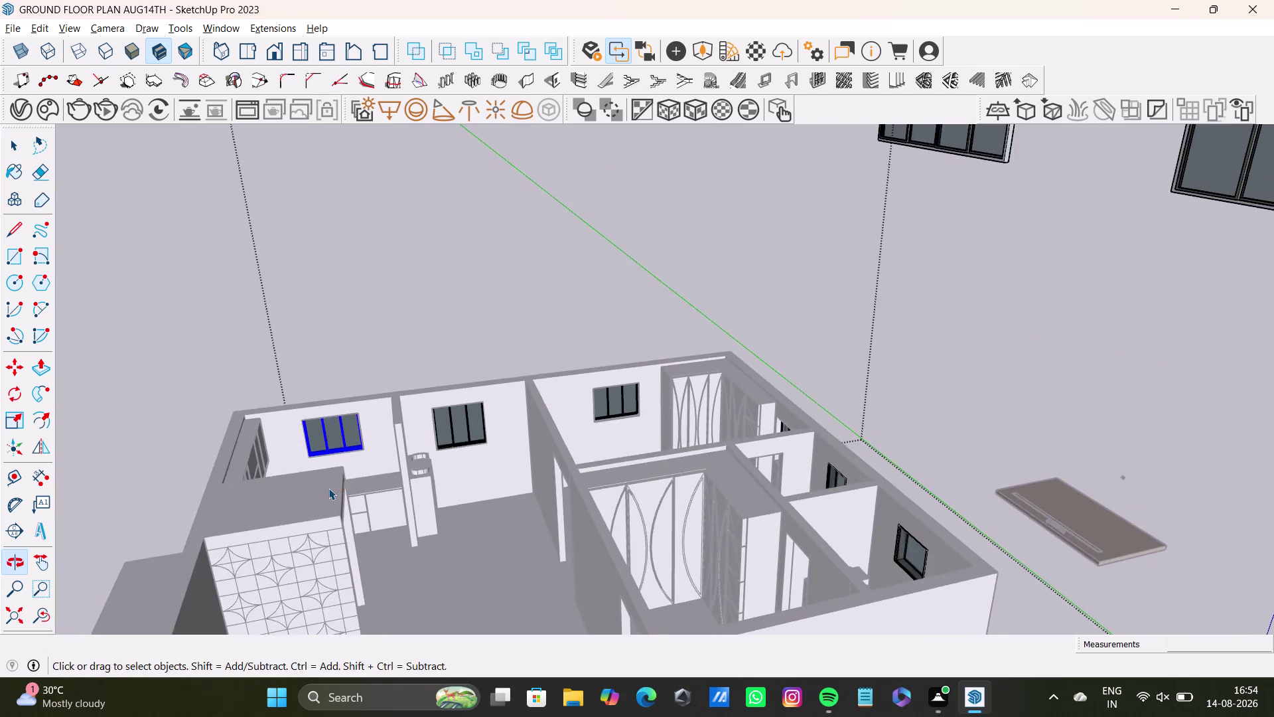
middle_drag(330, 508, 331, 597)
click(345, 417)
Enter the kitchen window component for editing and undo the trial changes.
double_click(348, 417)
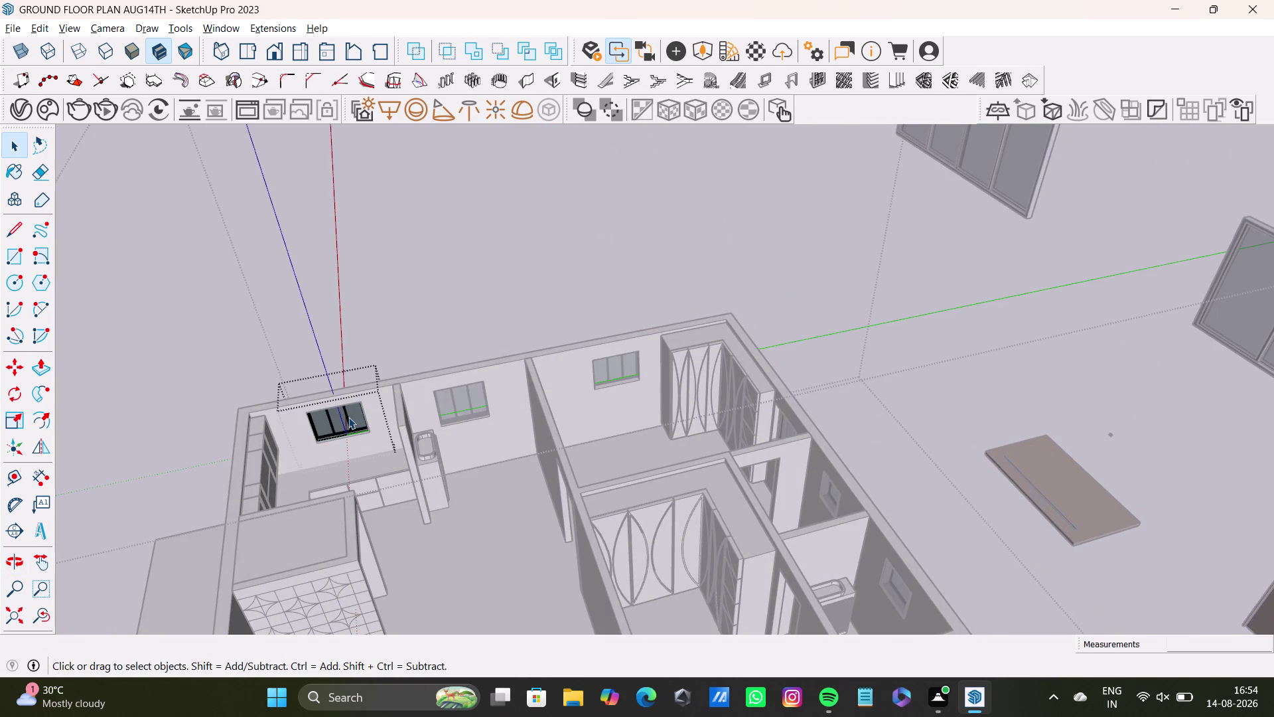
double_click(352, 420)
triple_click(339, 421)
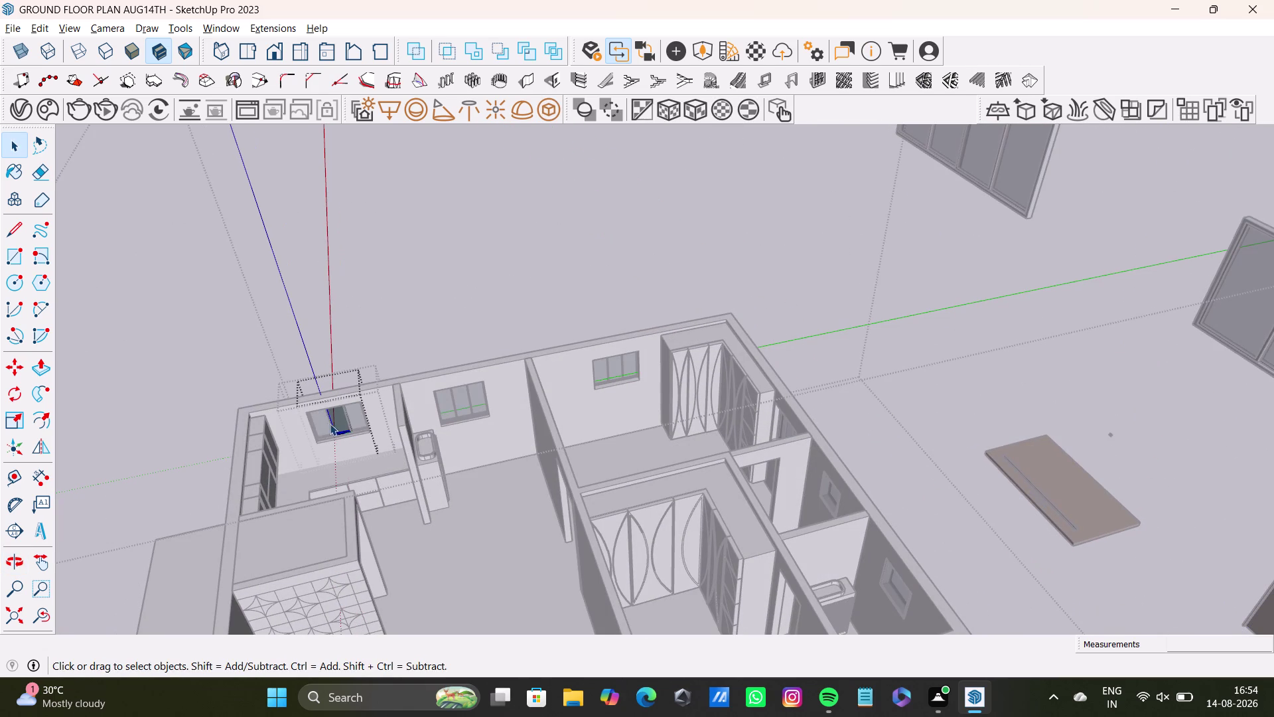
double_click(324, 424)
key(space)
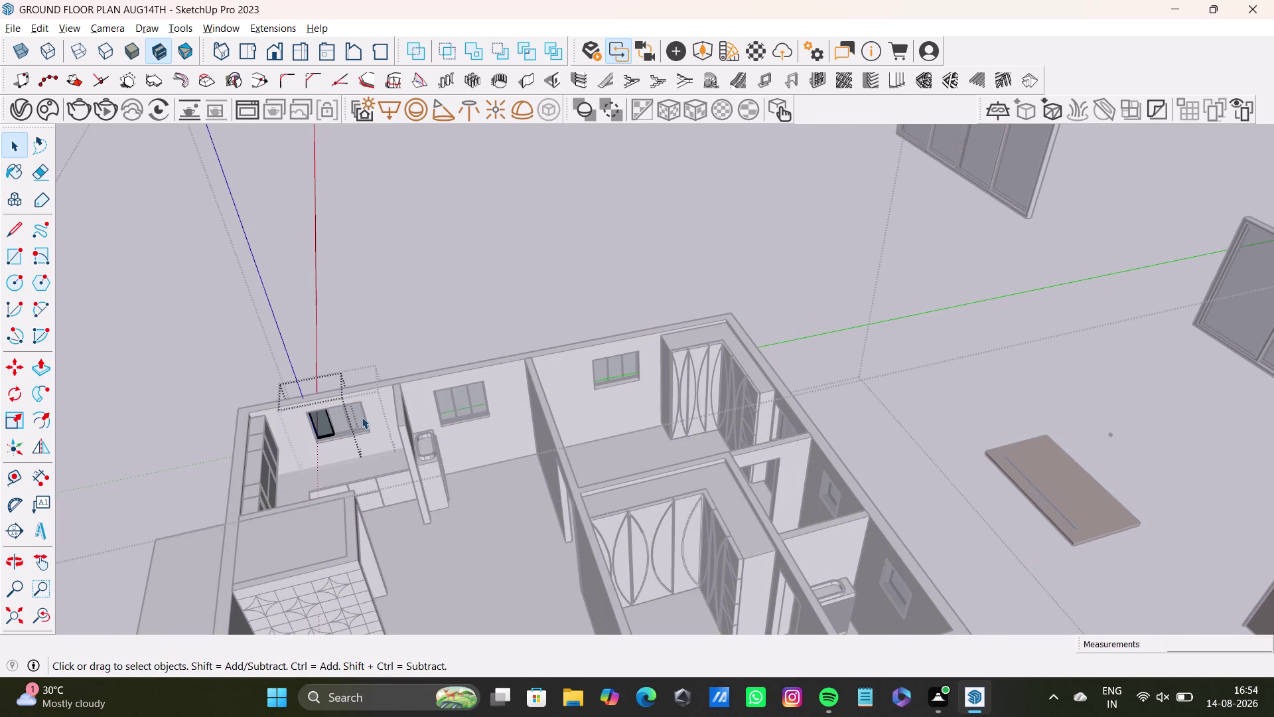
double_click(361, 417)
key(space)
double_click(811, 320)
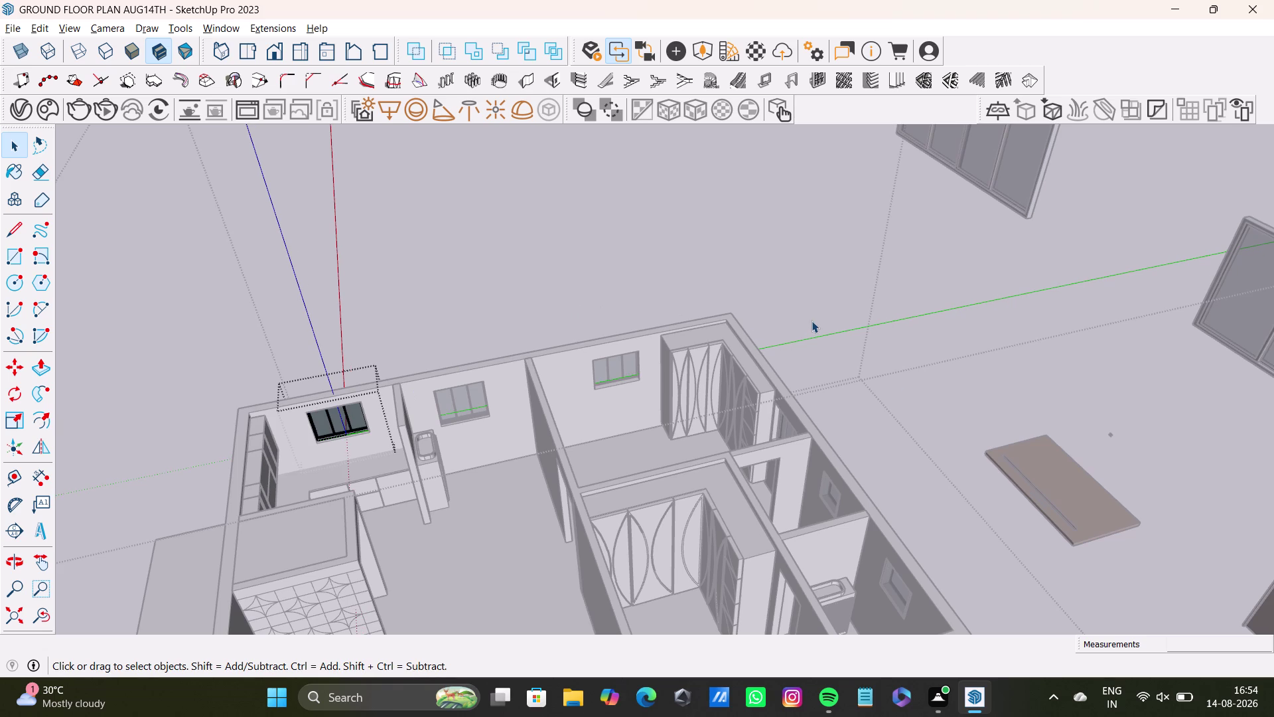
Exit the component, orbit to the house front, and reselect the kitchen window.
middle_drag(1014, 432, 780, 463)
scroll(down, 3)
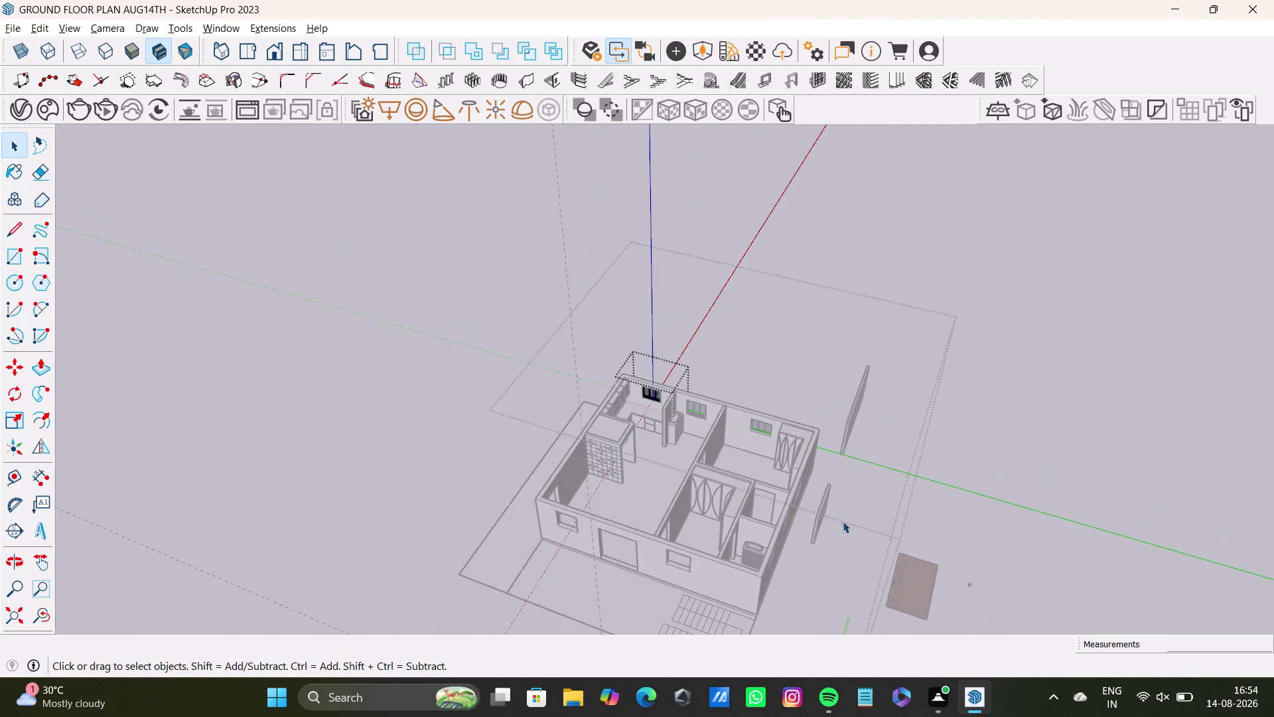
middle_drag(828, 541, 947, 488)
key(space)
click(1043, 415)
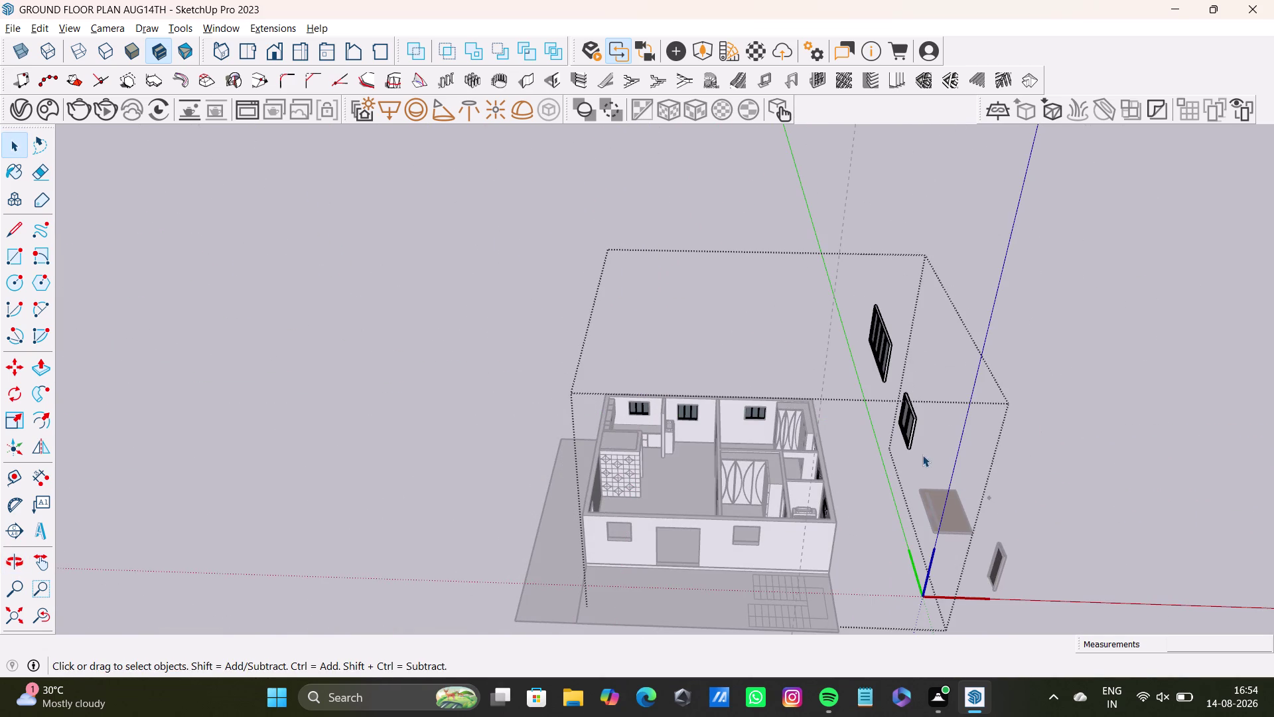
middle_drag(922, 455, 1004, 452)
scroll(up, 3)
click(530, 419)
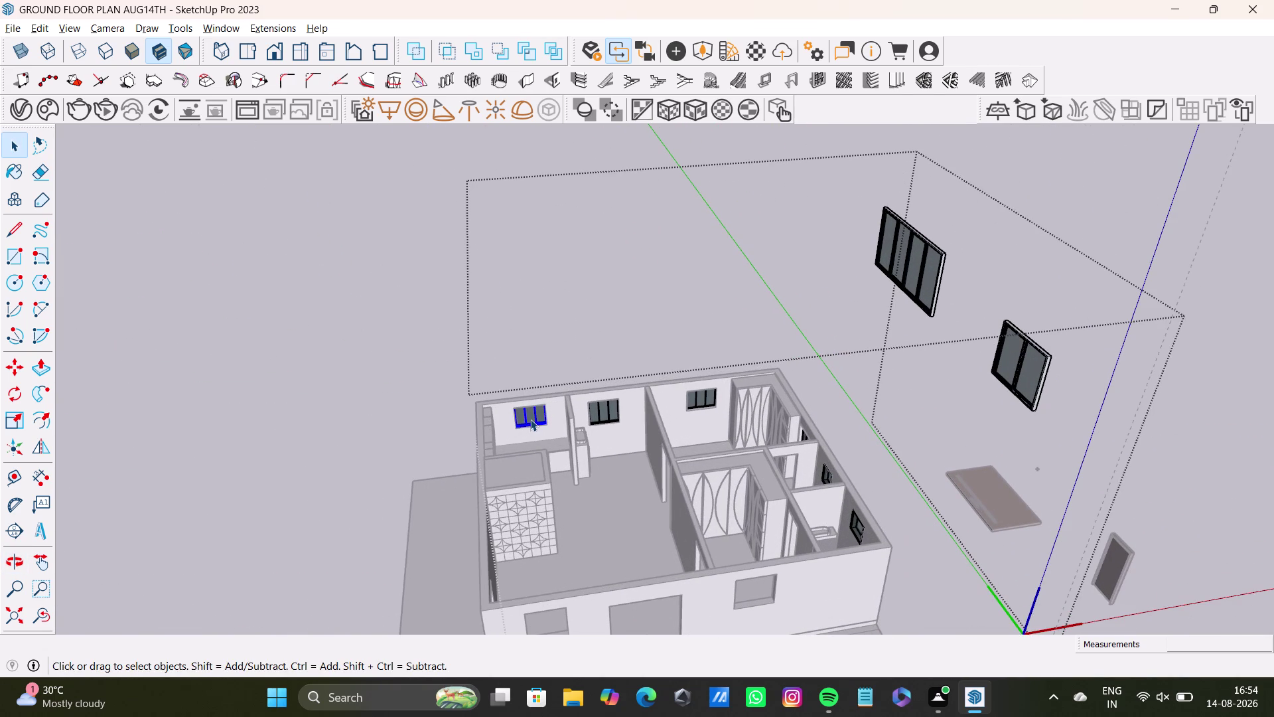
Copy the kitchen window into the front-wall opening with Move, then view it from the front.
key(m)
click(544, 424)
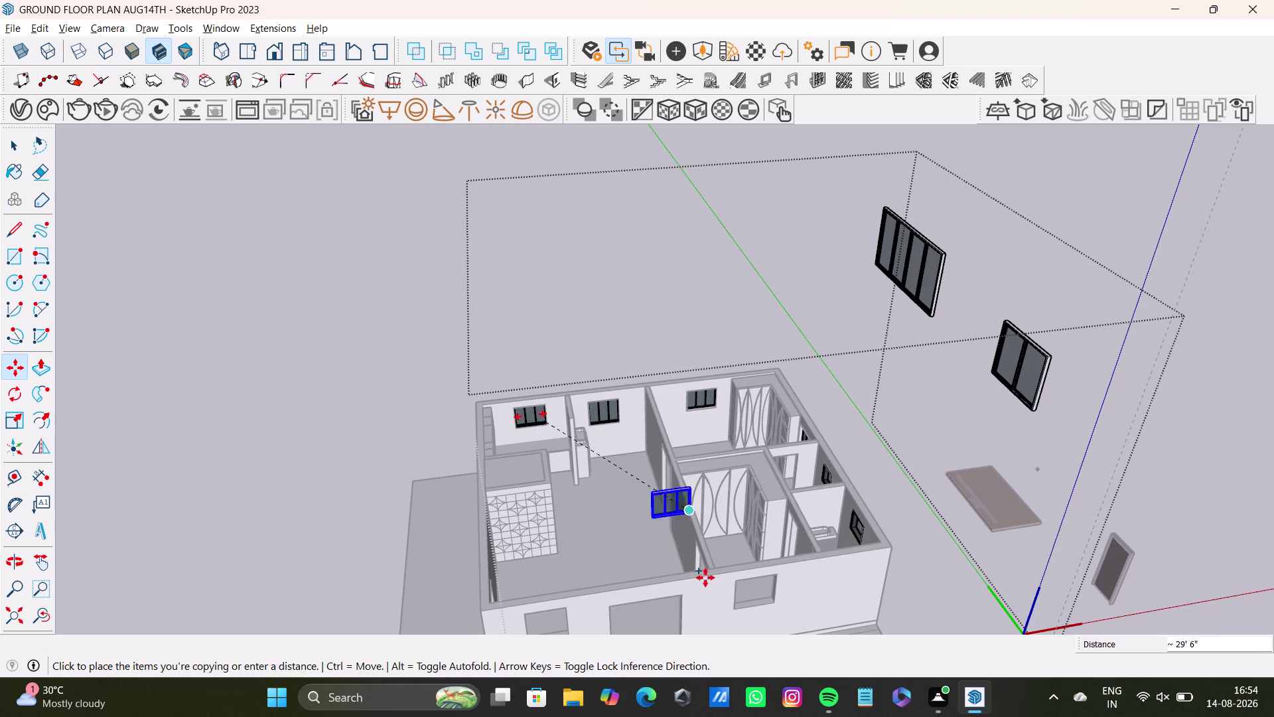
scroll(down, 3)
middle_drag(717, 617, 551, 522)
scroll(up, 3)
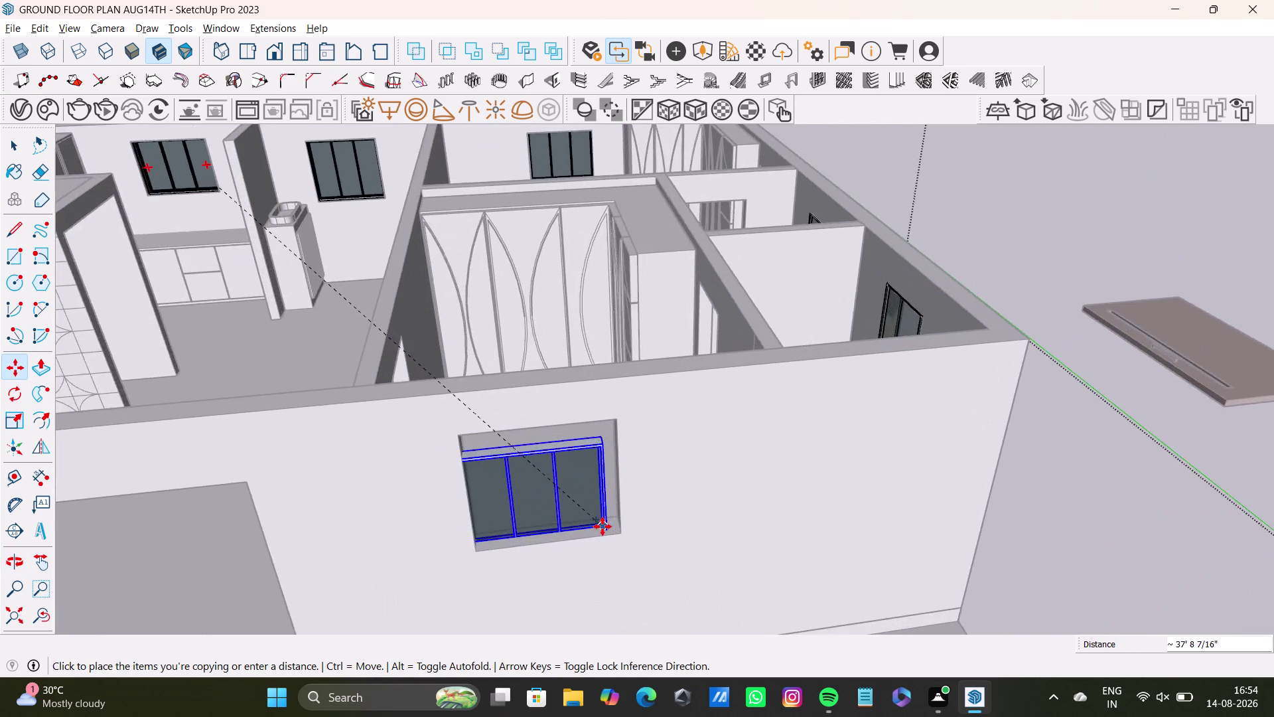
scroll(up, 3)
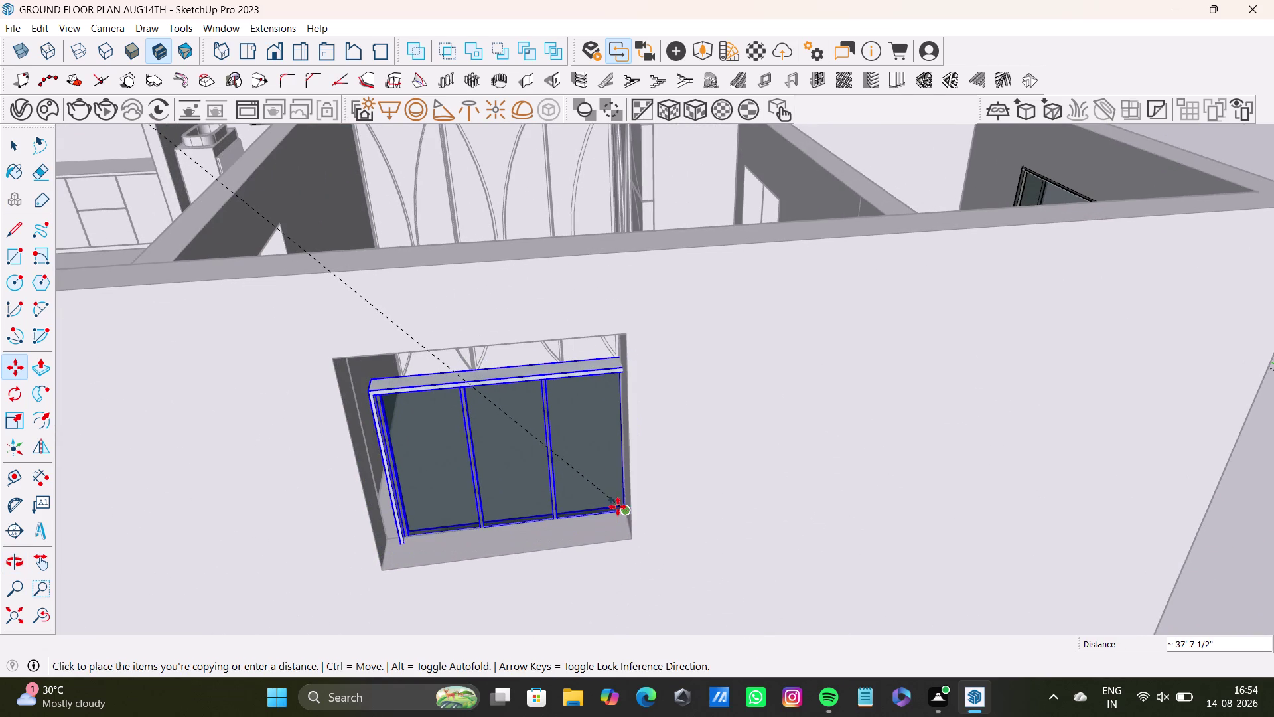
click(620, 493)
middle_drag(604, 538, 640, 501)
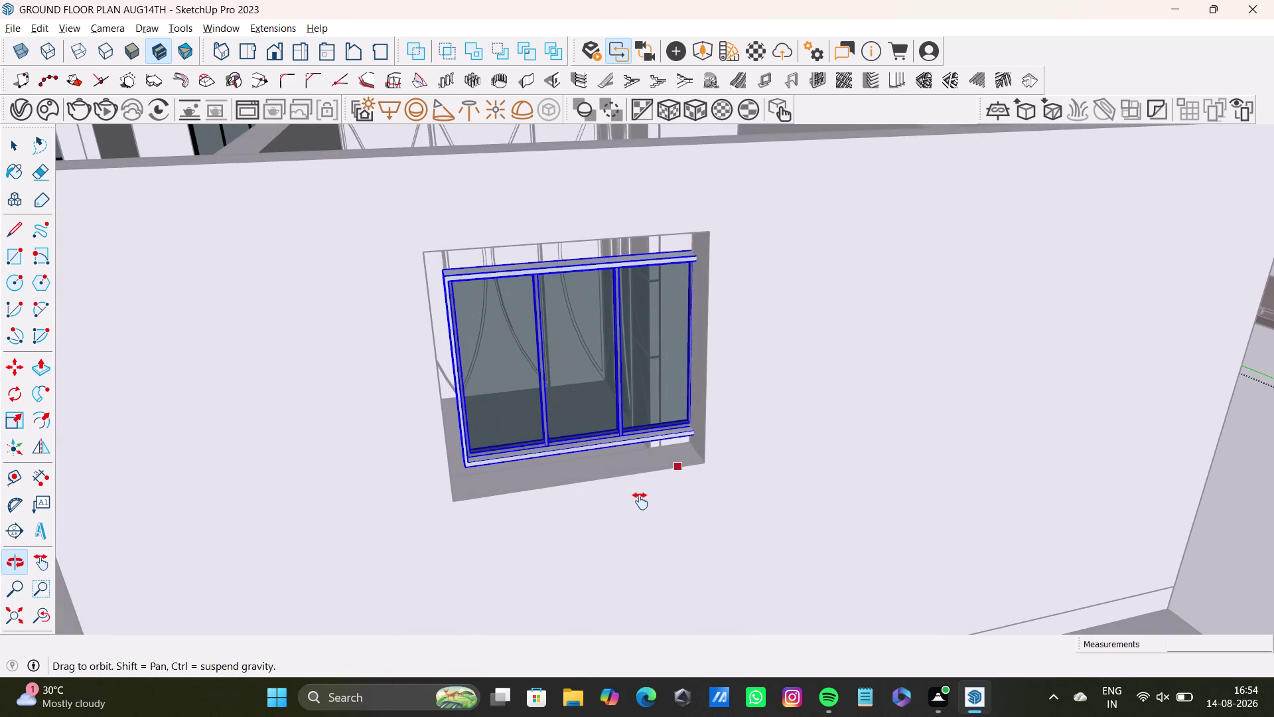
middle_drag(640, 501, 641, 497)
Widen the copied window, then stretch it taller to reach the opening's top.
key(s)
scroll(up, 3)
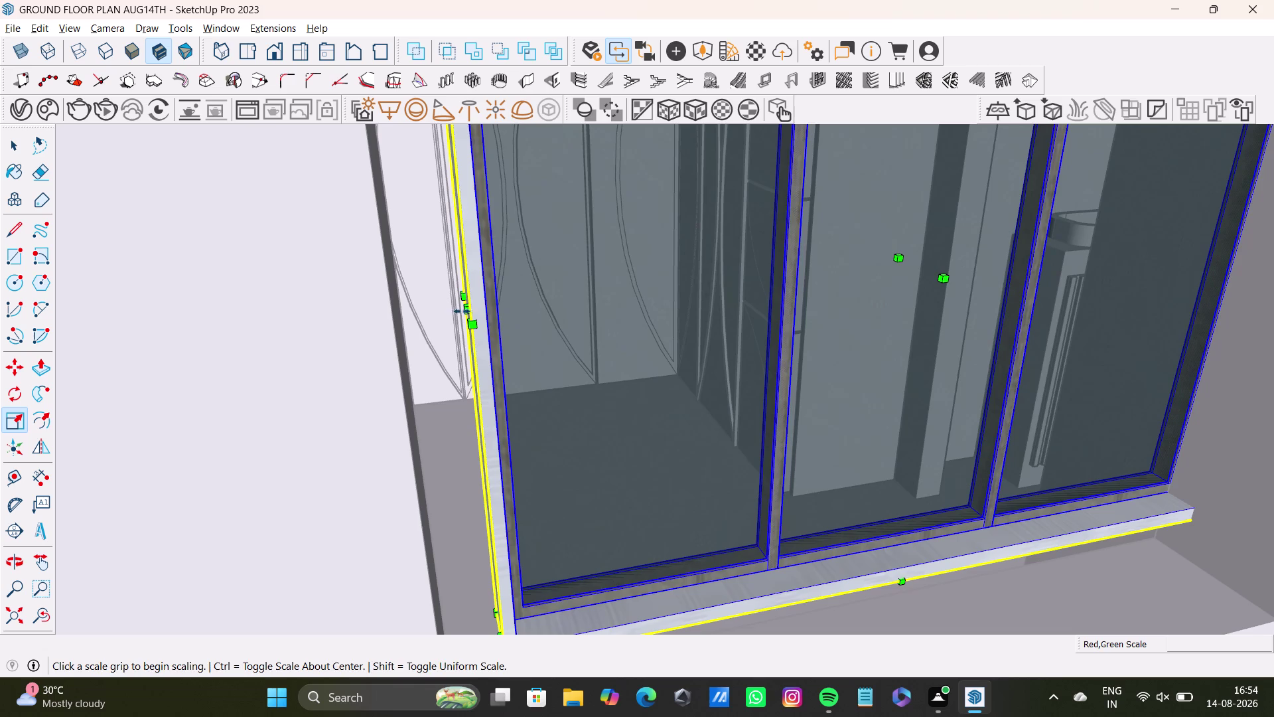
drag(463, 308, 403, 330)
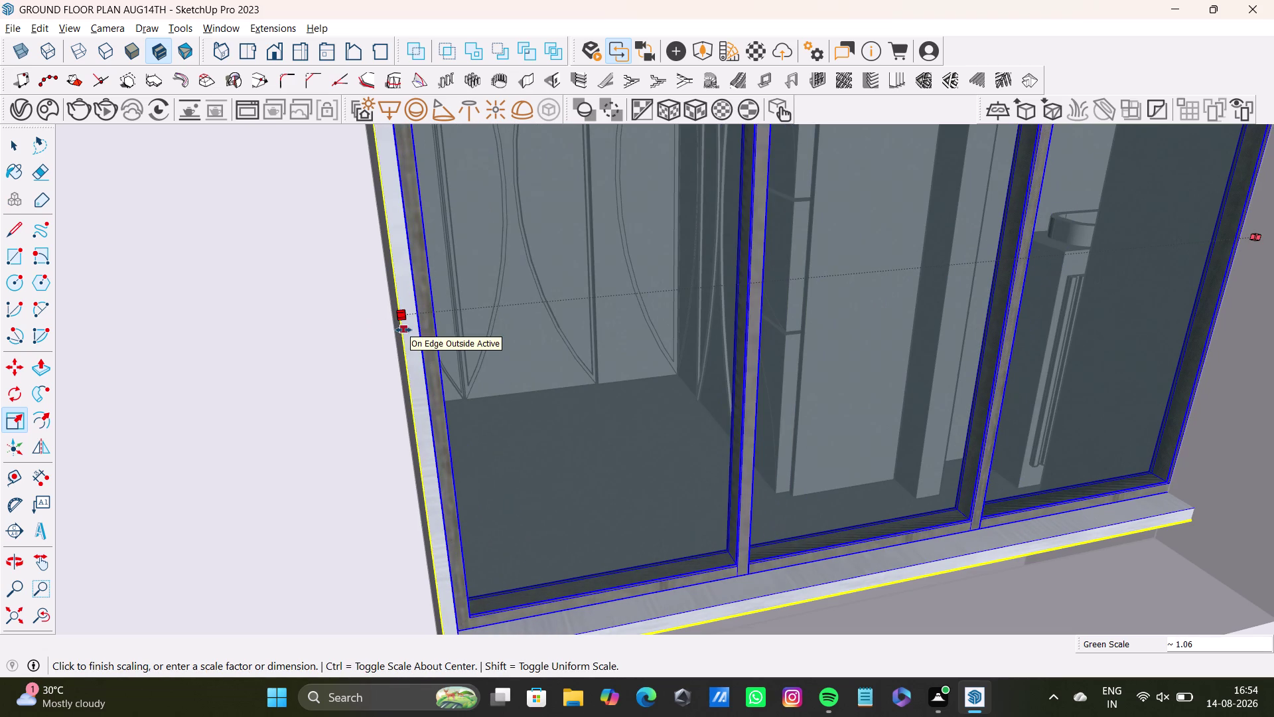
drag(404, 330, 400, 330)
scroll(down, 3)
middle_drag(676, 494, 461, 377)
middle_drag(498, 405, 479, 364)
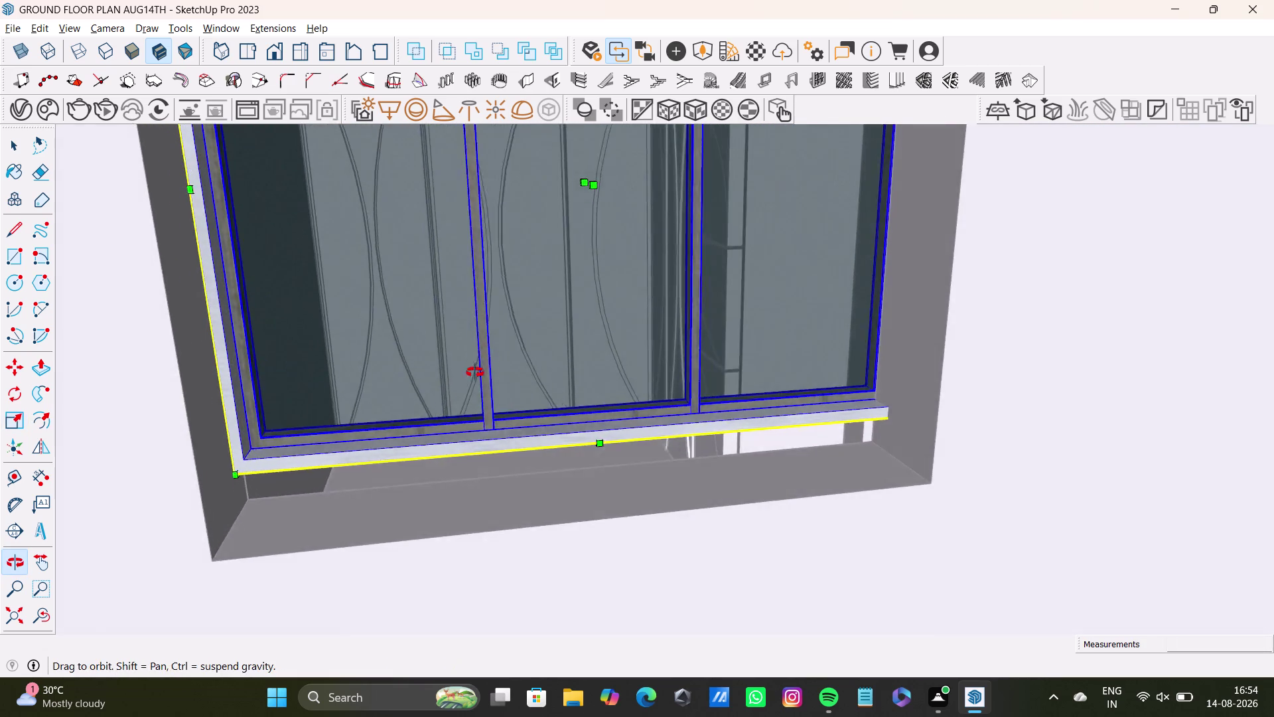
middle_drag(479, 364, 456, 481)
middle_drag(573, 410, 587, 651)
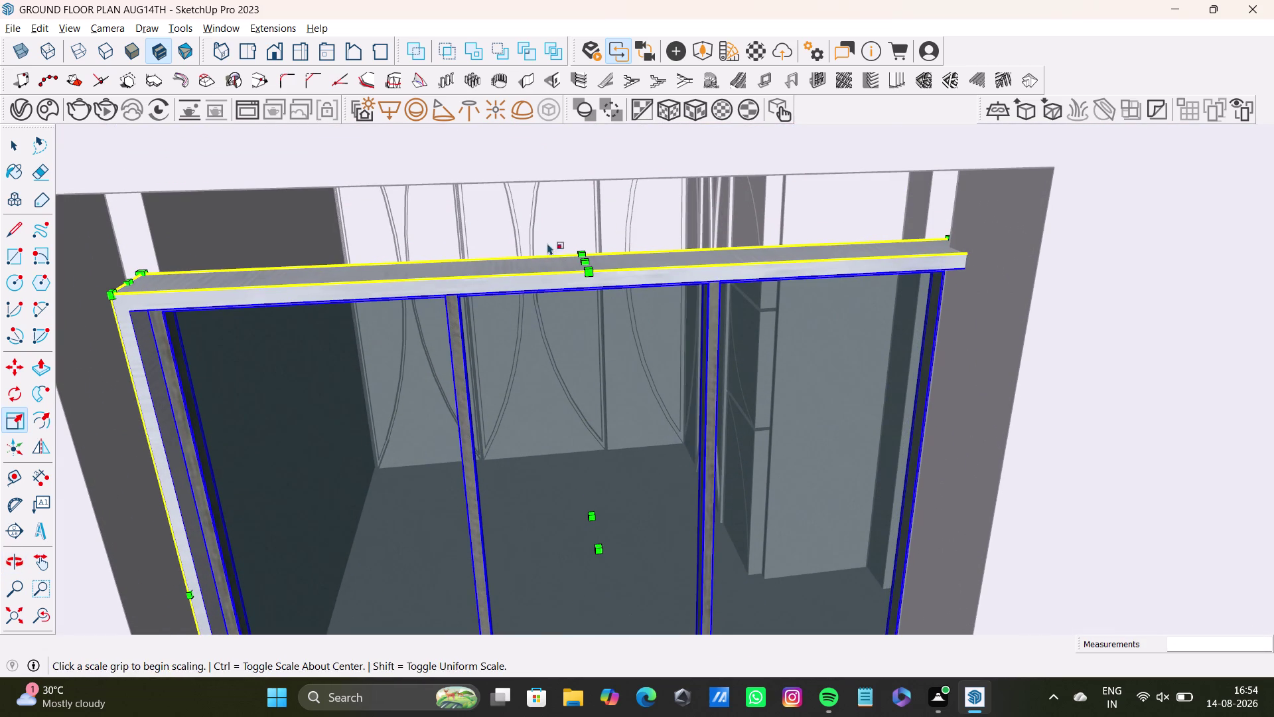
drag(586, 256, 558, 176)
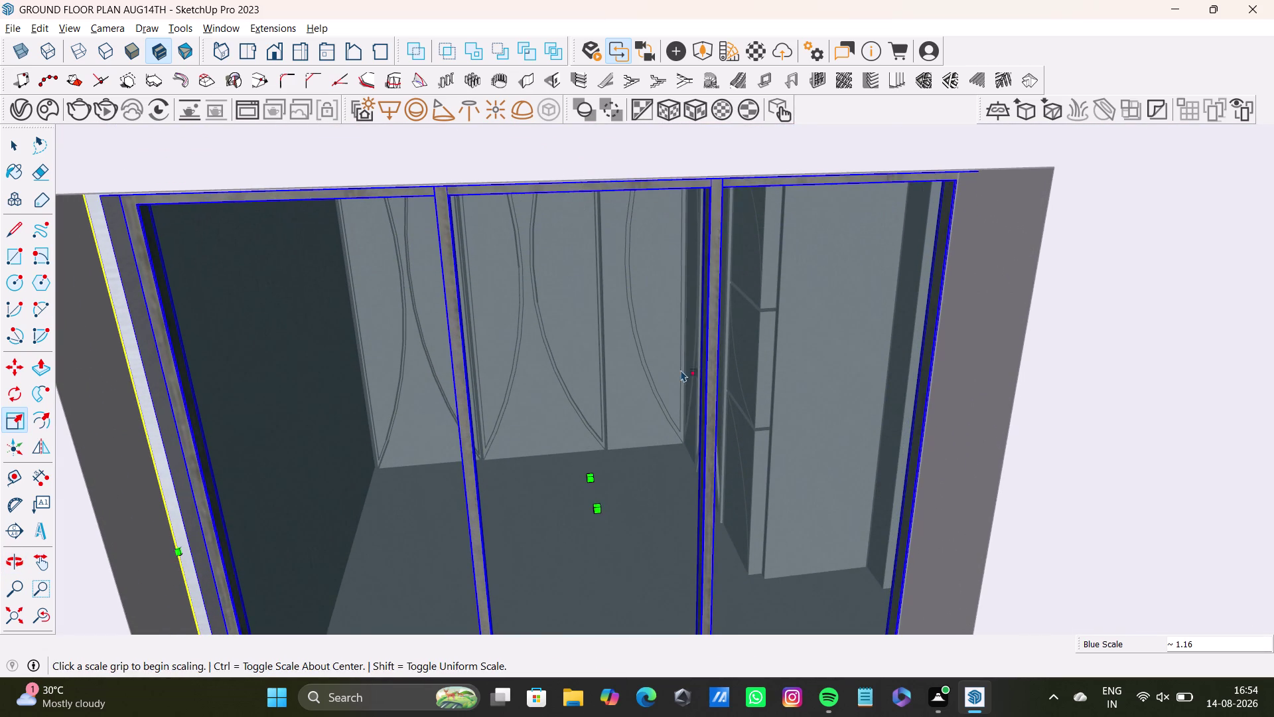
Match the window width to the opening and lower its bottom edge to the sill.
scroll(down, 3)
middle_drag(740, 441, 584, 403)
middle_drag(620, 463, 651, 409)
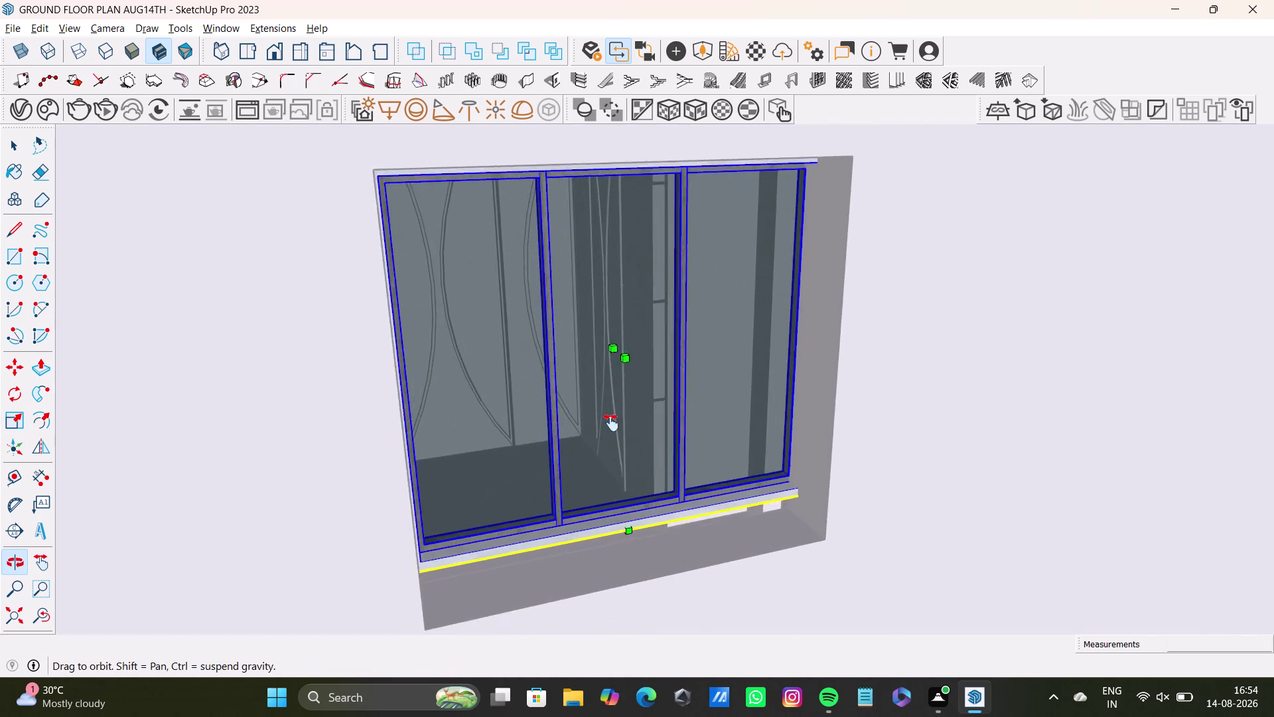
middle_drag(651, 409, 598, 477)
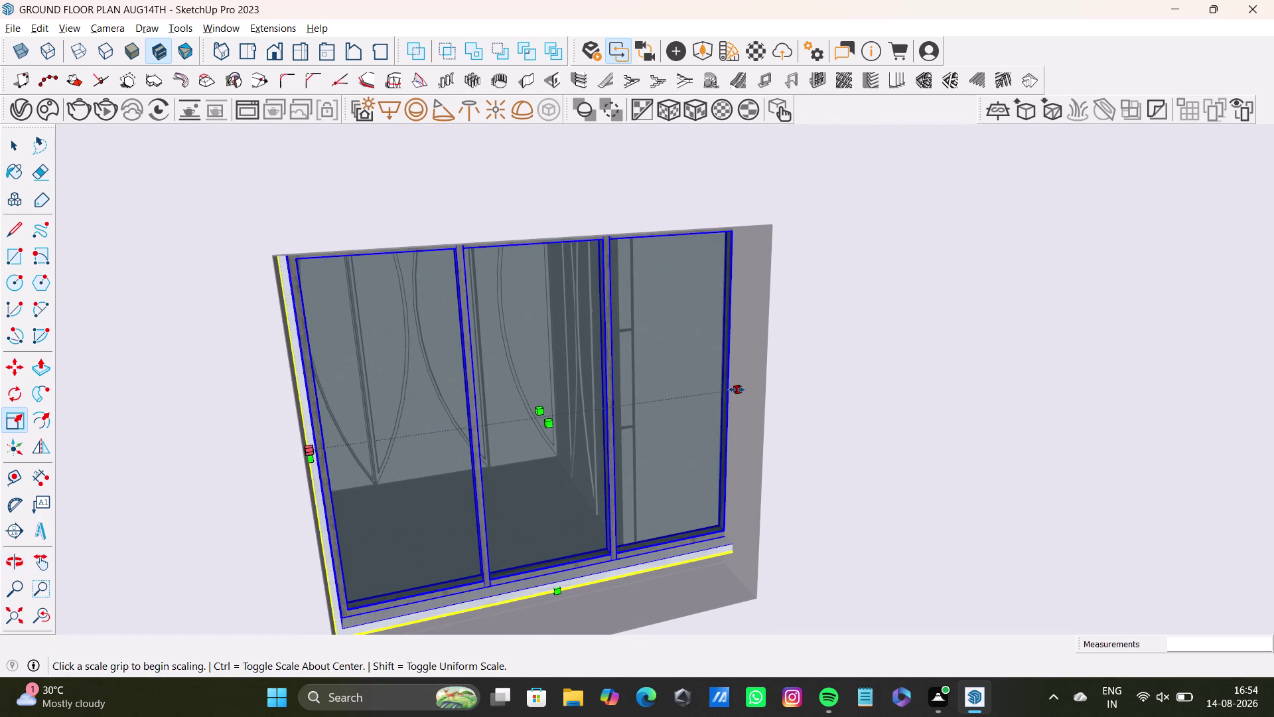
drag(737, 390, 723, 392)
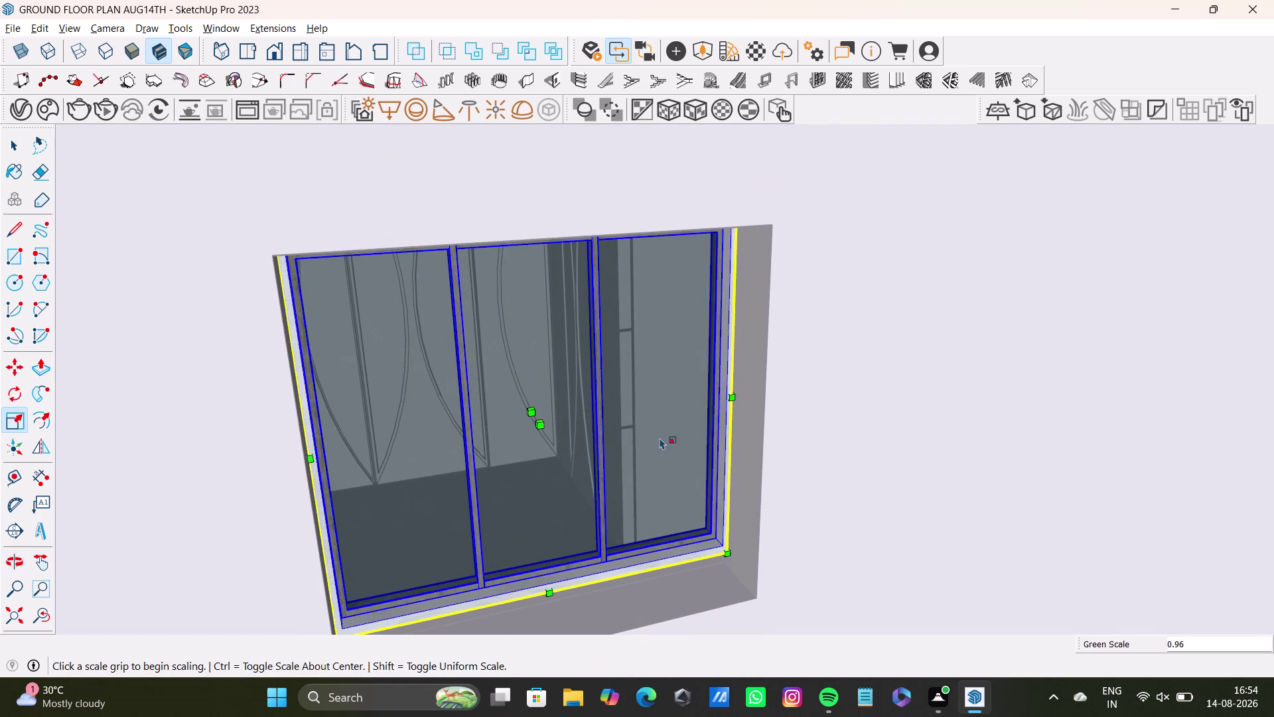
middle_drag(590, 515, 593, 421)
middle_drag(598, 445, 560, 423)
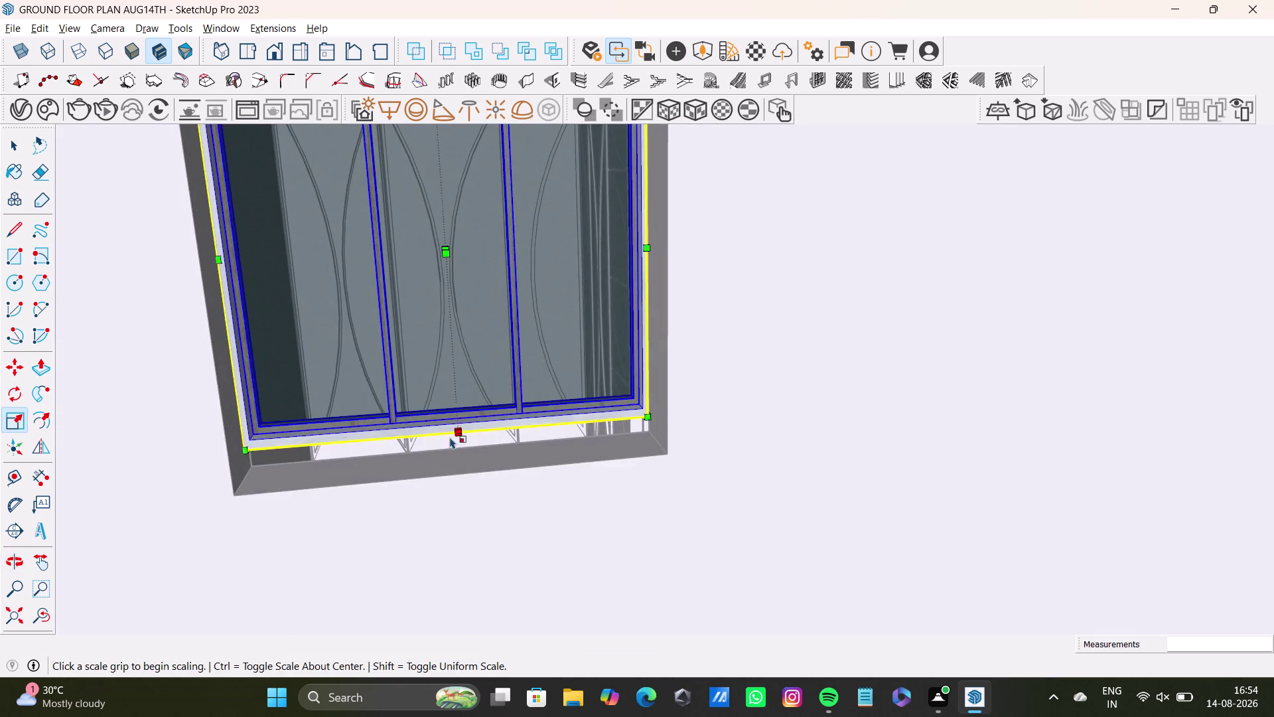
scroll(up, 3)
scroll(down, 3)
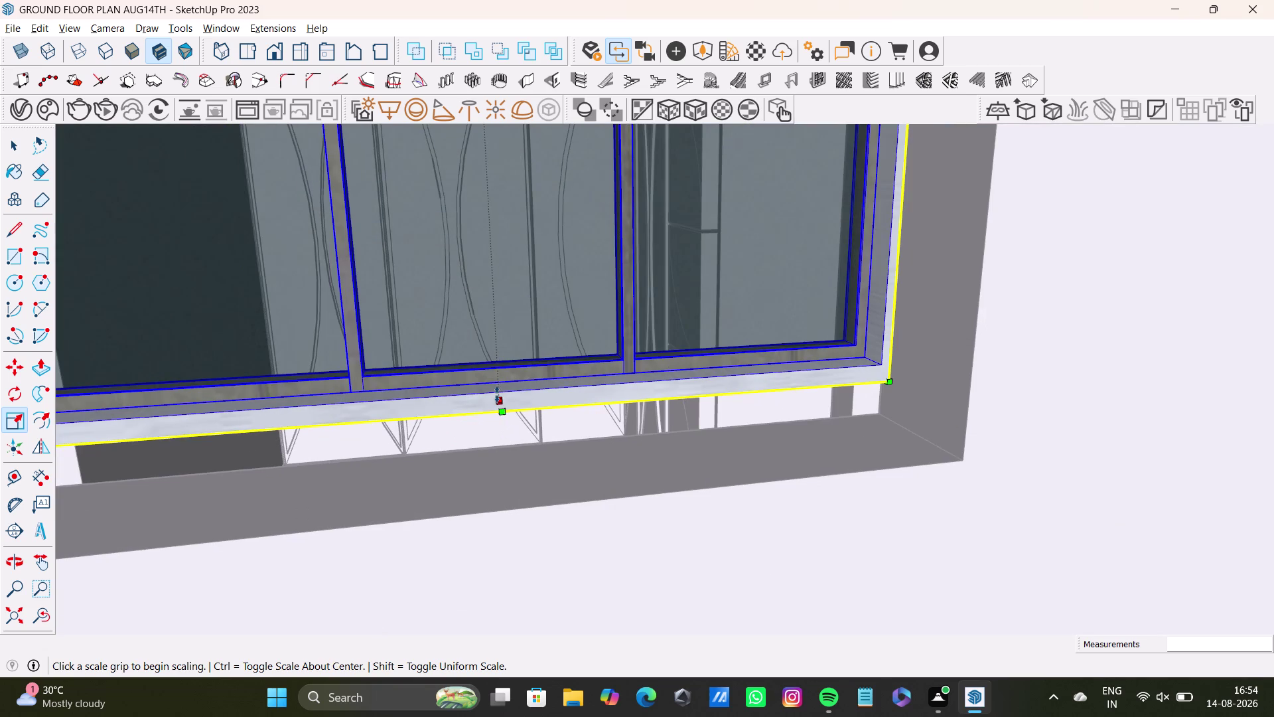
drag(496, 394, 505, 479)
Stretch the window sideways to fill the opening, viewing the sill closely.
scroll(down, 3)
middle_drag(539, 463, 391, 529)
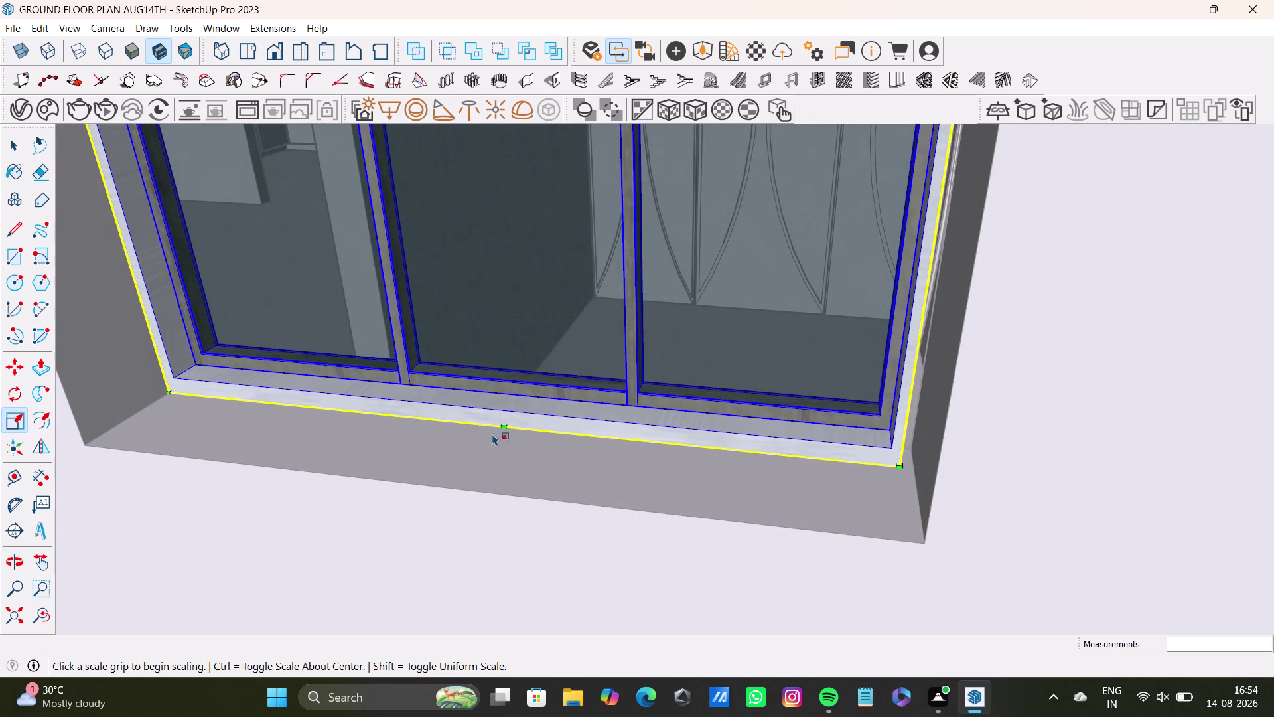
middle_drag(491, 401, 535, 609)
drag(520, 287, 502, 316)
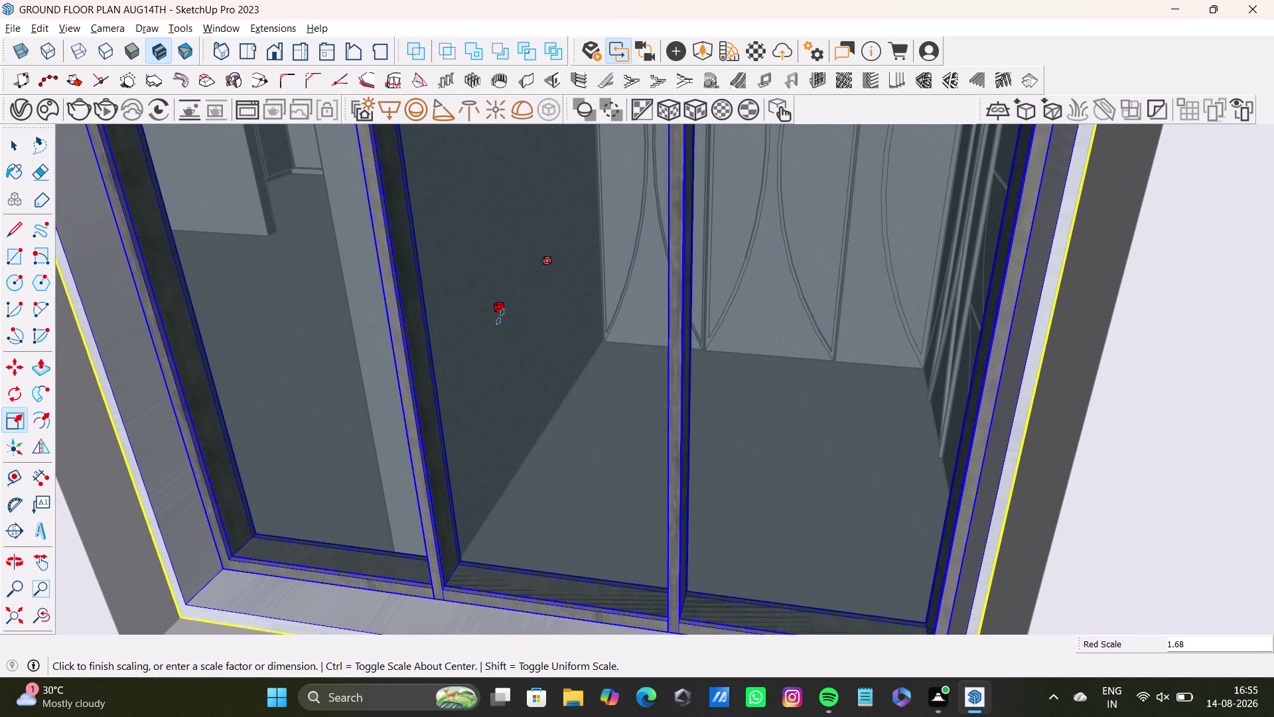
drag(502, 315, 496, 321)
key(space)
Push the window's side edge out to meet the opening.
scroll(down, 3)
middle_click(511, 401)
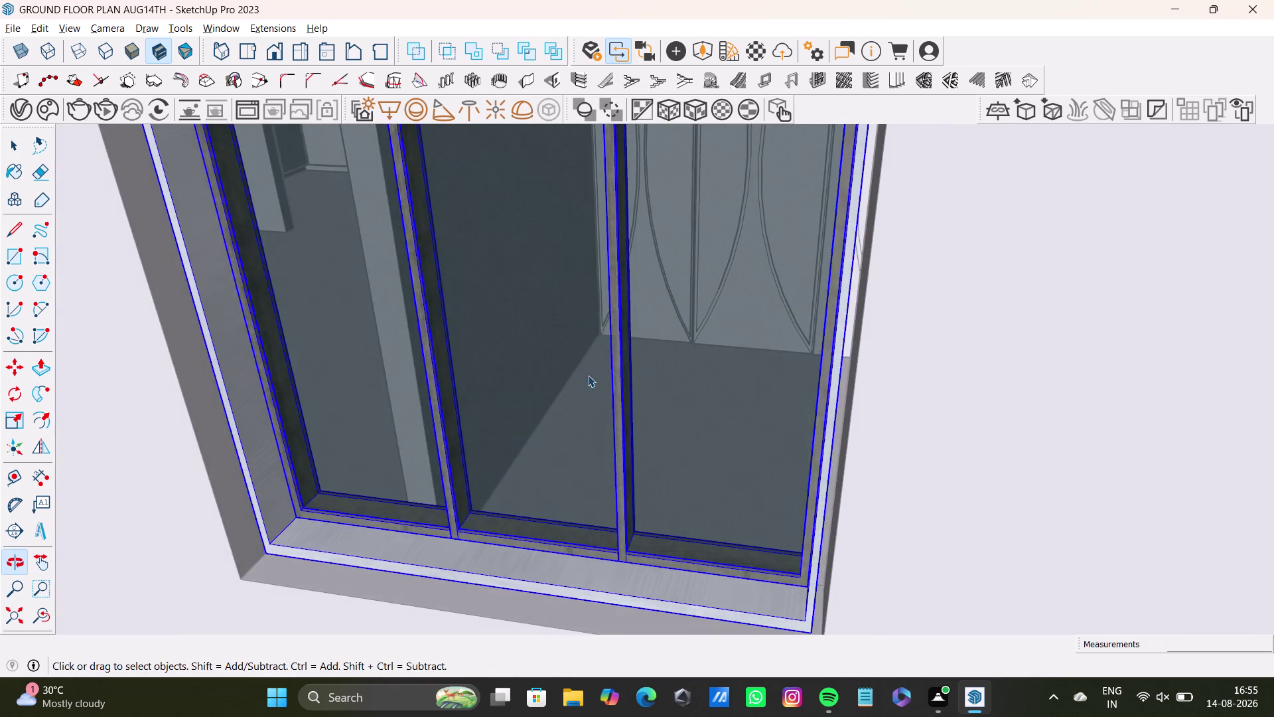
scroll(up, 3)
middle_drag(752, 375, 715, 402)
key(s)
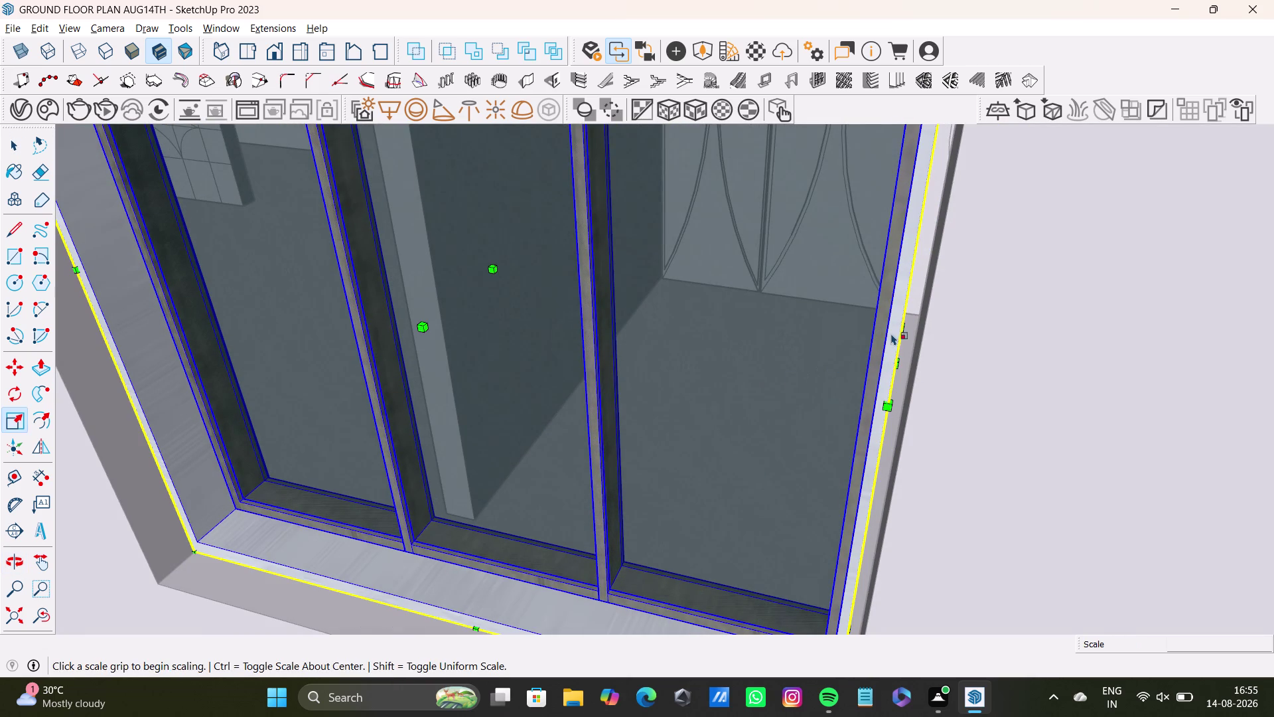
drag(899, 360, 920, 364)
key(space)
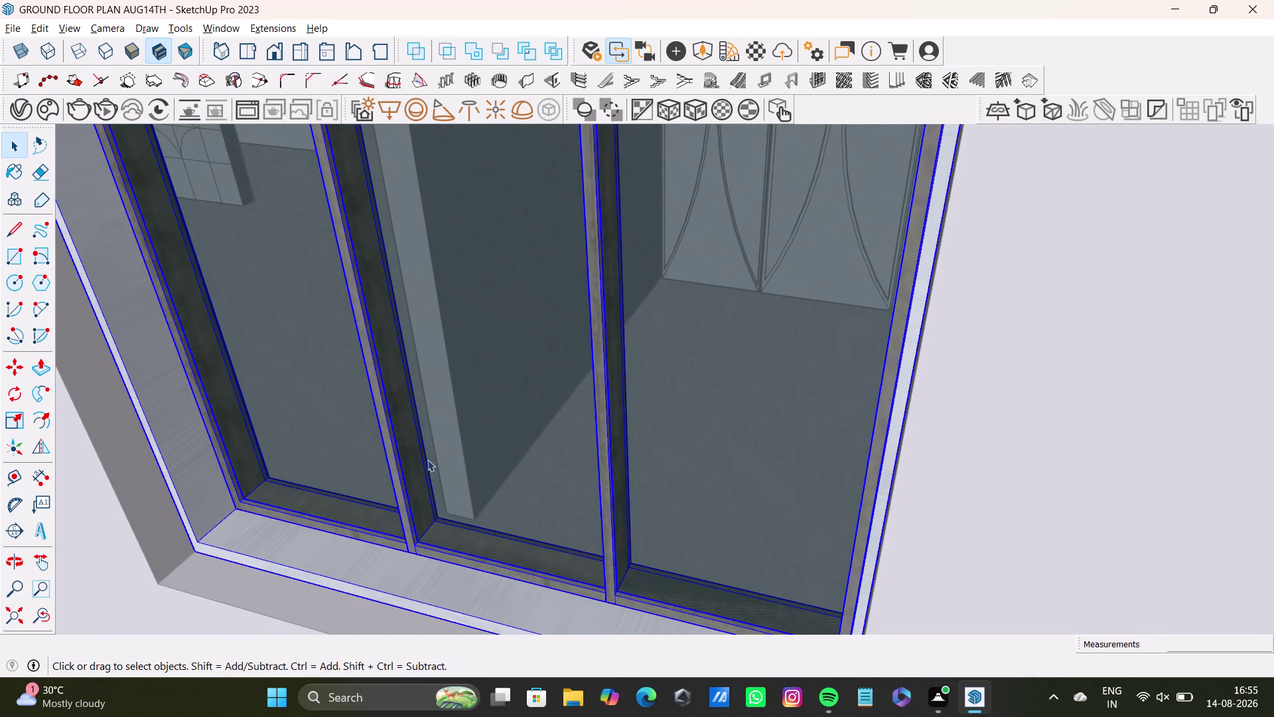
Orbit back out from the wall and show the whole house model.
middle_drag(524, 479, 670, 448)
scroll(down, 3)
middle_drag(588, 455, 768, 449)
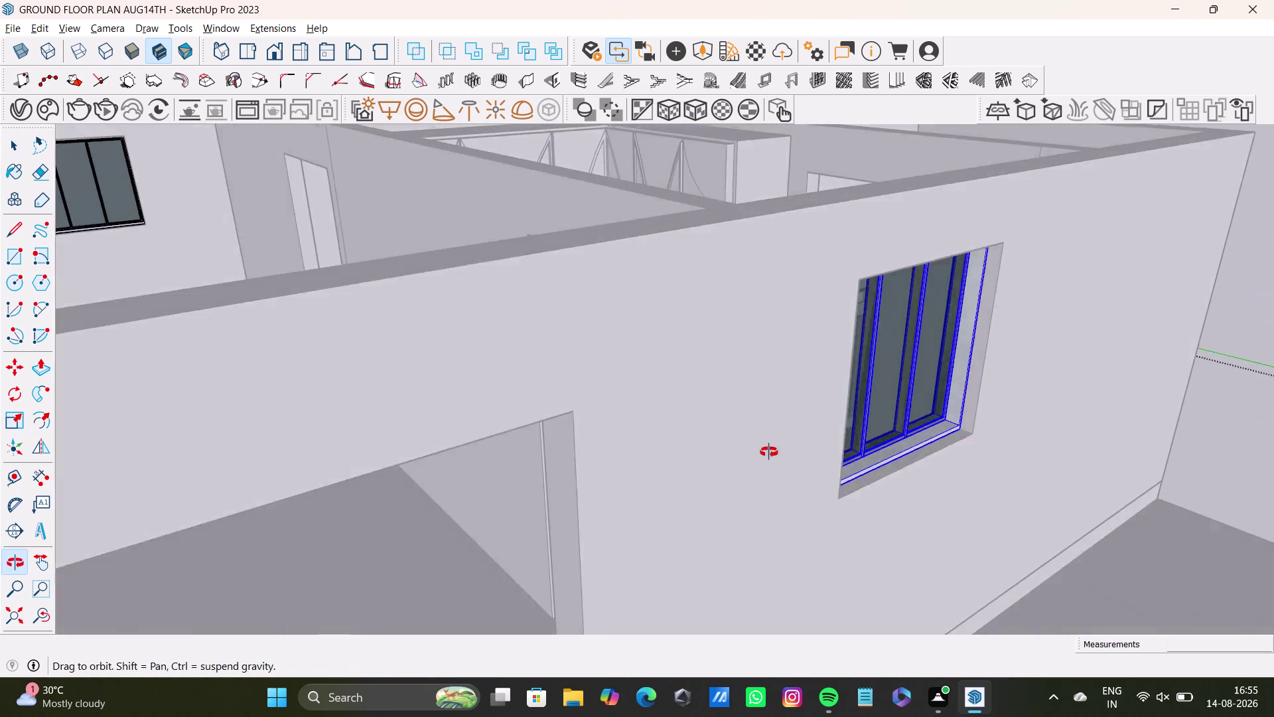
middle_drag(769, 448, 772, 474)
scroll(down, 3)
key(space)
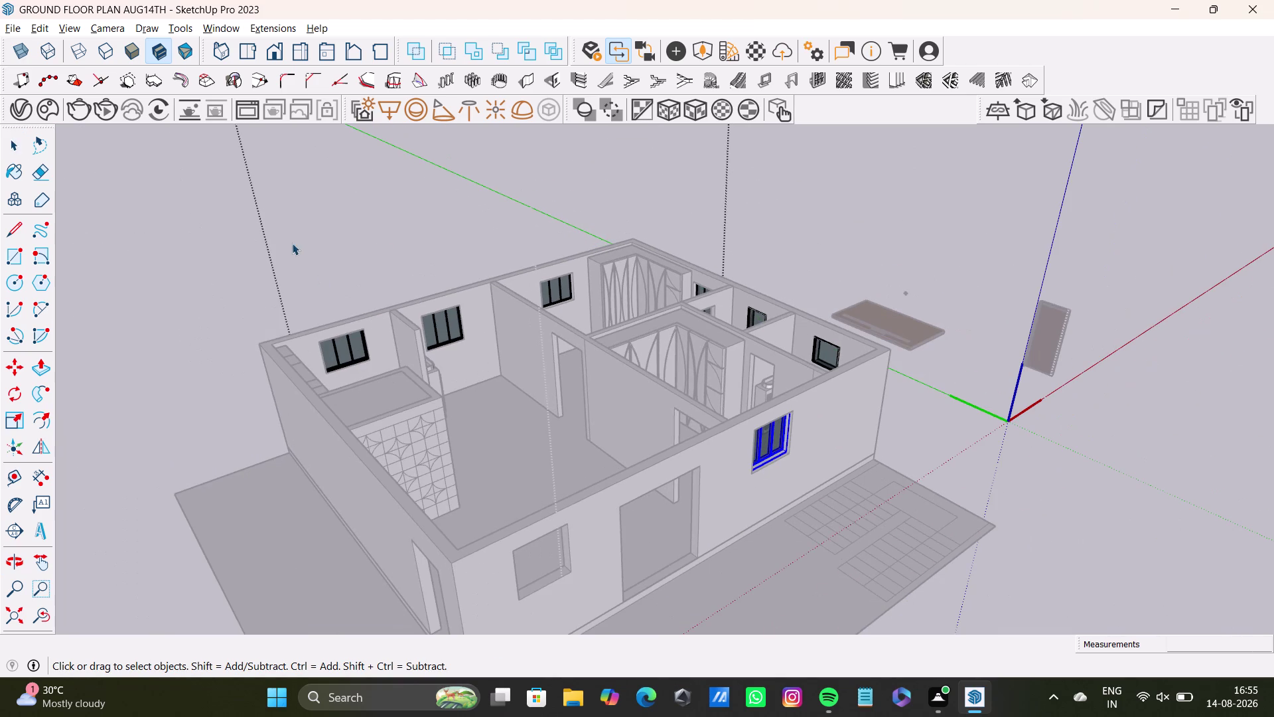
Deselect the resized window and display the model as Shaded with Textures.
click(385, 241)
click(387, 246)
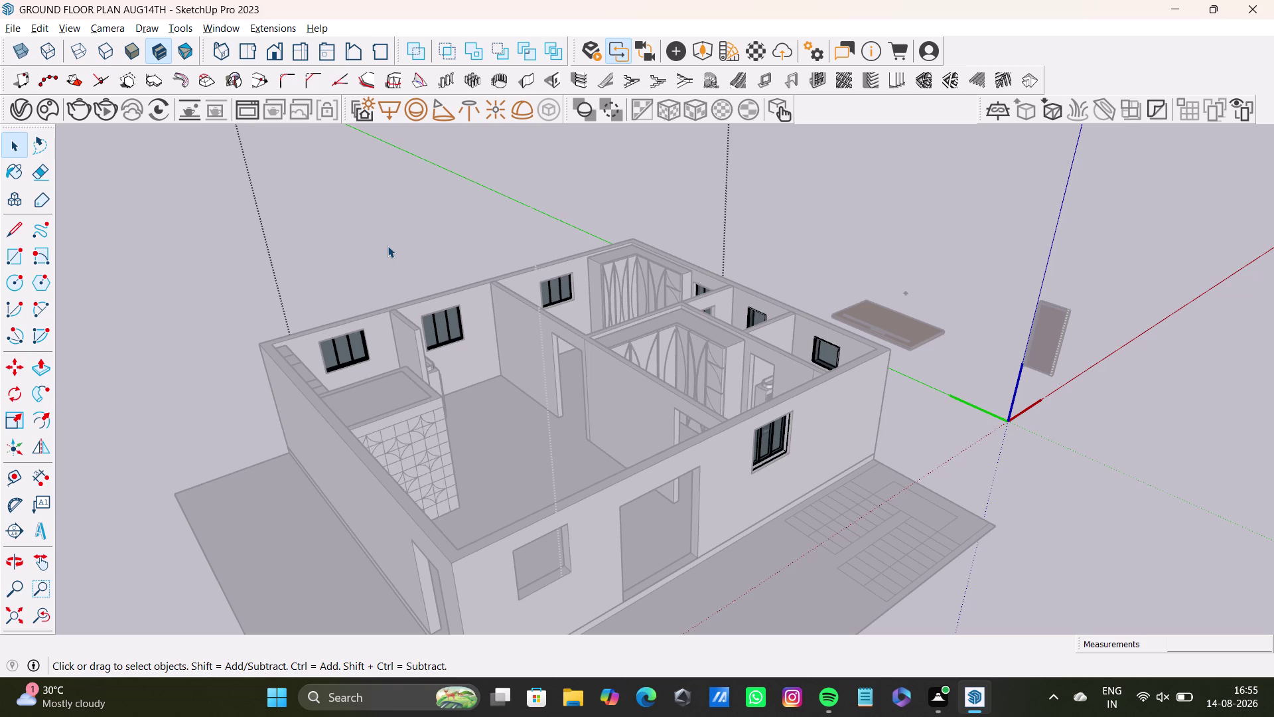
key(space)
click(415, 217)
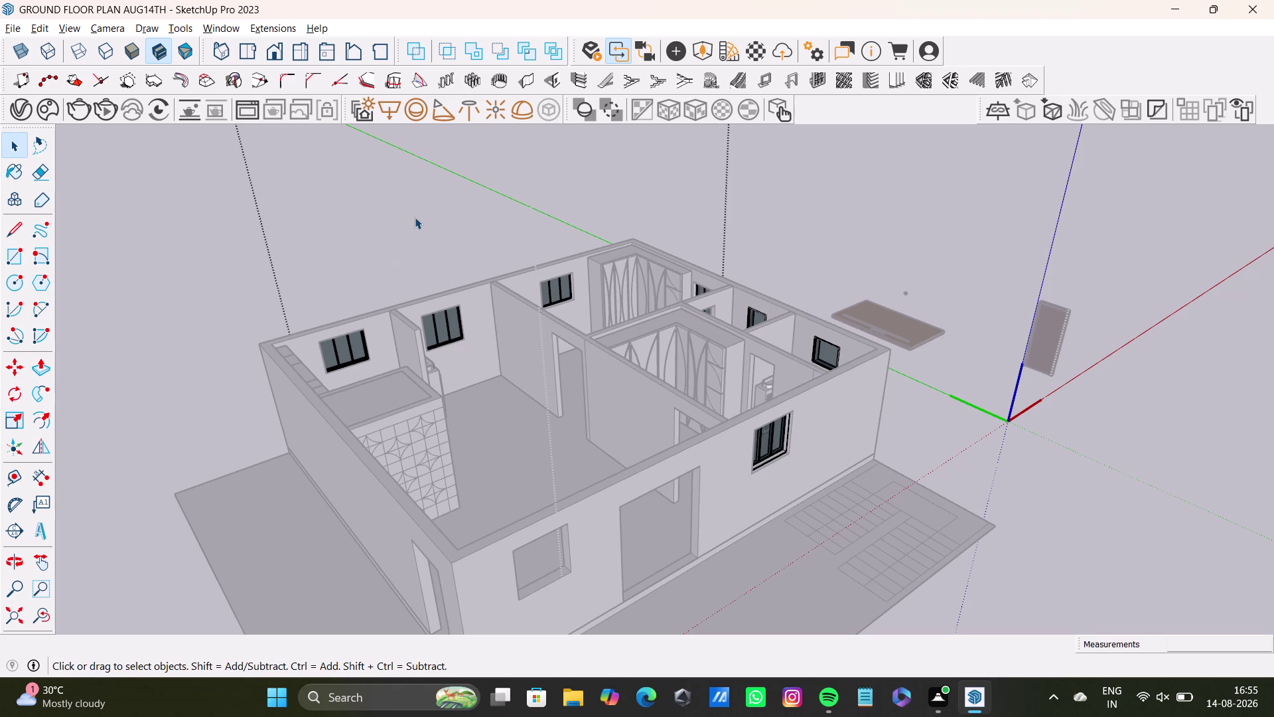
triple_click(415, 217)
click(415, 217)
Select the loose door component beside the house, then open the File menu.
scroll(down, 3)
scroll(up, 3)
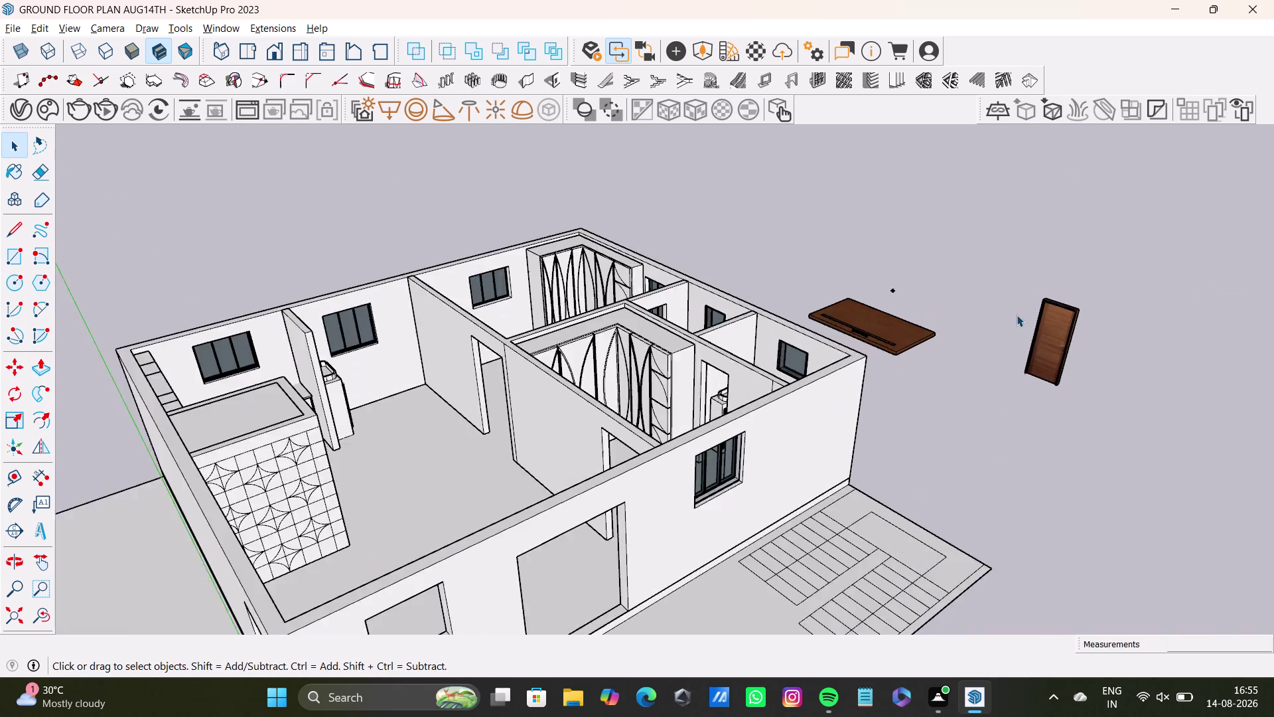
scroll(up, 3)
middle_drag(1003, 368, 1103, 442)
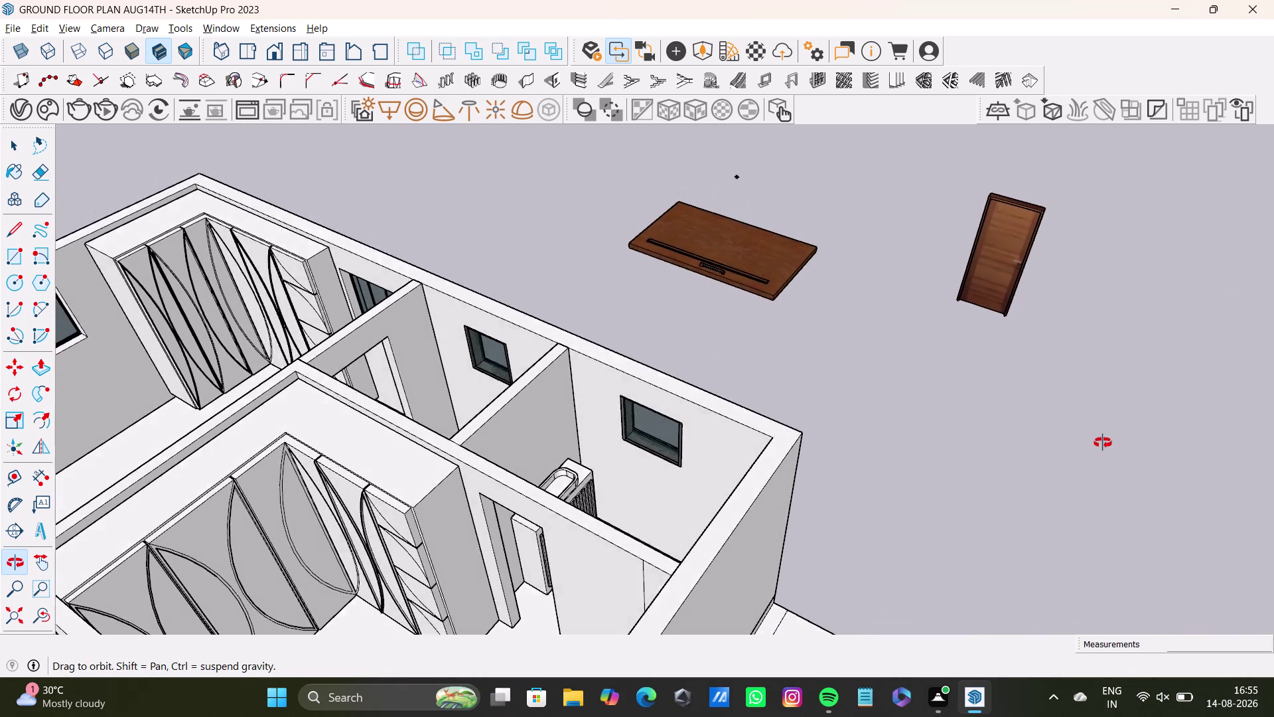
middle_drag(1103, 442, 1101, 463)
drag(954, 155, 1109, 395)
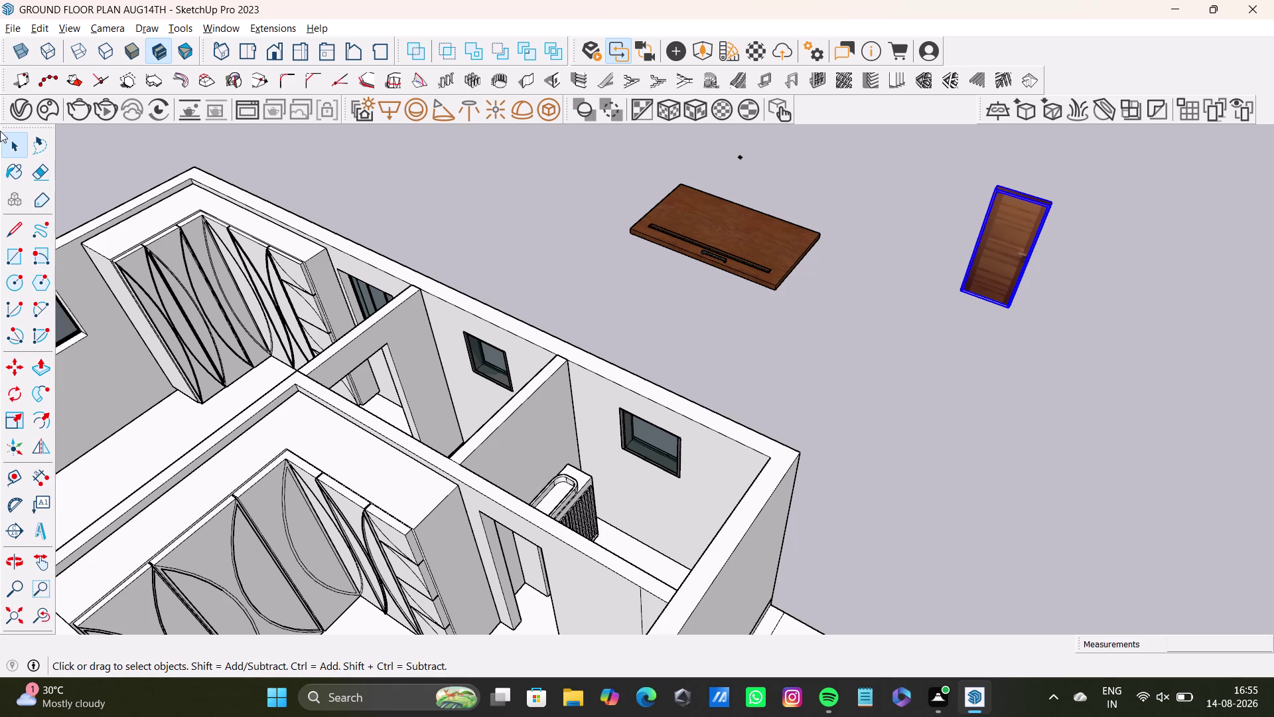
click(9, 34)
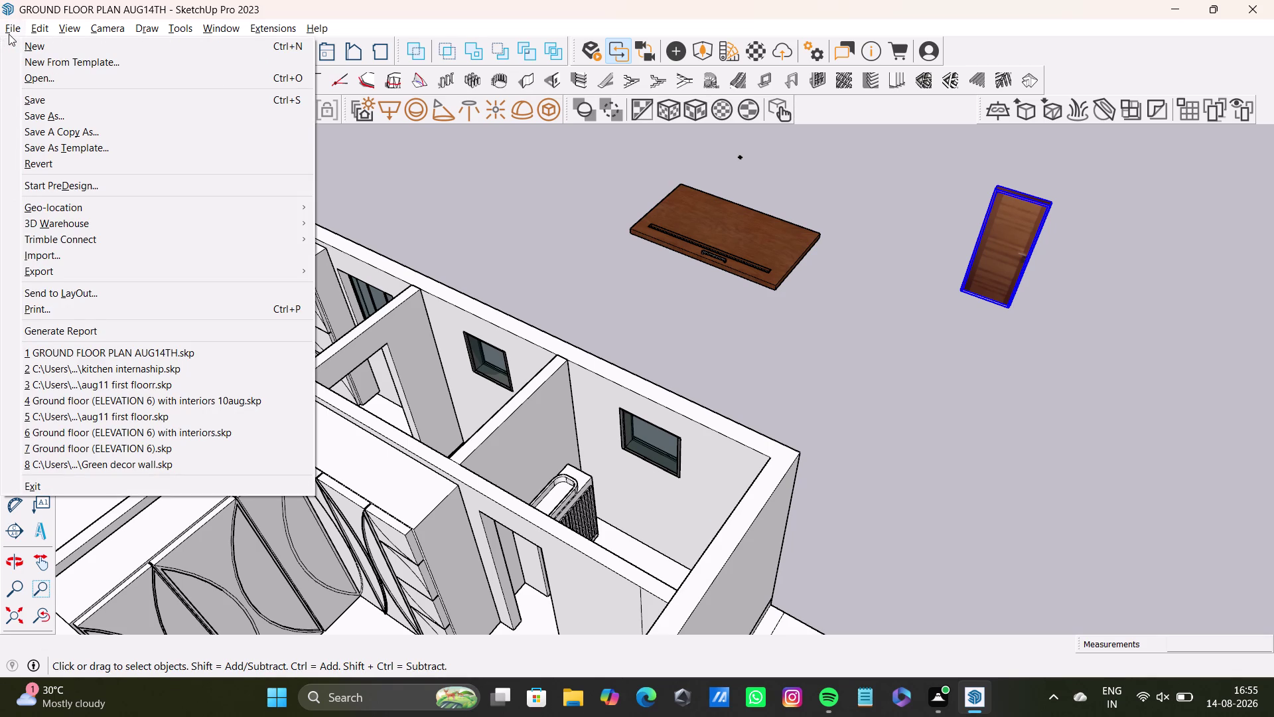